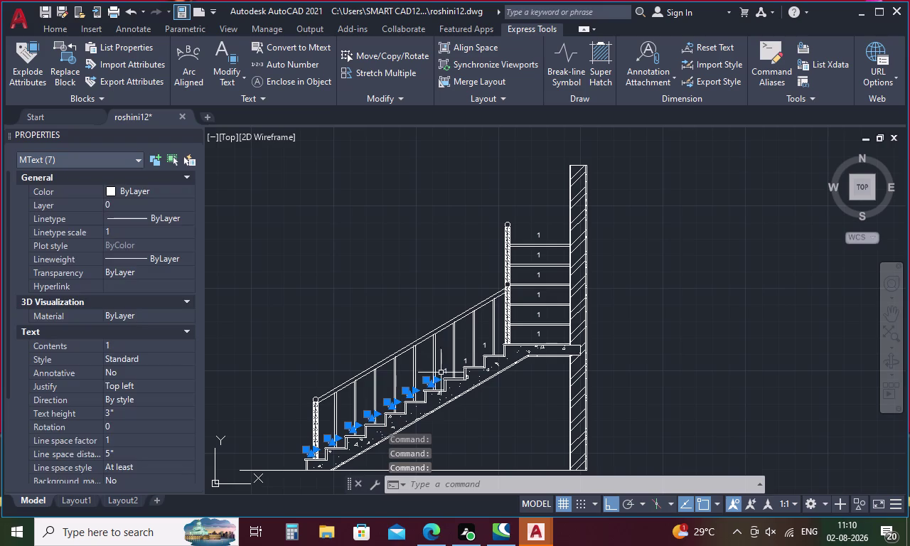
Pick the '1' step and riser labels one by one, bottom to top.
click(443, 370)
click(466, 361)
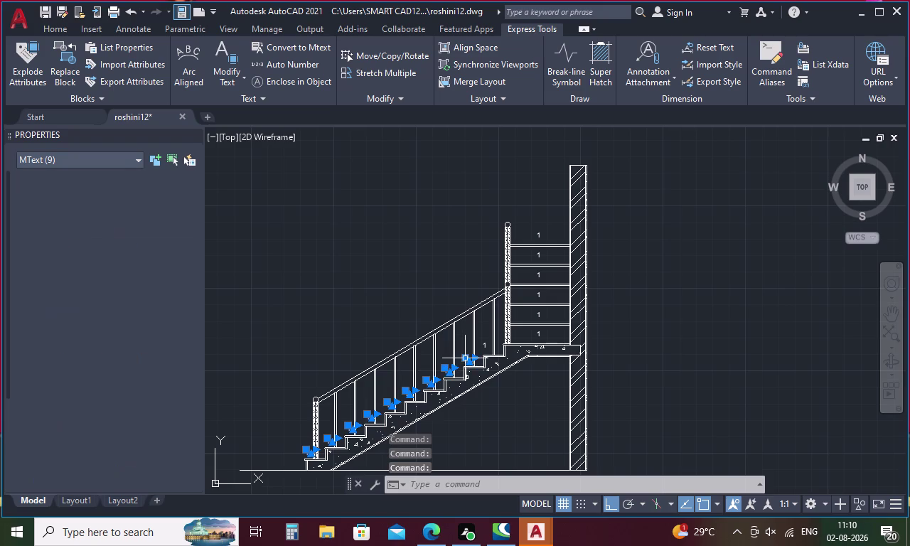
click(483, 346)
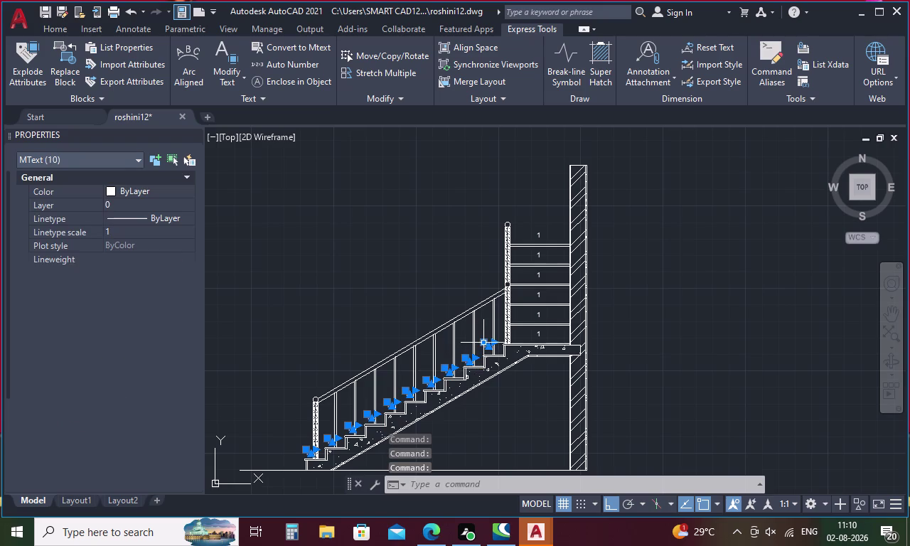
click(541, 336)
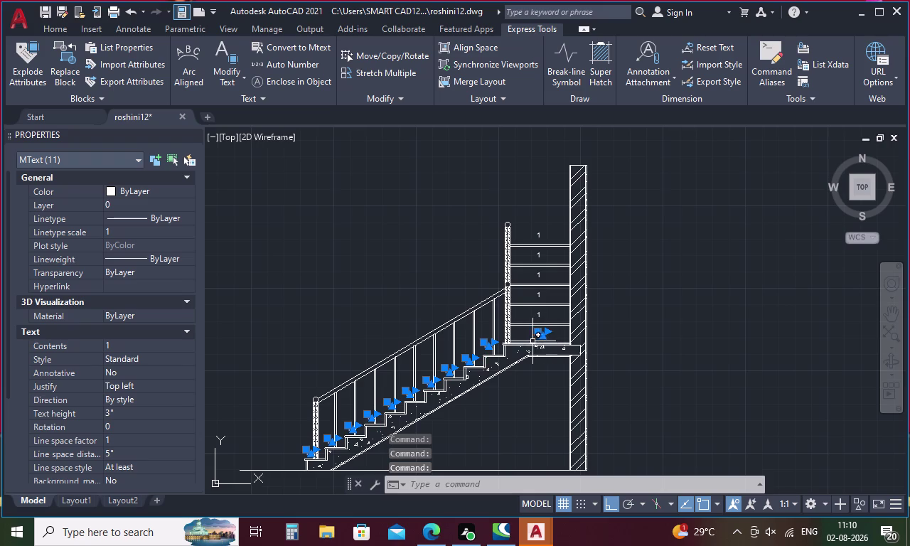
click(540, 314)
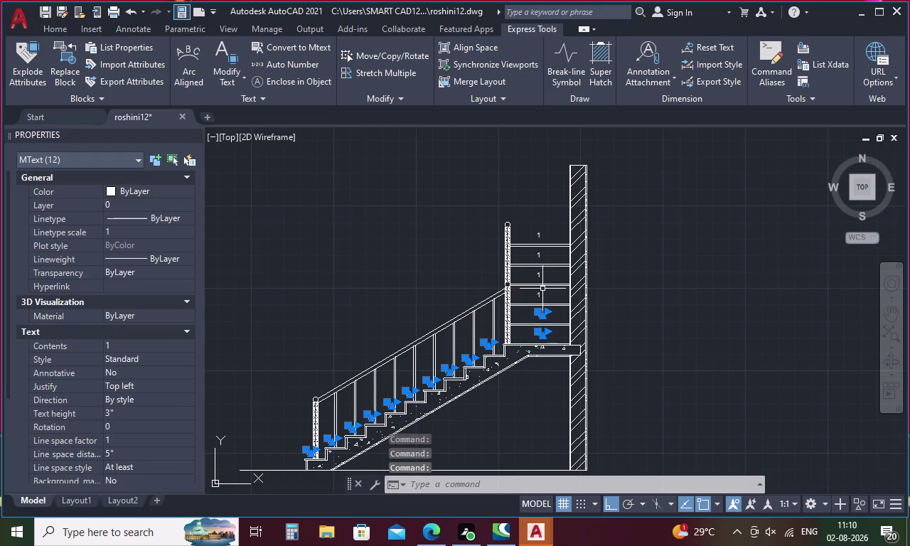
click(540, 295)
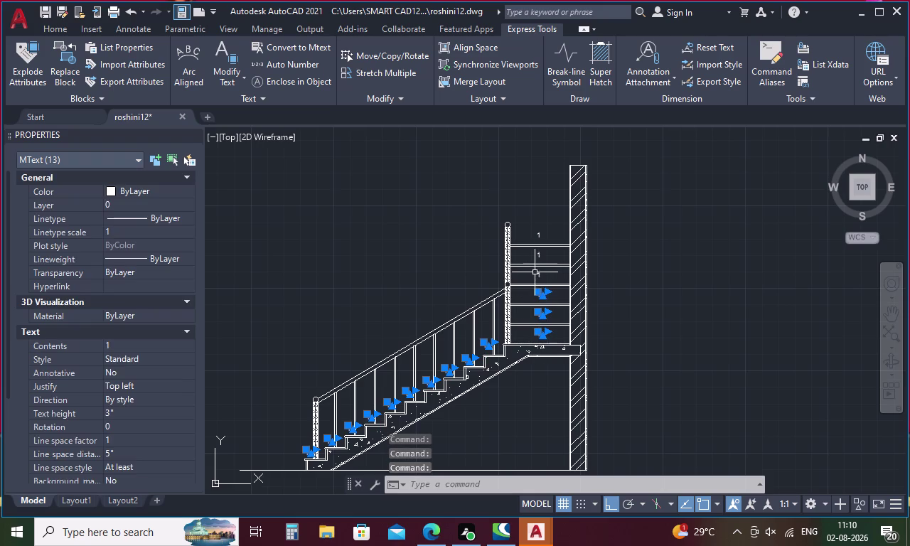
click(537, 273)
click(540, 255)
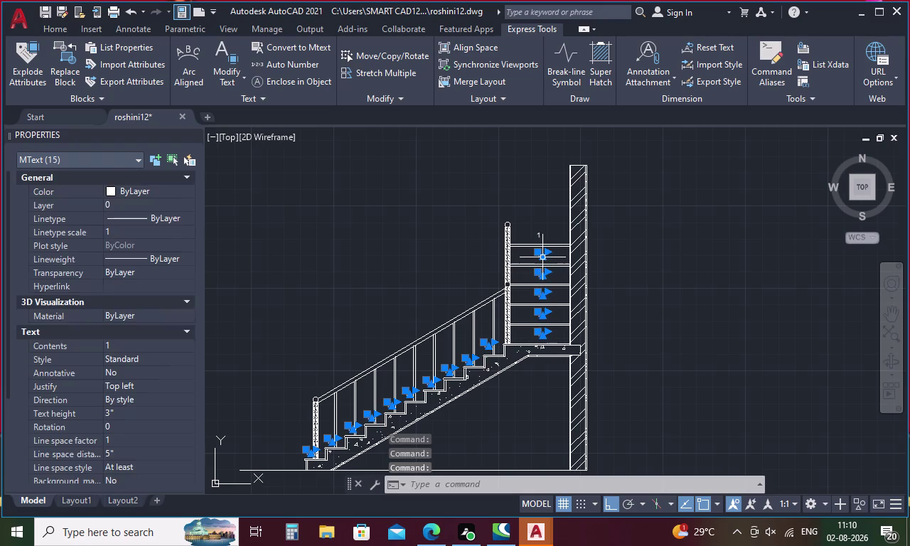
click(538, 234)
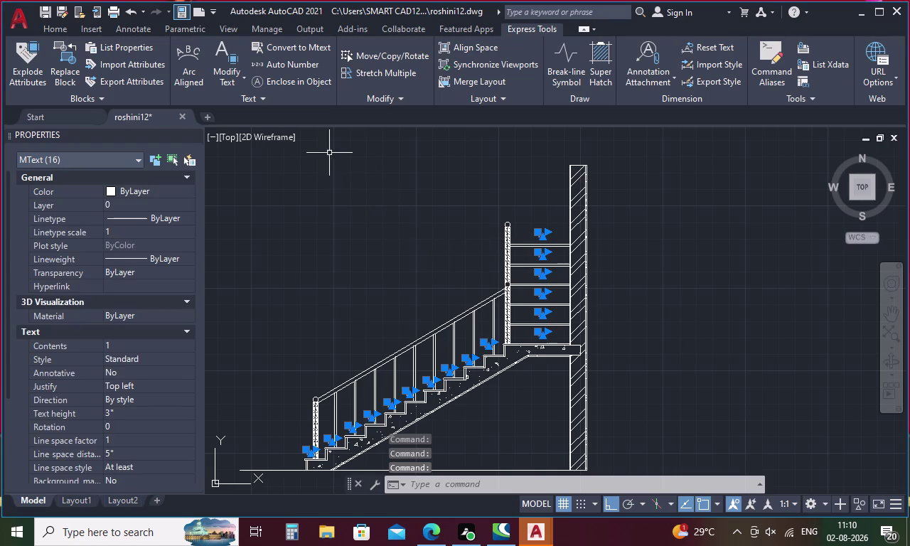
Auto Number the picked labels by select order, start 1 increment 1, replacing '1'.
click(307, 65)
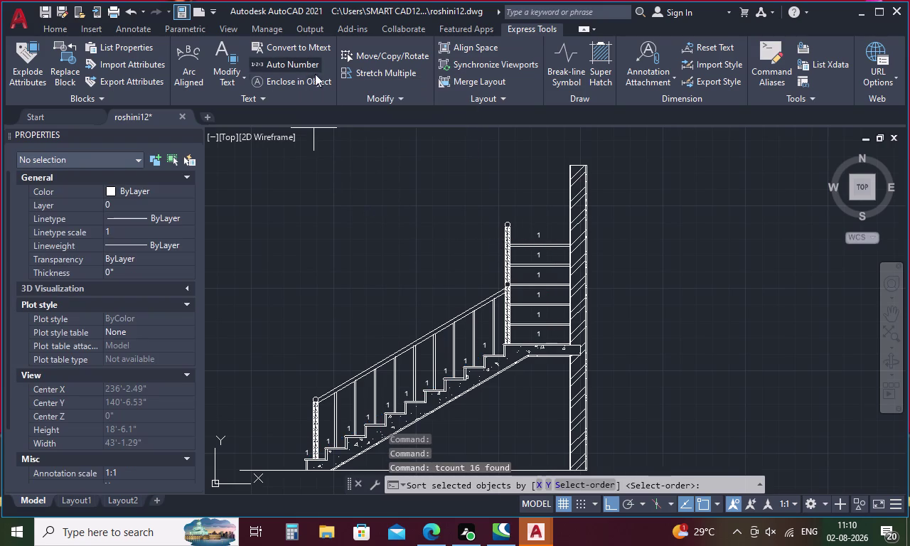
click(578, 486)
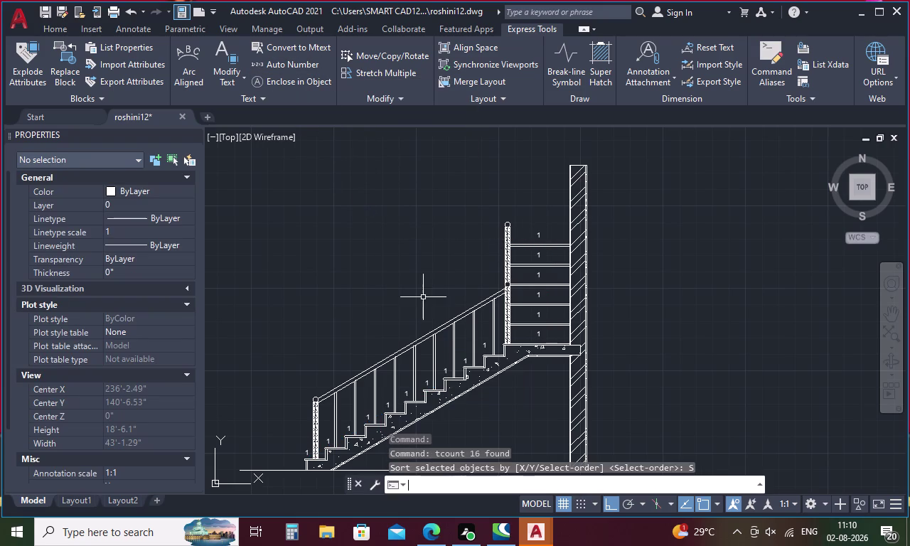
key(space)
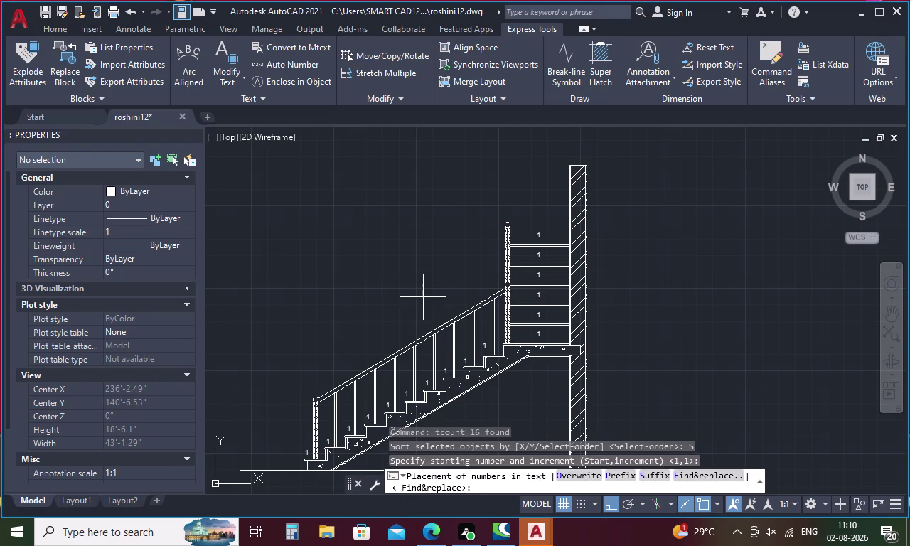
click(678, 472)
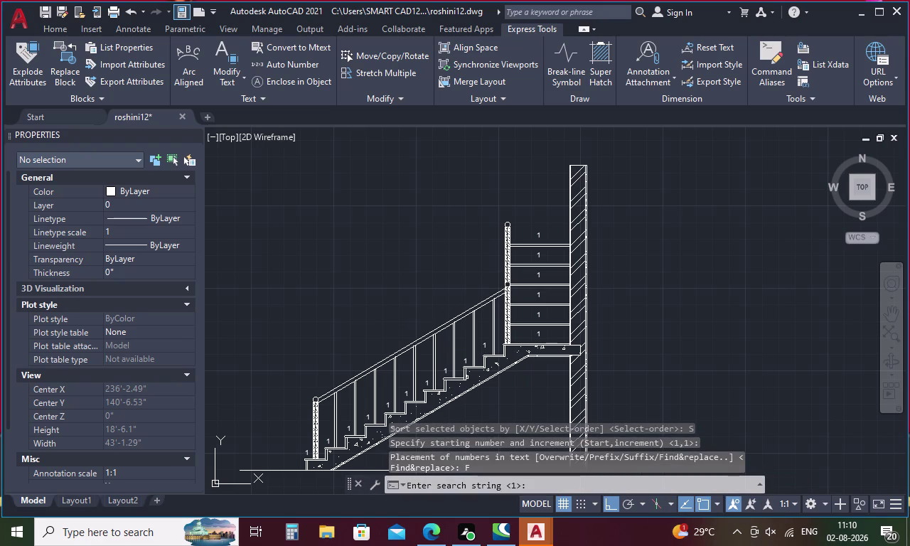
key(1)
key(space)
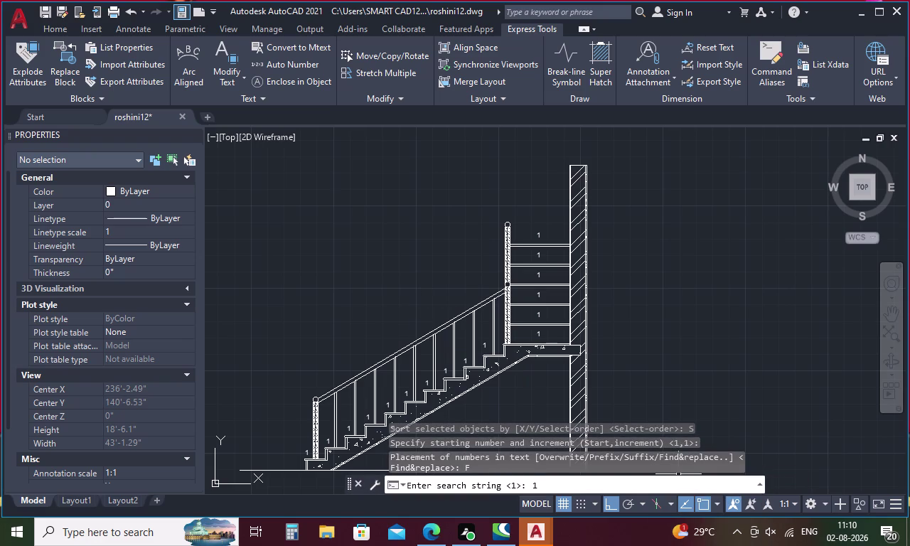
key(BackSpace)
key(Return)
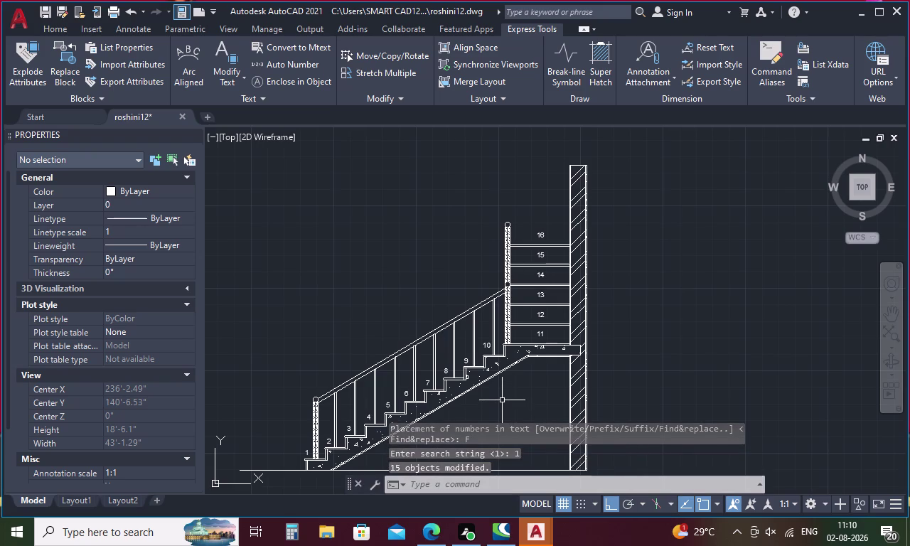
key(Tab)
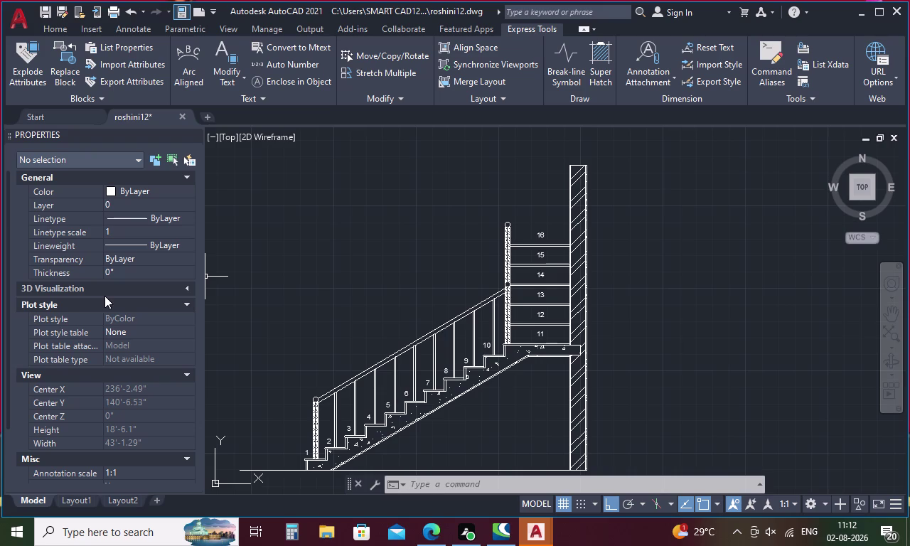
Select the short capping line at the plan's wall top.
scroll(down, 3)
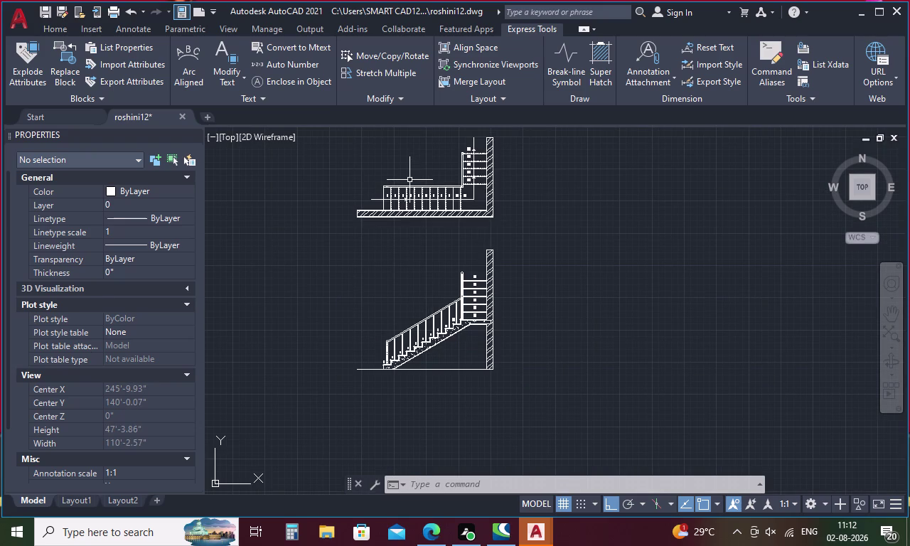
scroll(up, 3)
middle_drag(409, 180, 405, 264)
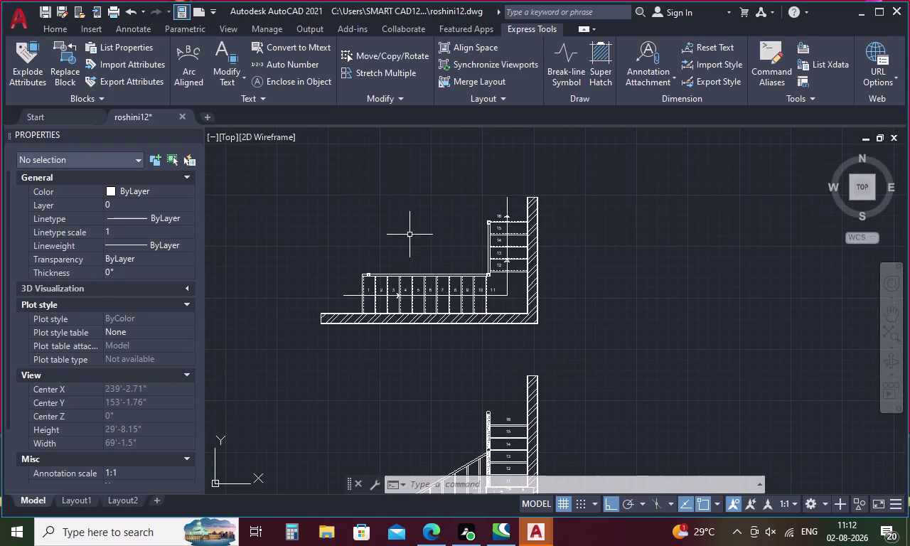
scroll(up, 3)
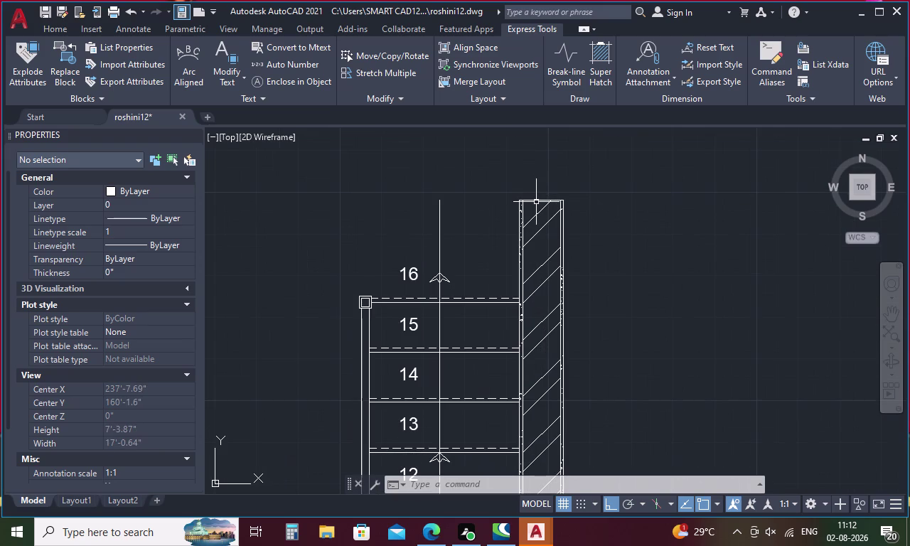
click(536, 202)
scroll(down, 3)
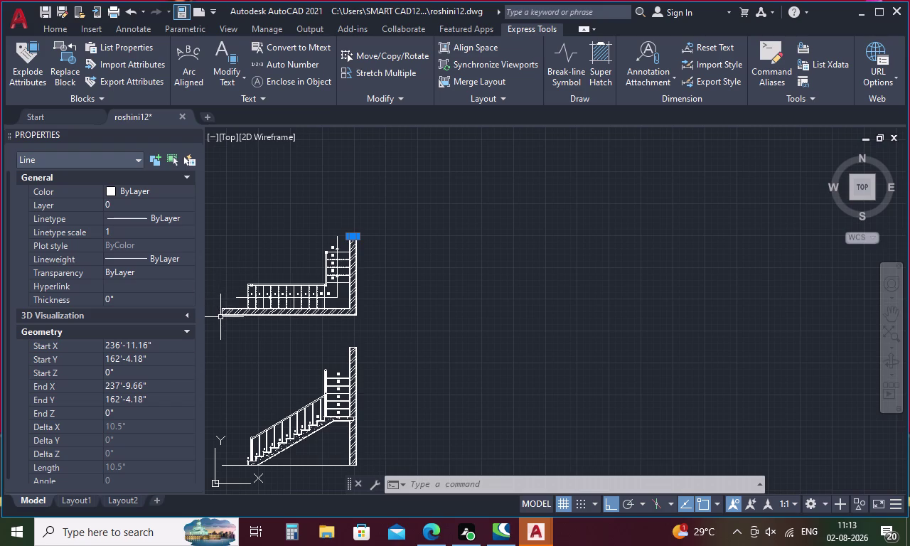
Add the slab's left end and section wall top lines, then delete all three.
scroll(up, 3)
scroll(up, 3)
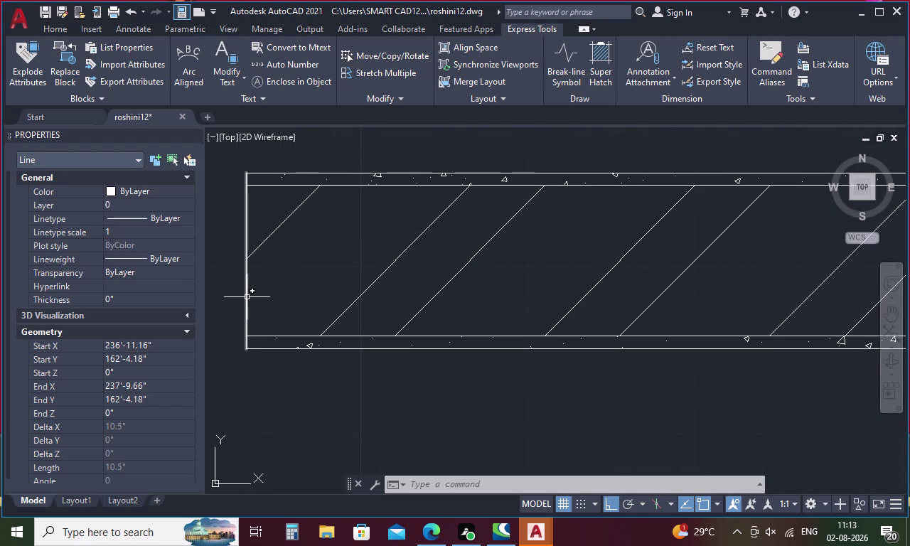
click(247, 297)
scroll(down, 3)
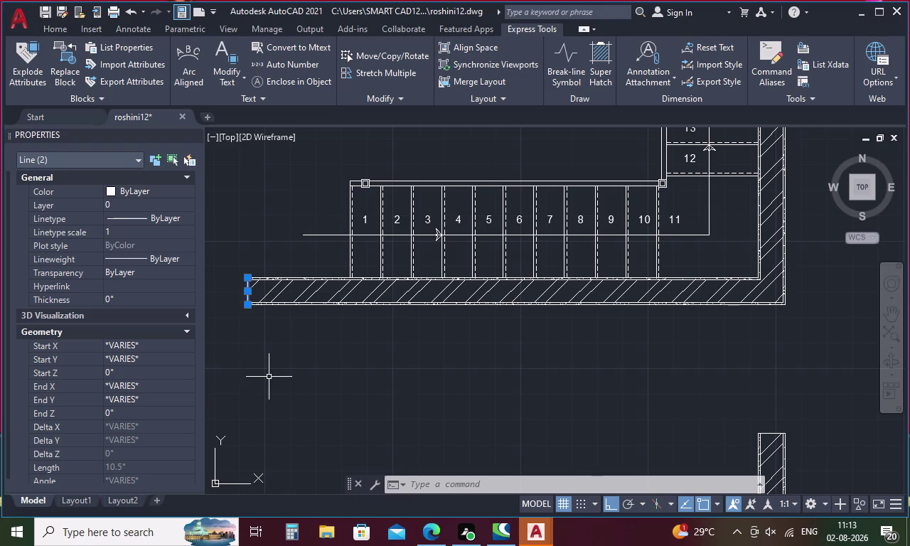
scroll(down, 3)
middle_drag(314, 391, 315, 325)
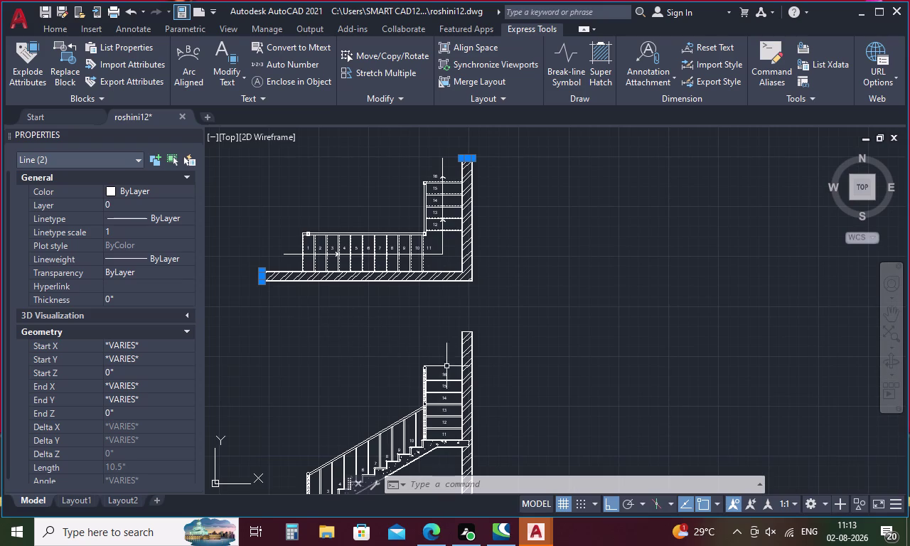
scroll(up, 3)
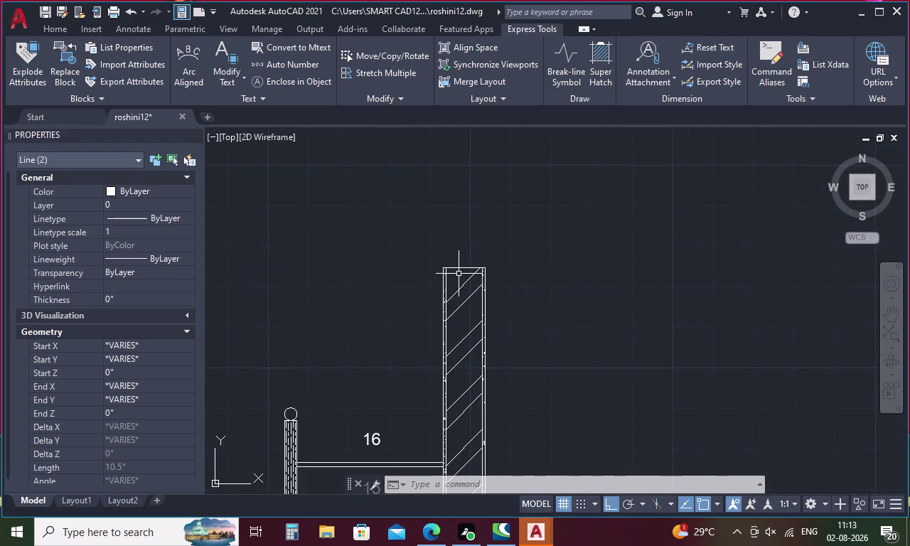
click(457, 269)
key(Delete)
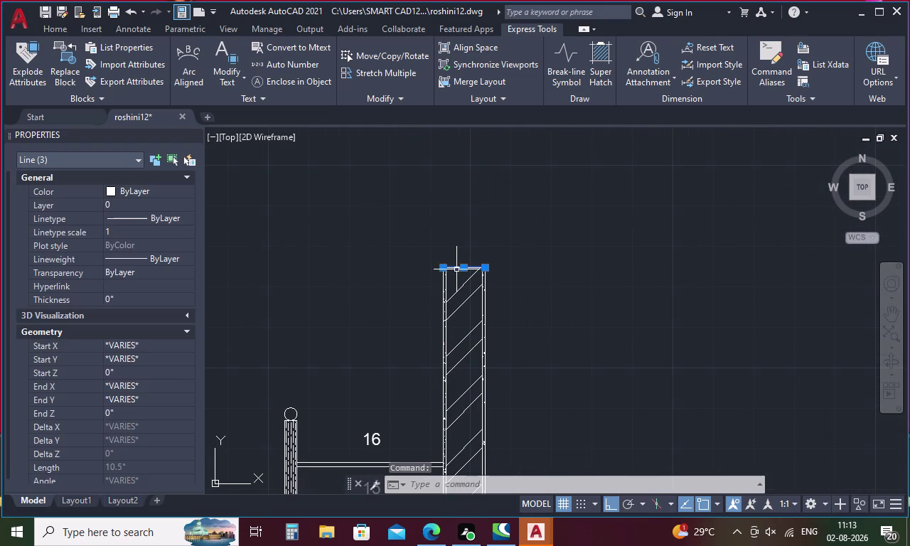
scroll(down, 3)
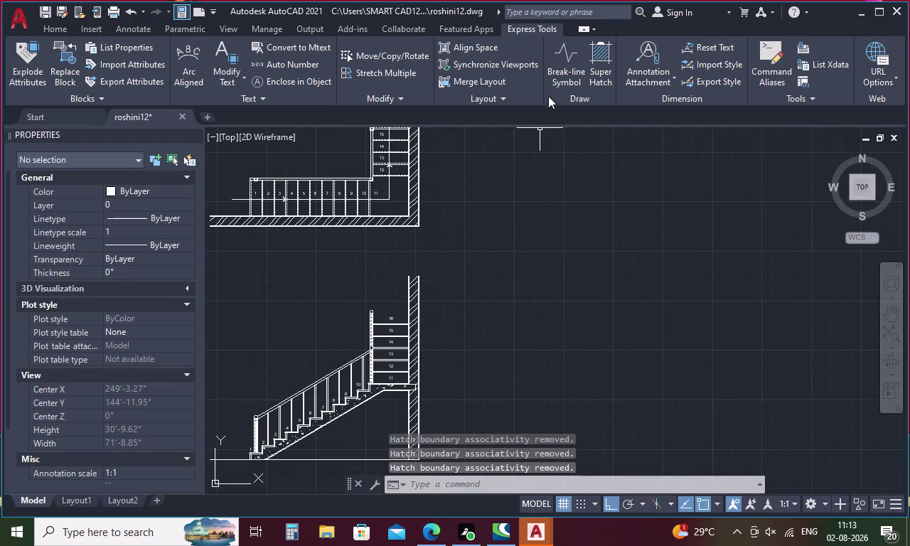
click(565, 70)
Place break-line symbols across the wall top and the slab's end.
scroll(down, 3)
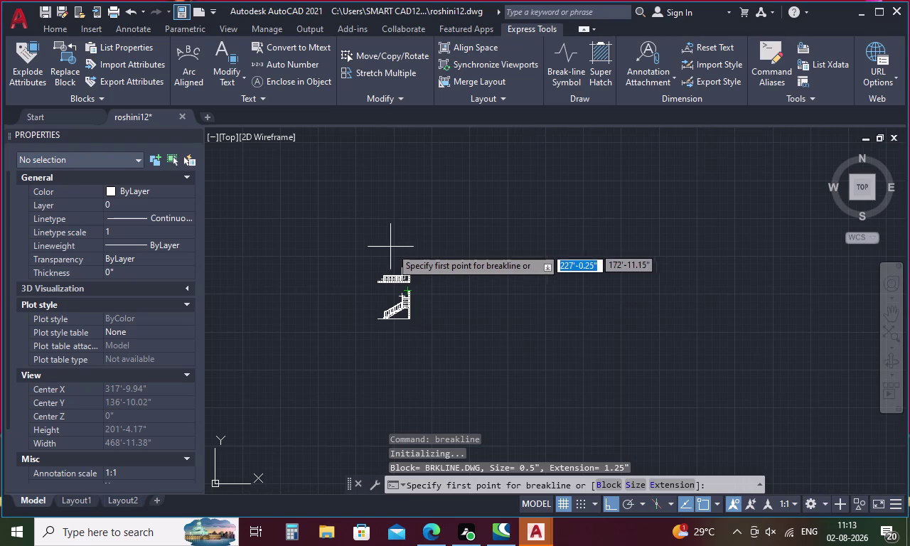
scroll(up, 3)
scroll(up, 3)
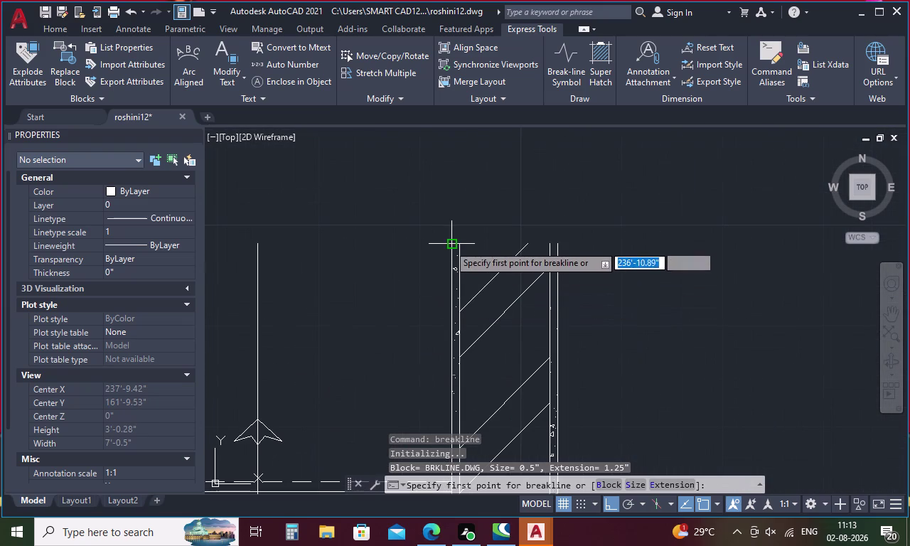
click(448, 244)
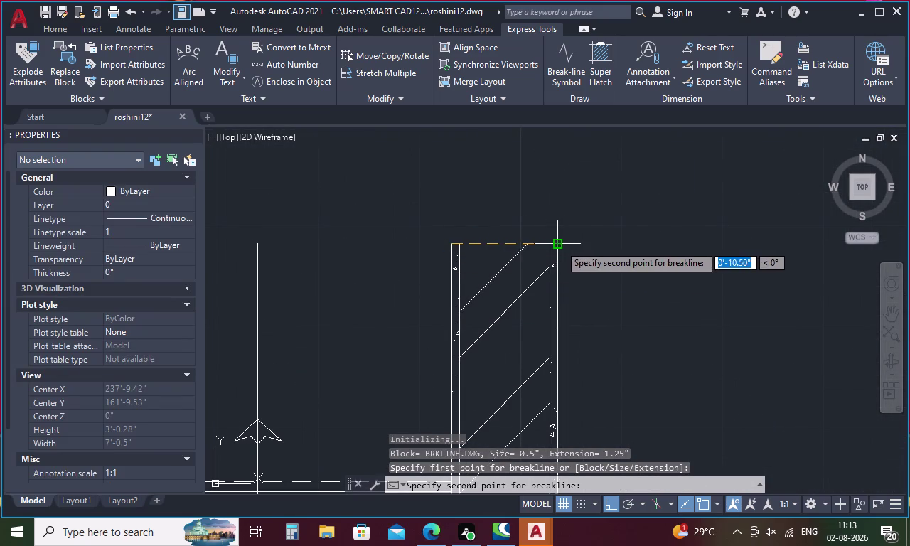
click(559, 244)
click(499, 242)
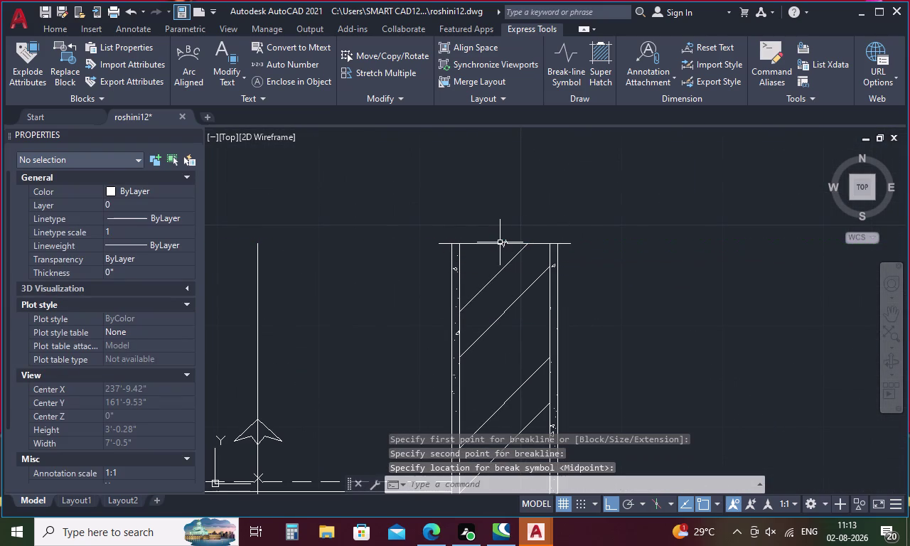
scroll(down, 3)
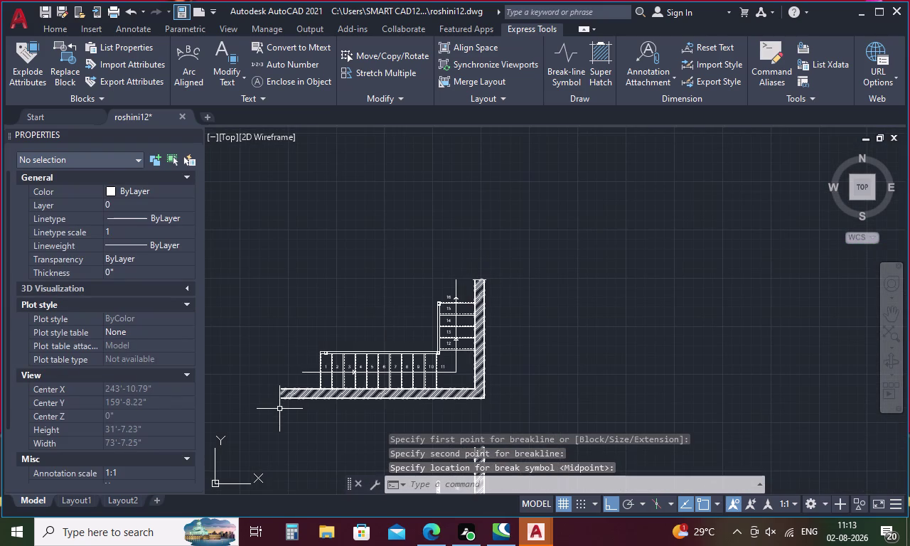
key(space)
scroll(up, 3)
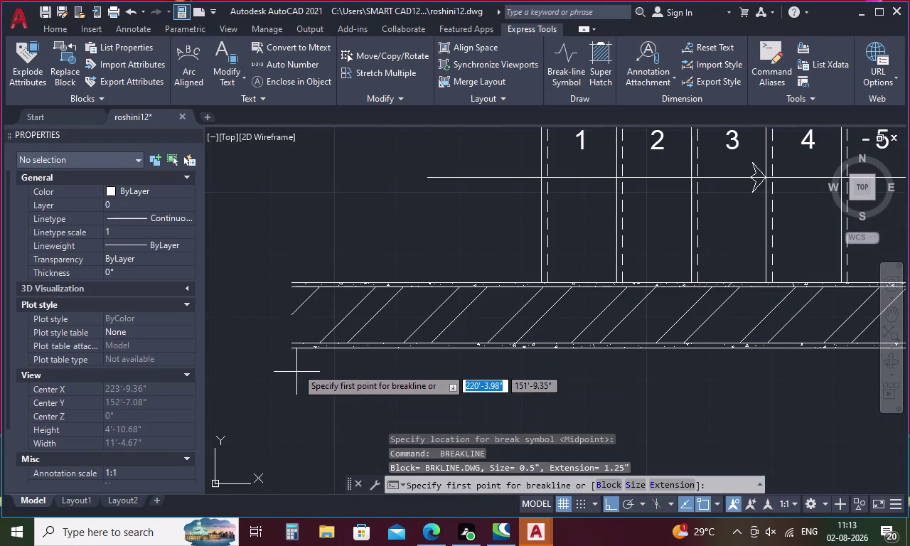
click(290, 347)
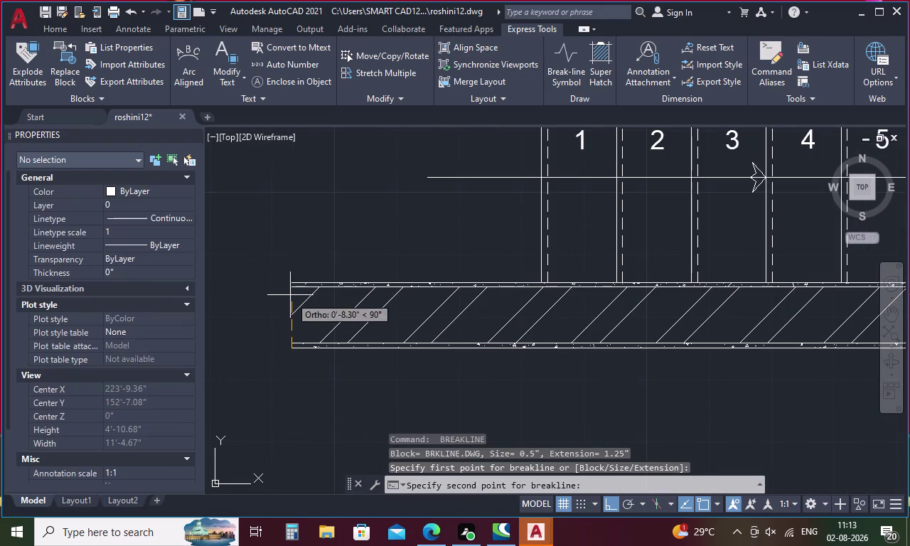
click(288, 282)
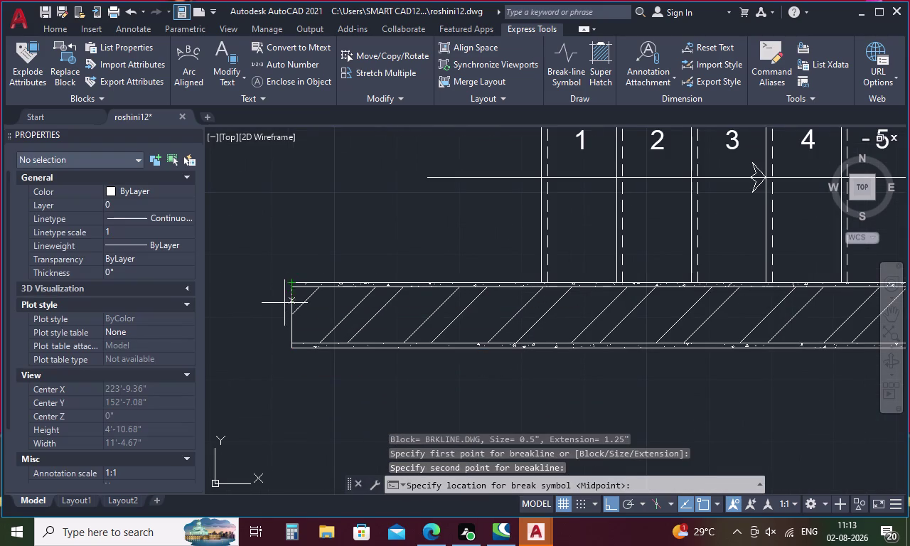
click(293, 316)
scroll(down, 3)
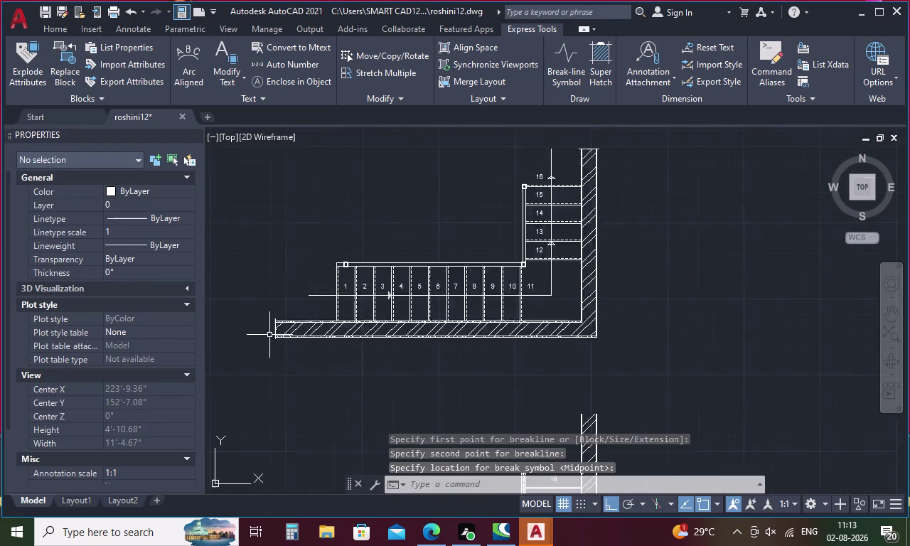
scroll(down, 3)
Place a break-line symbol across the section wall top, then show both views.
key(space)
scroll(up, 3)
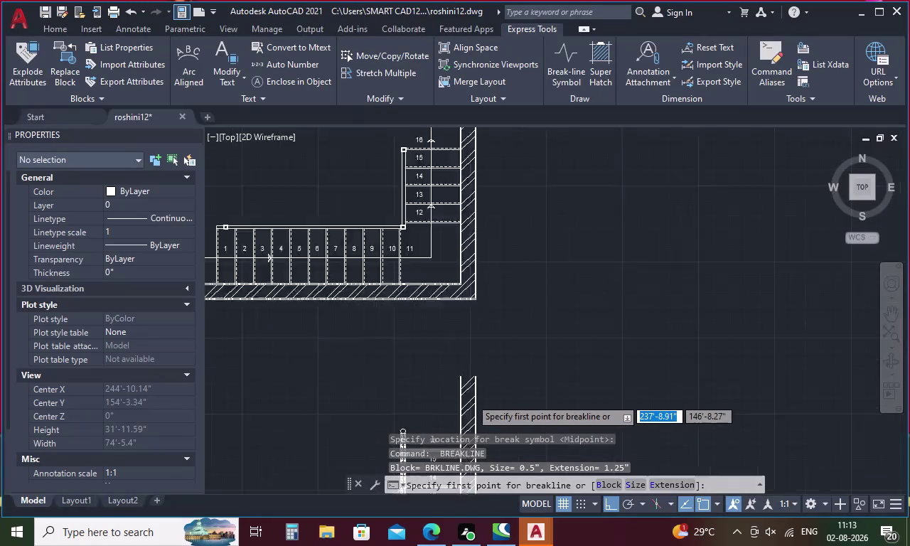
scroll(up, 3)
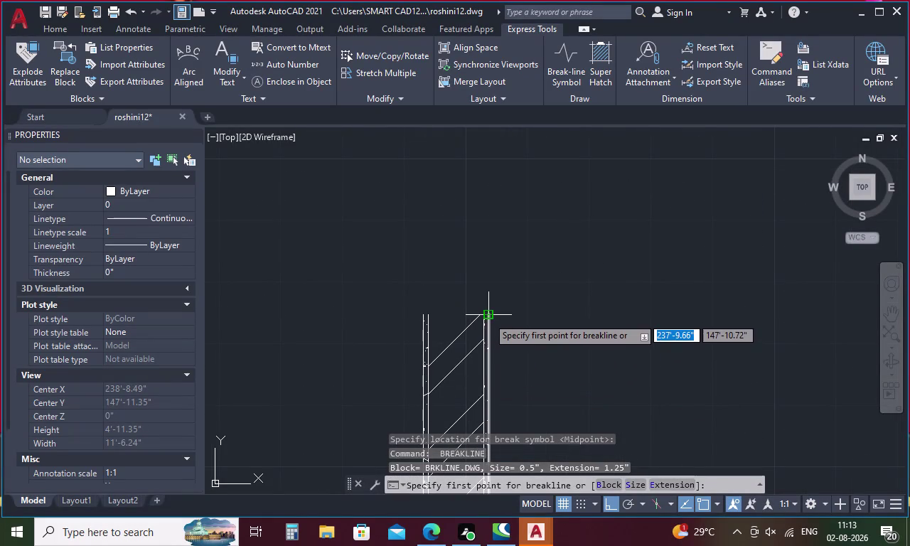
click(487, 317)
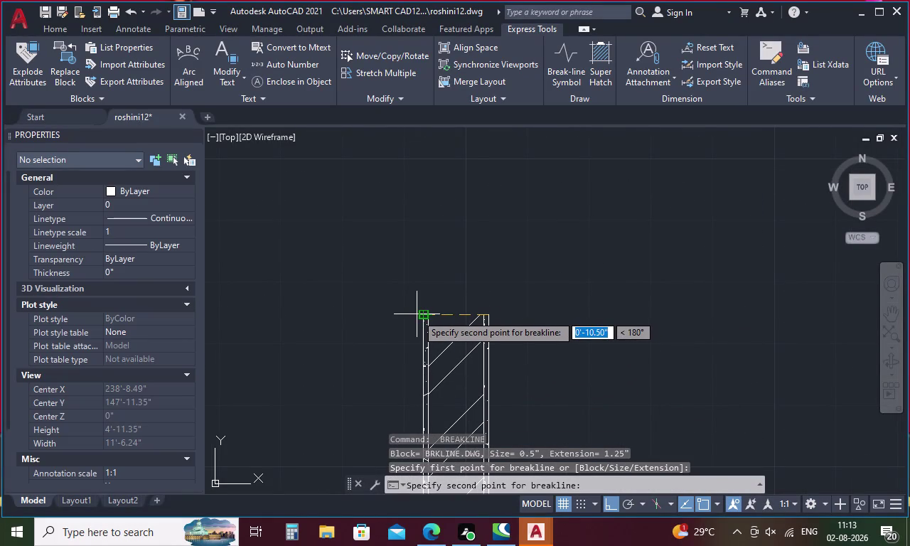
click(419, 314)
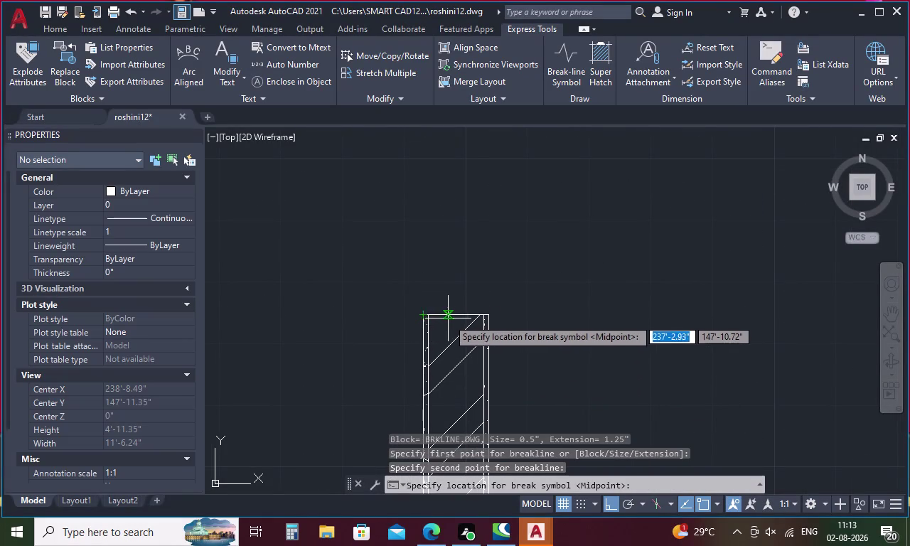
click(453, 314)
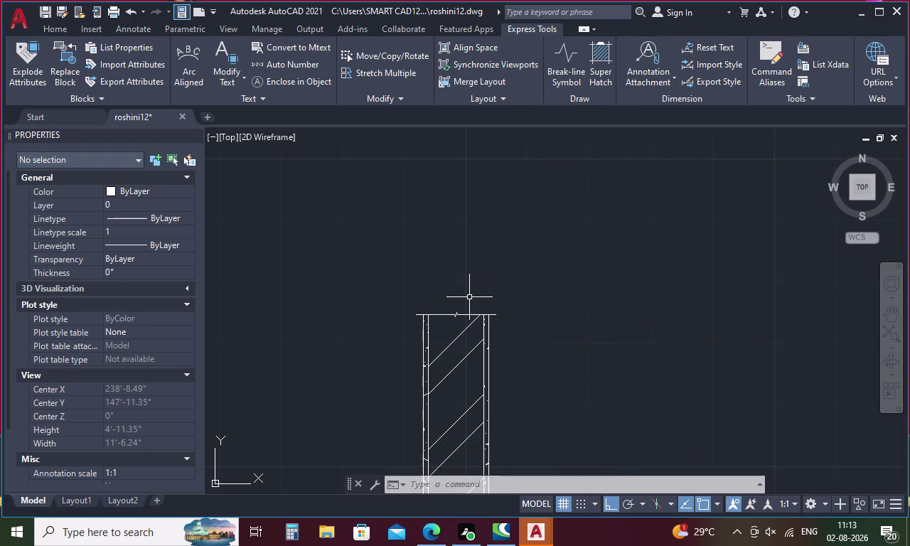
scroll(down, 3)
middle_drag(518, 396, 760, 284)
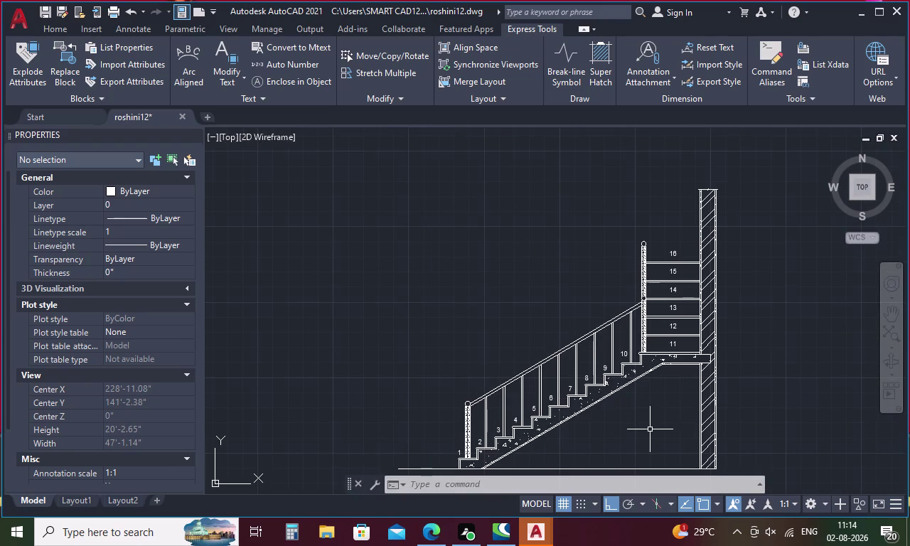
scroll(down, 3)
middle_drag(640, 422, 515, 390)
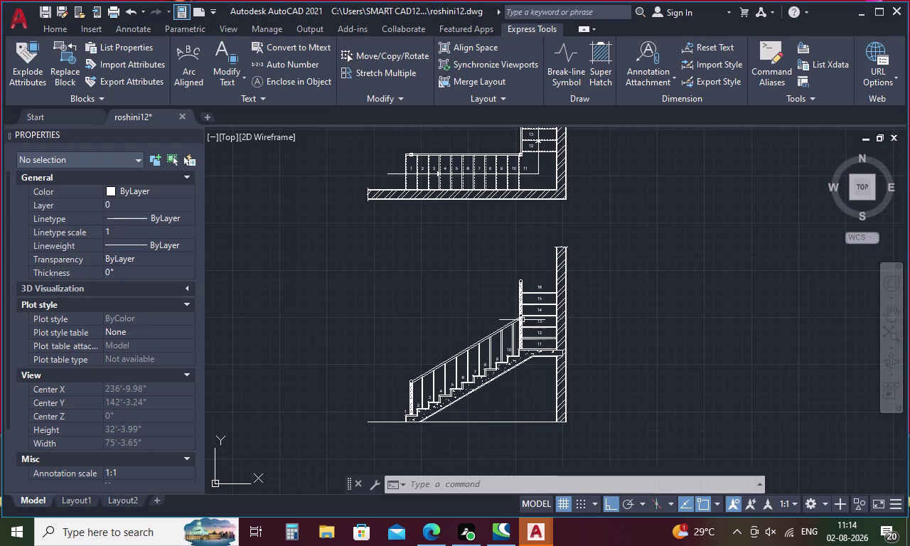
Select all step number texts using Select Similar.
click(526, 165)
right_click(503, 273)
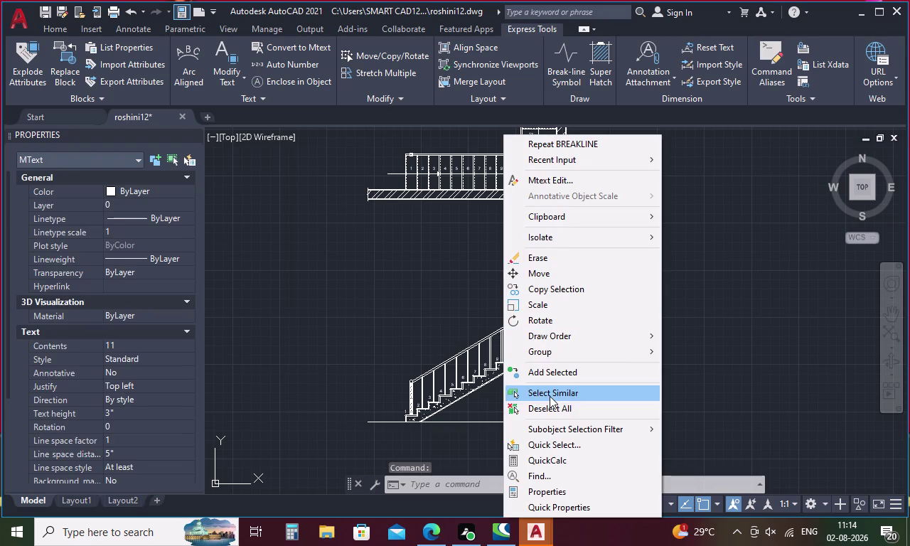
click(550, 396)
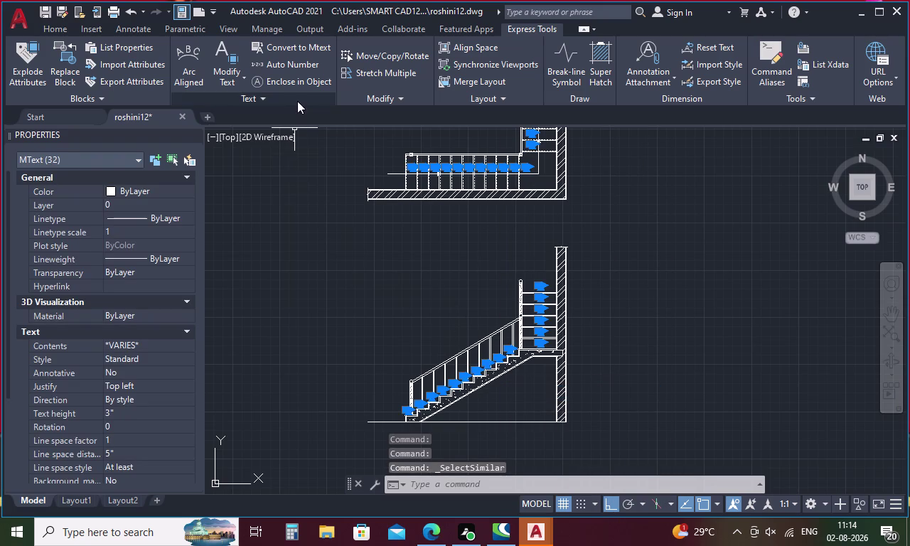
Enclose the selected numbers in variable-size circles with offset factor 0.2.
click(302, 79)
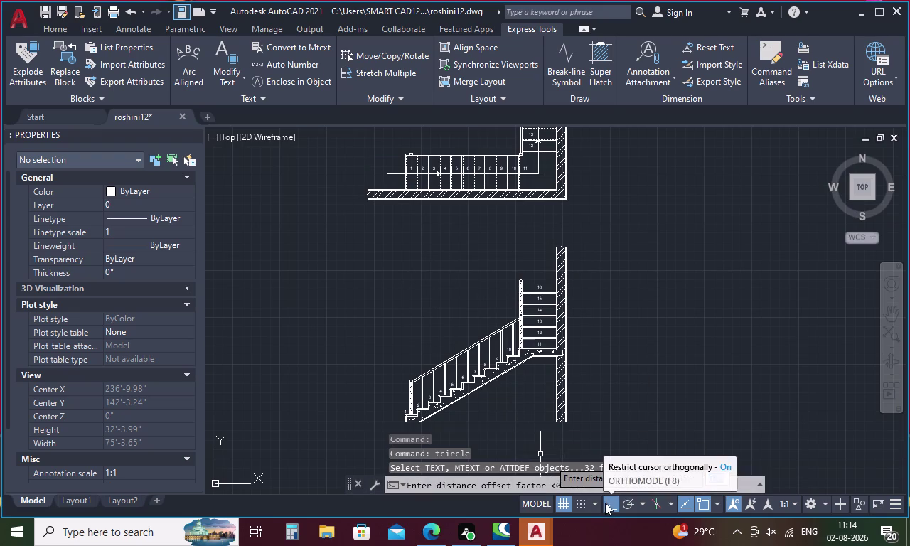
key(period)
key(2)
key(Return)
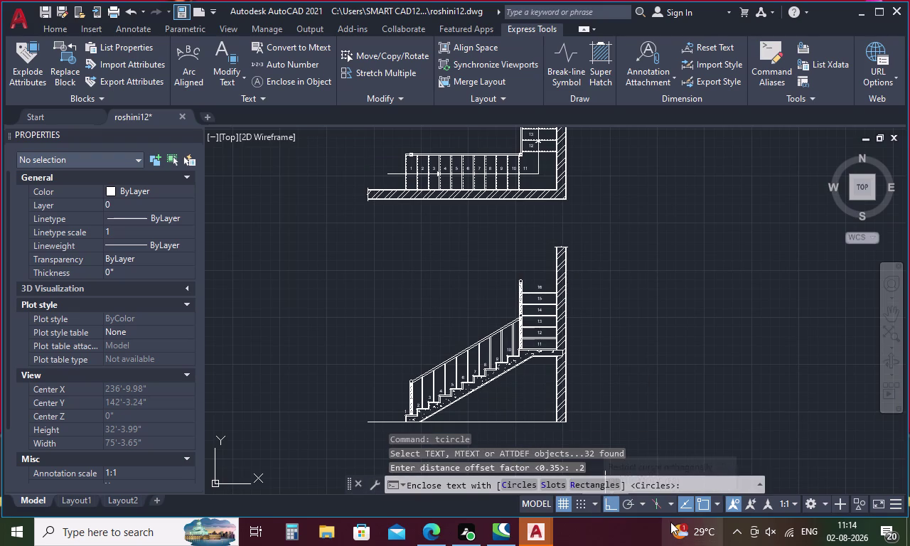
key(space)
key(space)
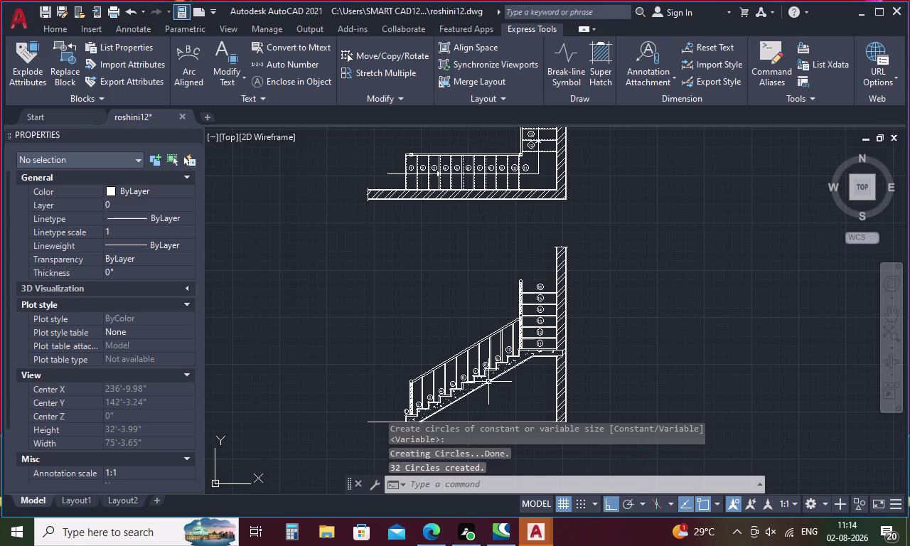
scroll(up, 3)
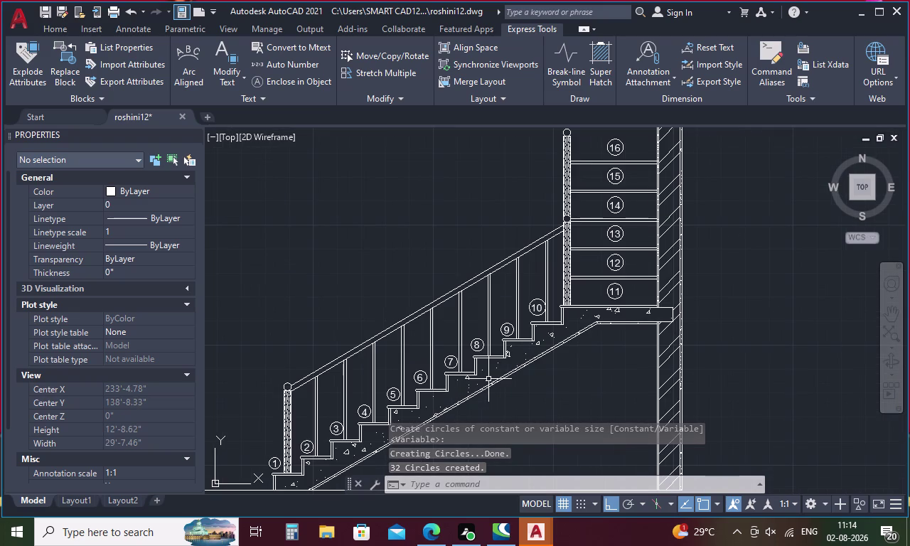
scroll(down, 3)
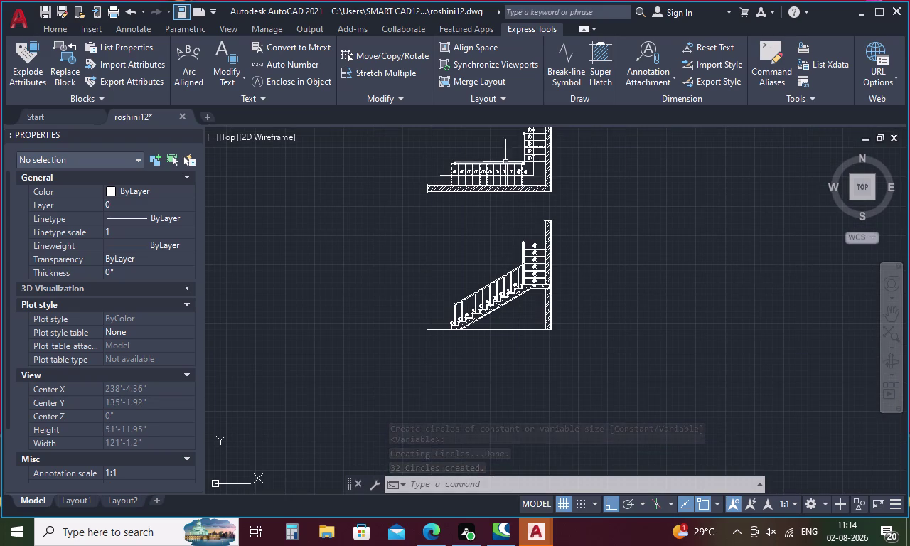
scroll(up, 3)
scroll(down, 3)
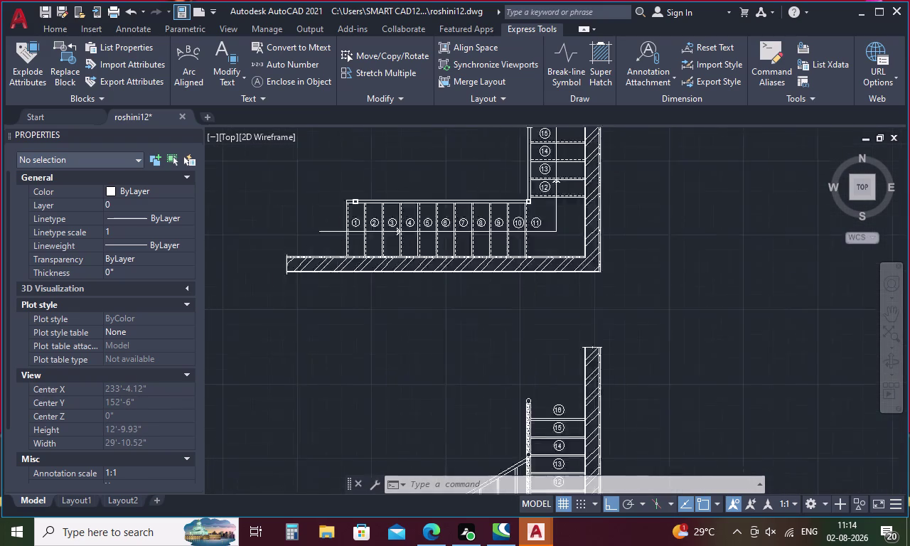
scroll(down, 3)
scroll(up, 3)
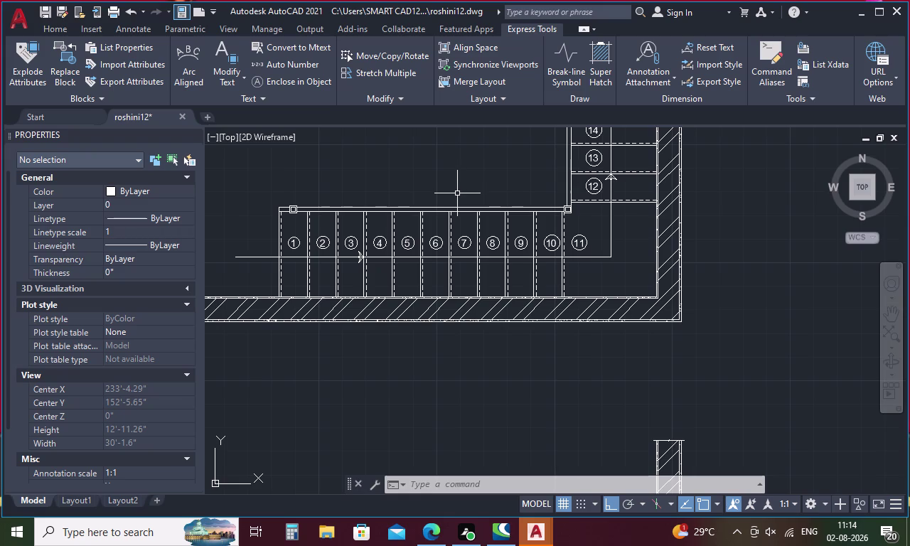
key(Escape)
Start a hatch with the Solid pattern and ByLayer colour.
key(h)
key(Return)
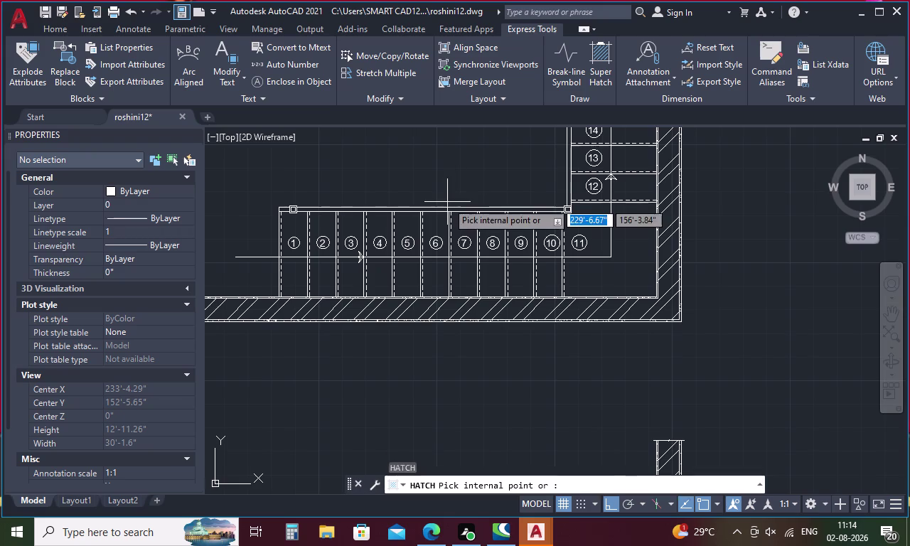
click(472, 41)
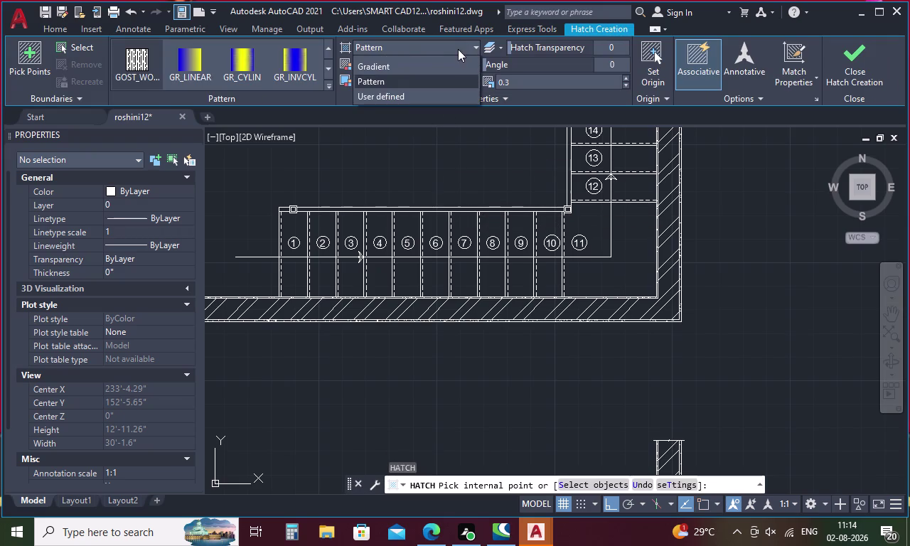
click(446, 59)
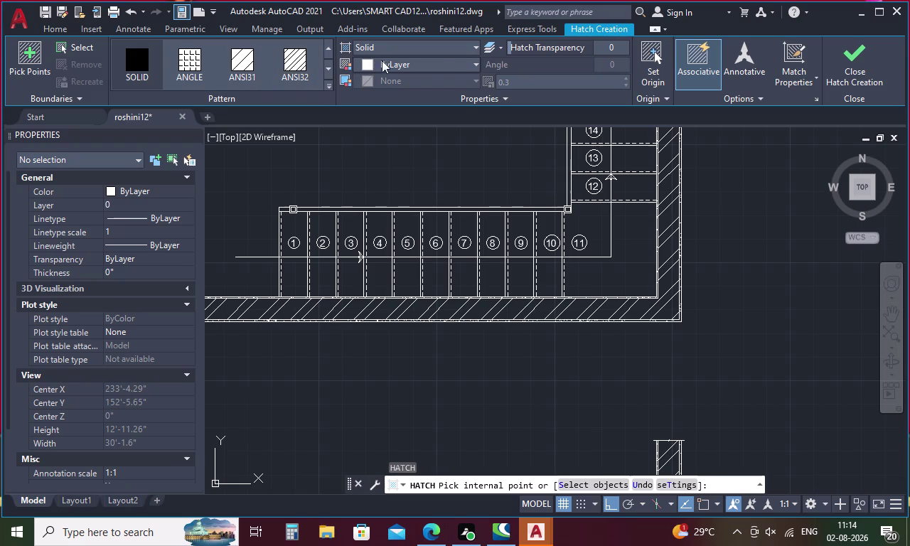
click(478, 64)
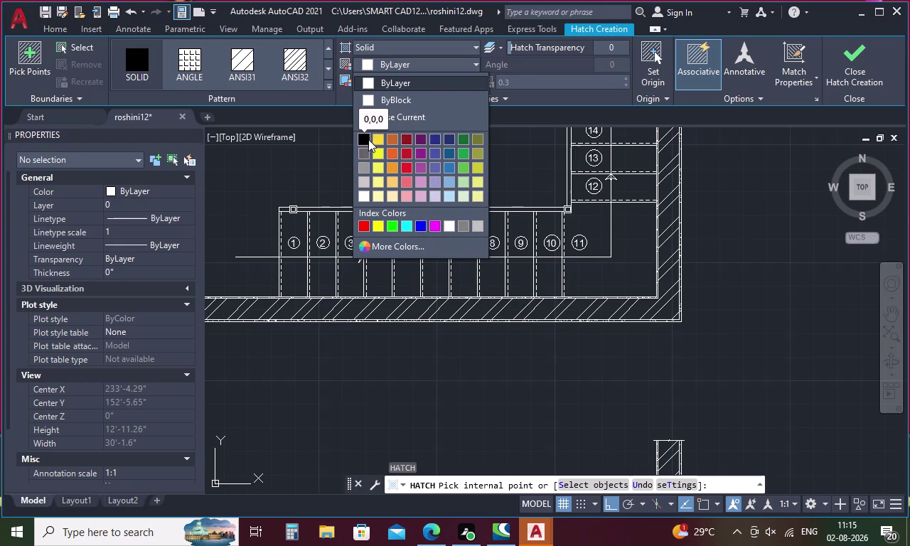
click(325, 152)
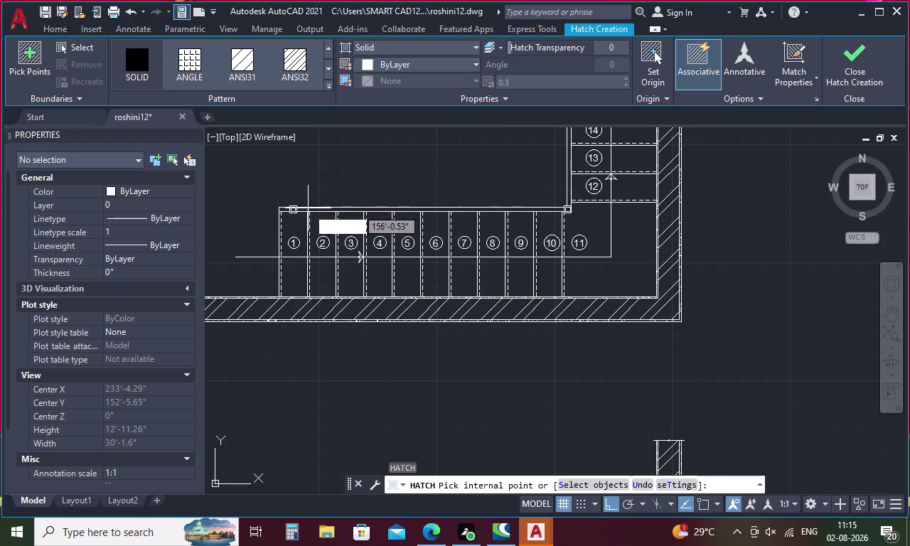
Solid-fill the first post outline and the landing-corner post.
scroll(up, 3)
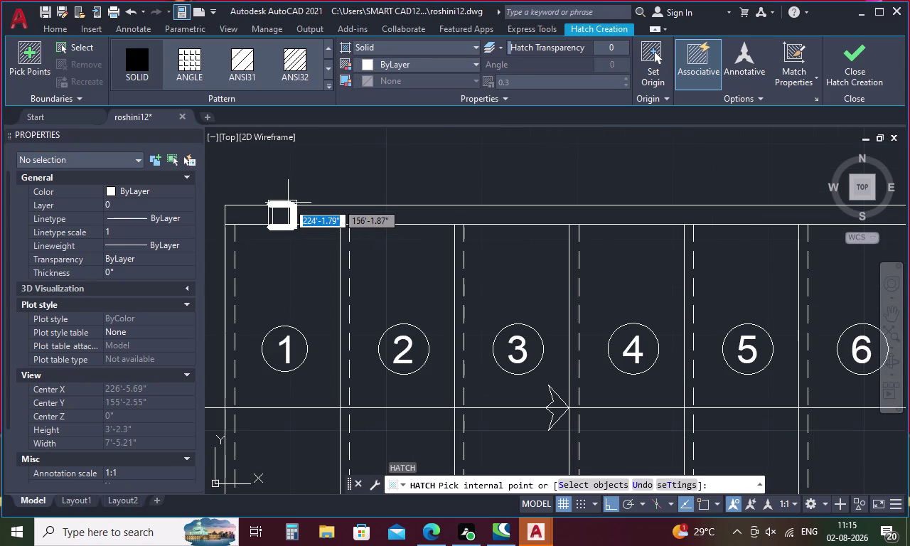
scroll(up, 3)
click(295, 202)
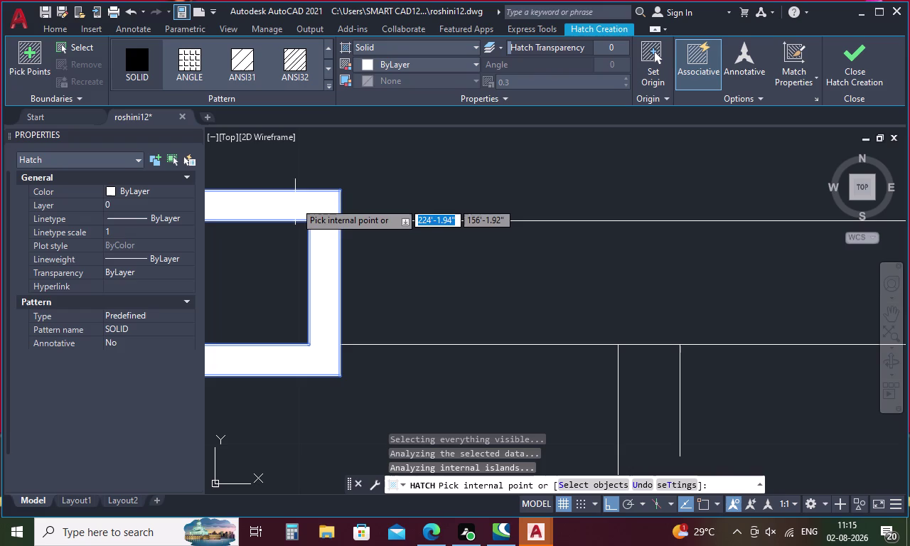
scroll(down, 3)
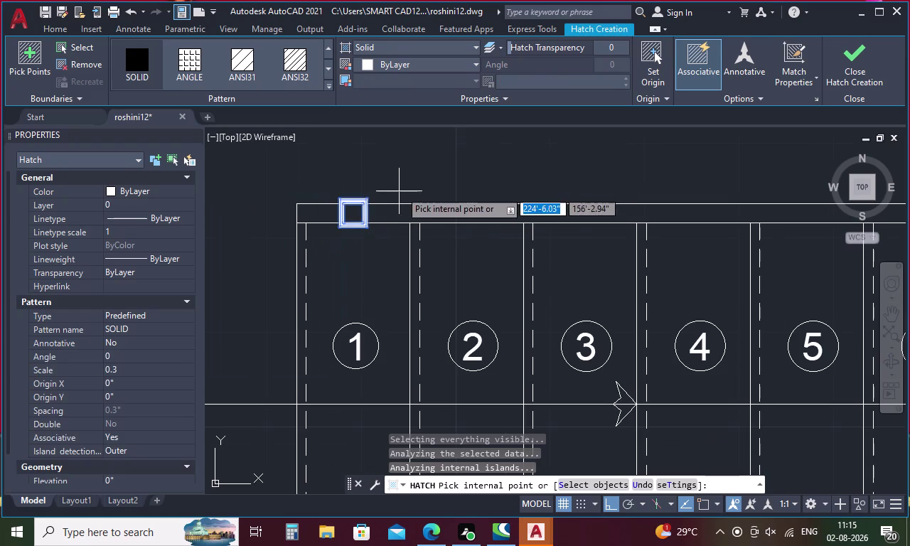
middle_drag(410, 185, 105, 324)
middle_drag(488, 297, 7, 292)
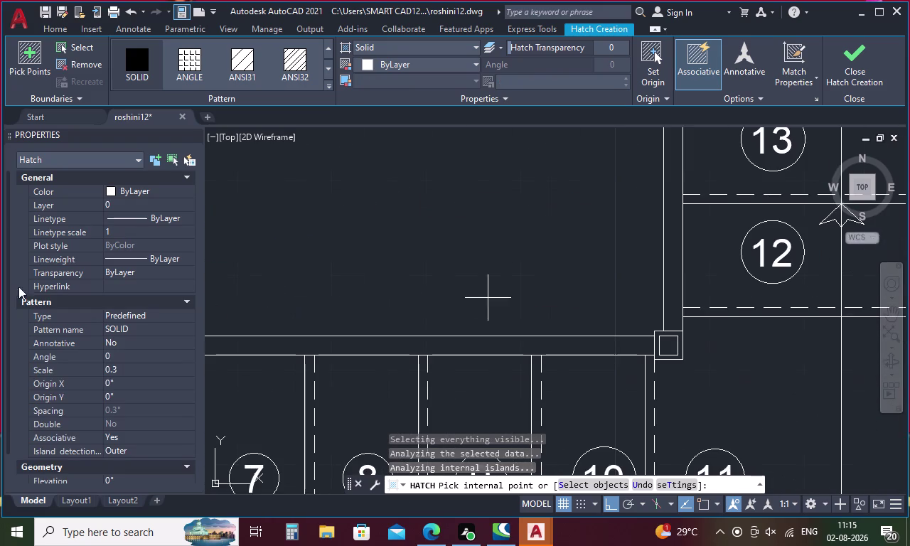
middle_drag(459, 282, 128, 263)
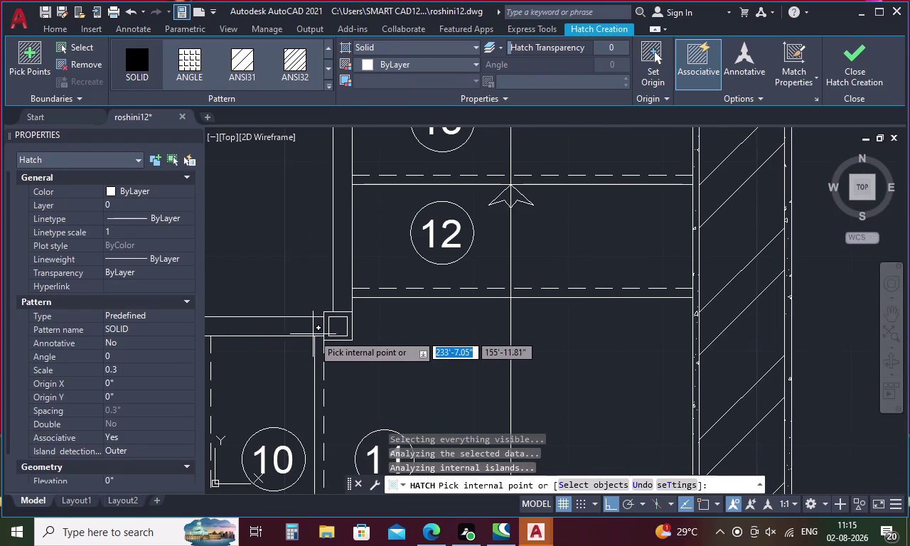
scroll(up, 3)
click(359, 311)
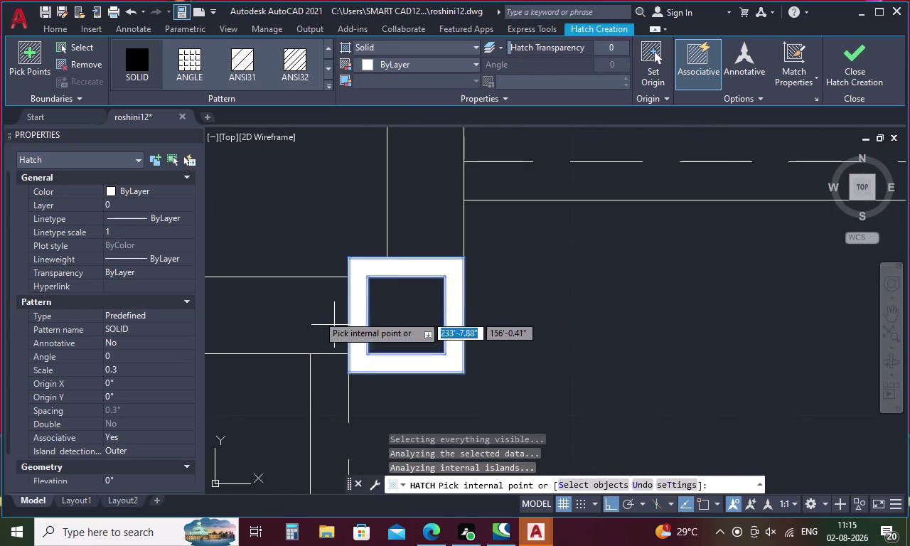
Solid-fill the post beside step 16, save the drawing, and exit hatching.
scroll(down, 3)
middle_drag(311, 234, 492, 486)
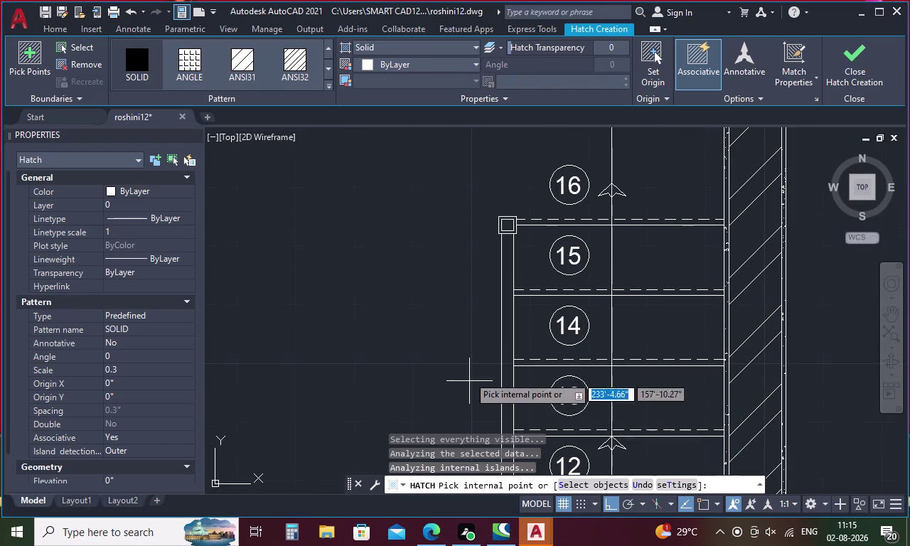
scroll(up, 3)
click(484, 235)
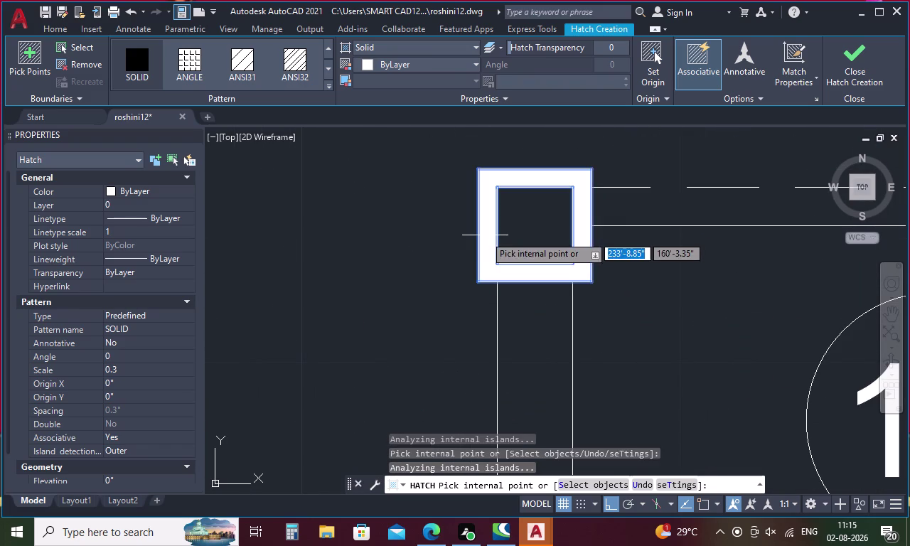
scroll(down, 3)
scroll(down, 3)
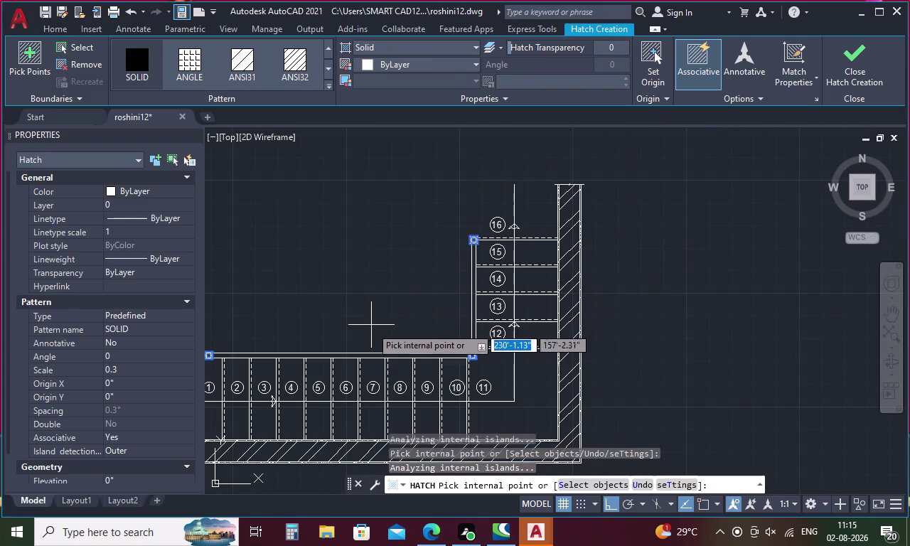
middle_drag(375, 320, 372, 242)
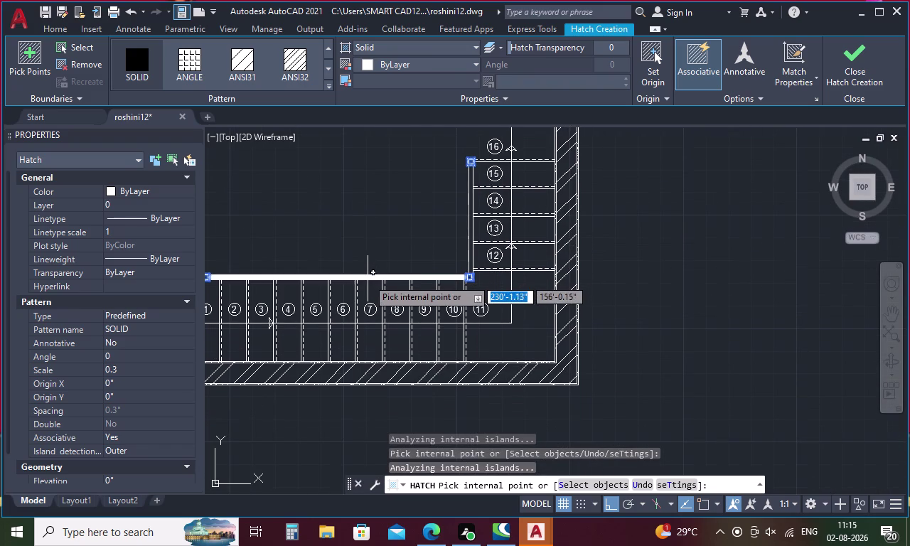
key(ctrl+s)
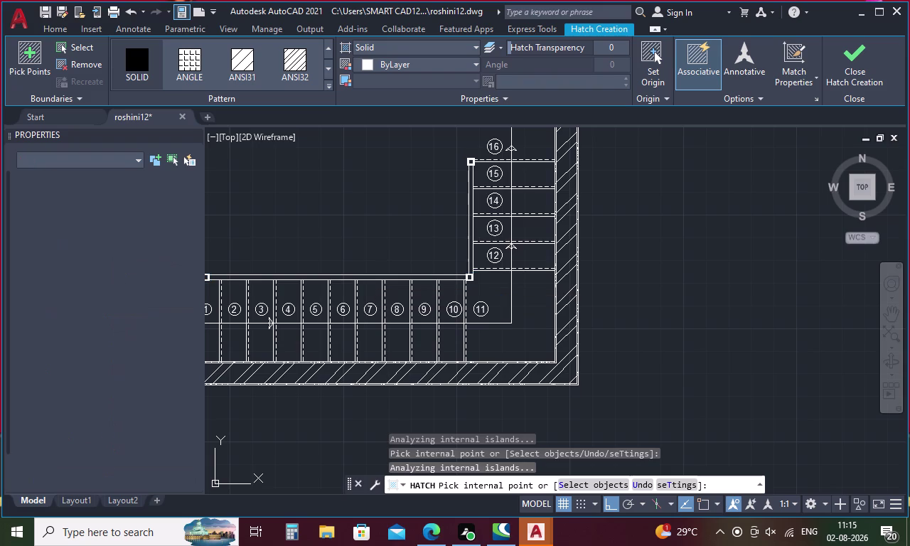
middle_drag(336, 243, 491, 218)
key(Escape)
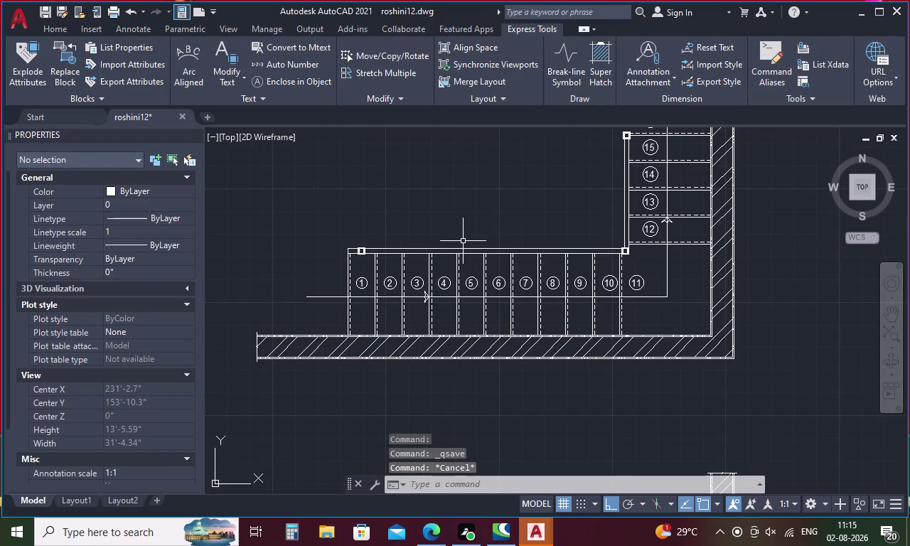
Modify ISO-25 so dimension lines are yellow and extension lines blue.
key(d)
key(Return)
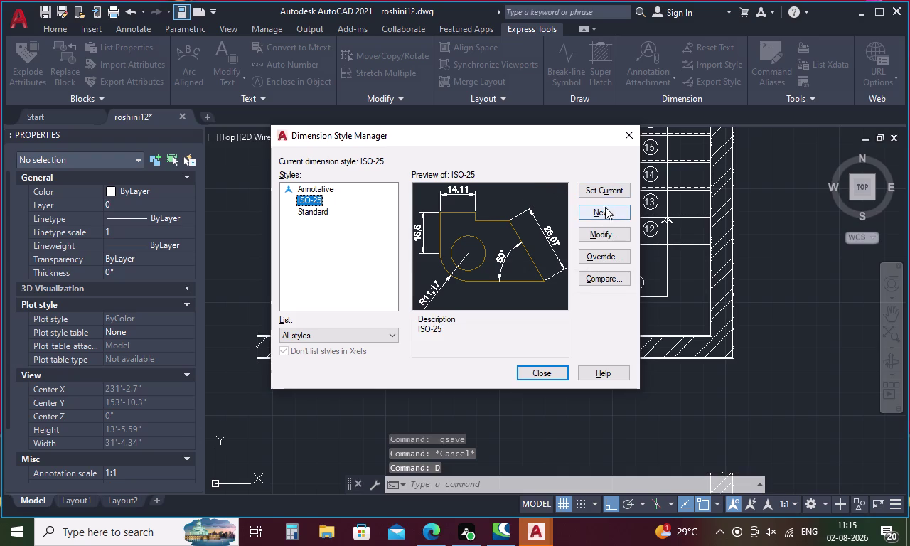
click(603, 233)
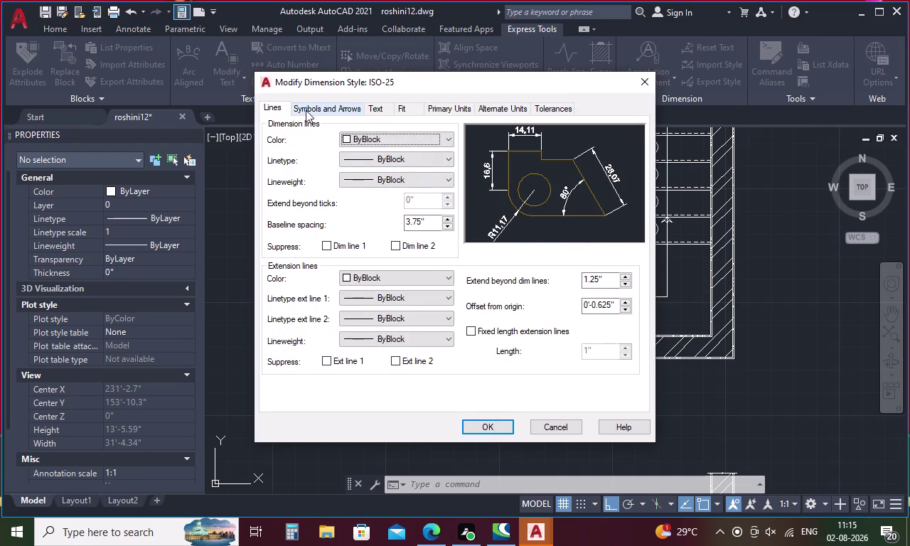
click(392, 140)
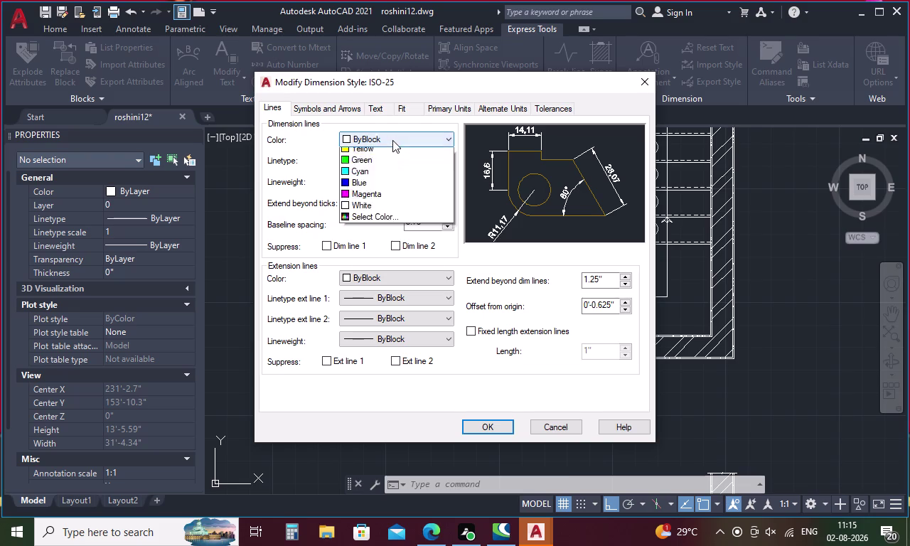
click(372, 217)
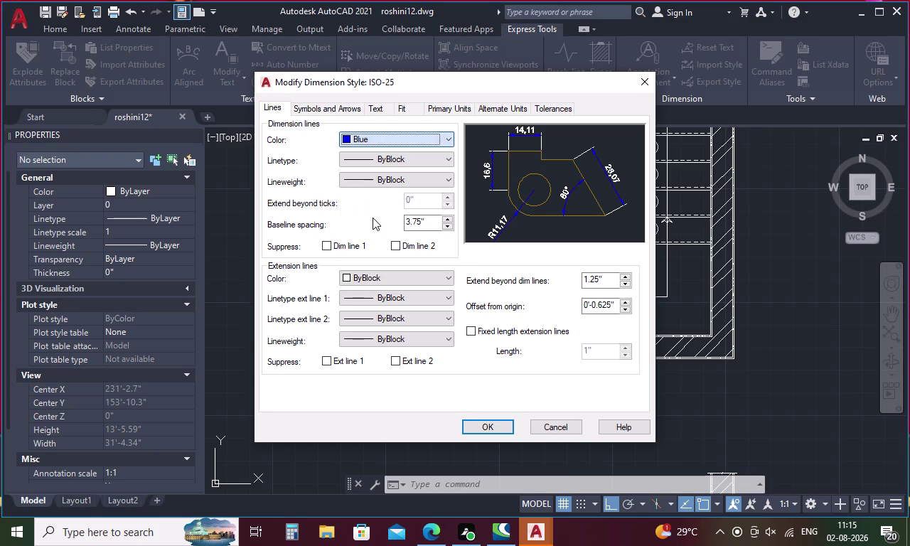
click(449, 137)
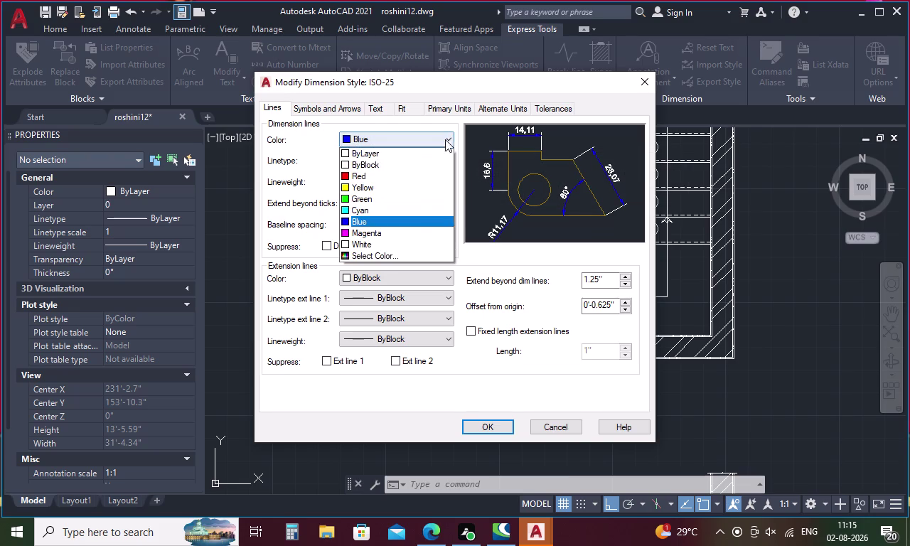
click(399, 191)
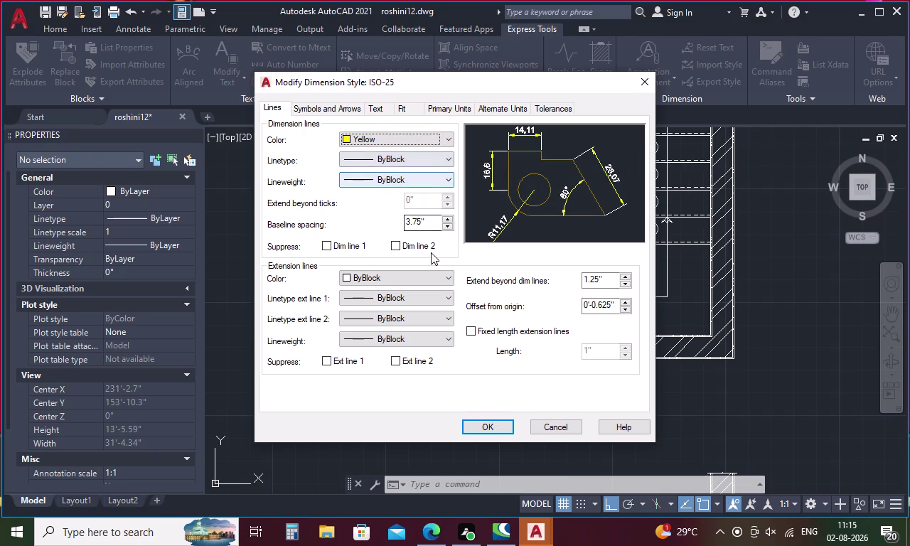
click(411, 275)
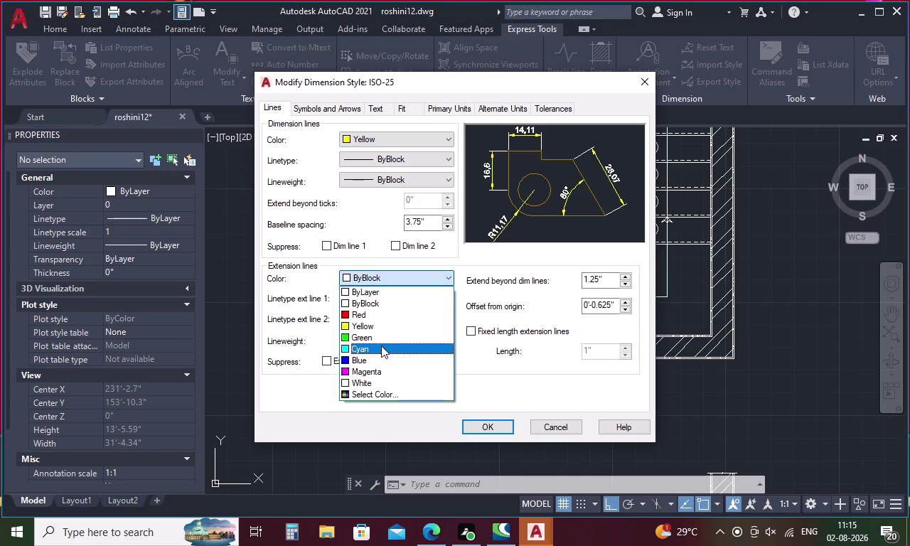
click(376, 356)
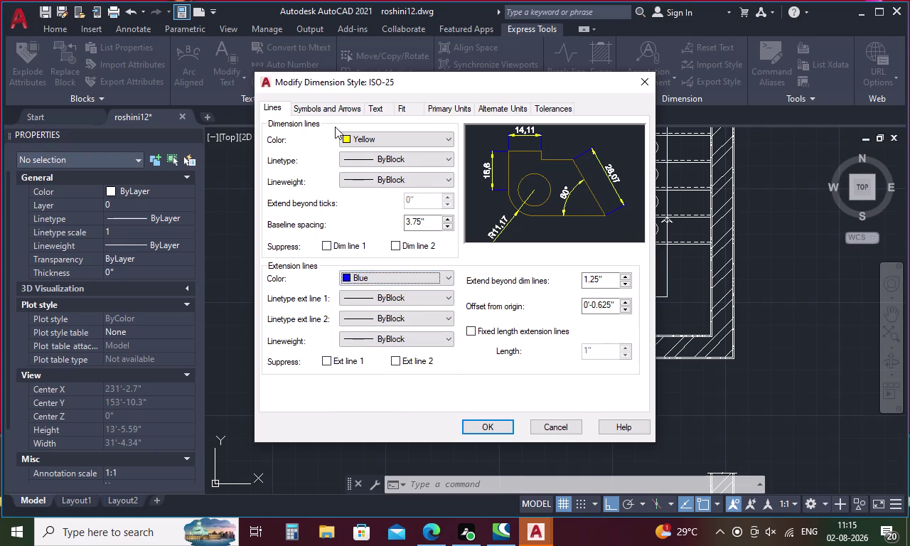
click(338, 105)
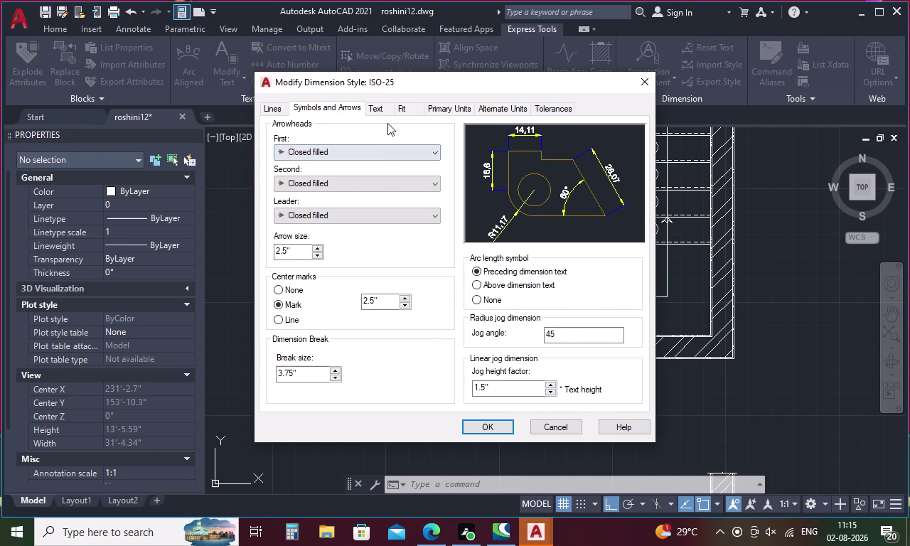
Set ISO-25's first, second and leader arrowheads to Architectural tick.
click(422, 153)
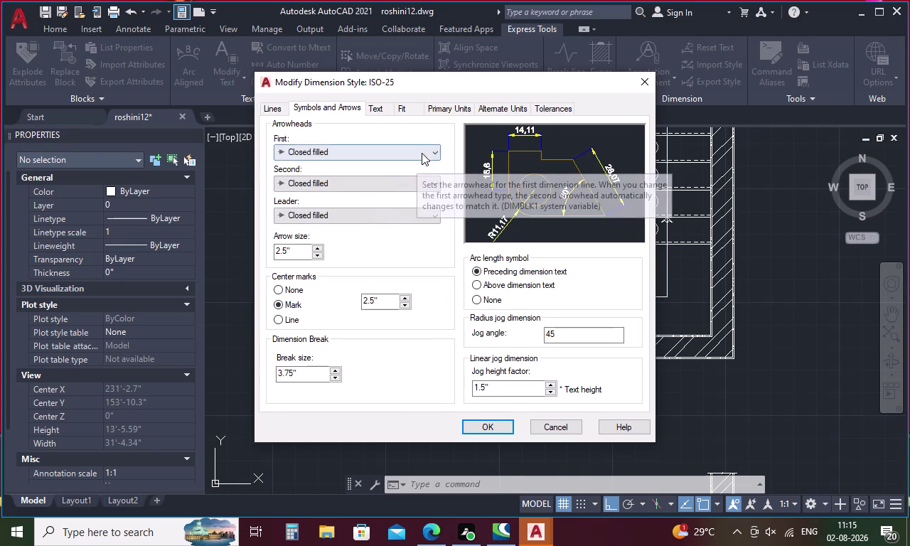
click(319, 216)
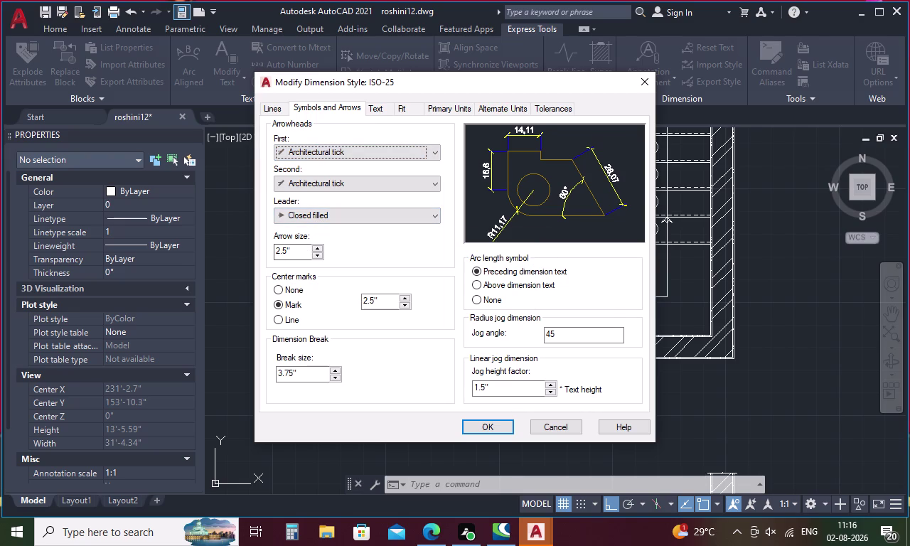
click(361, 213)
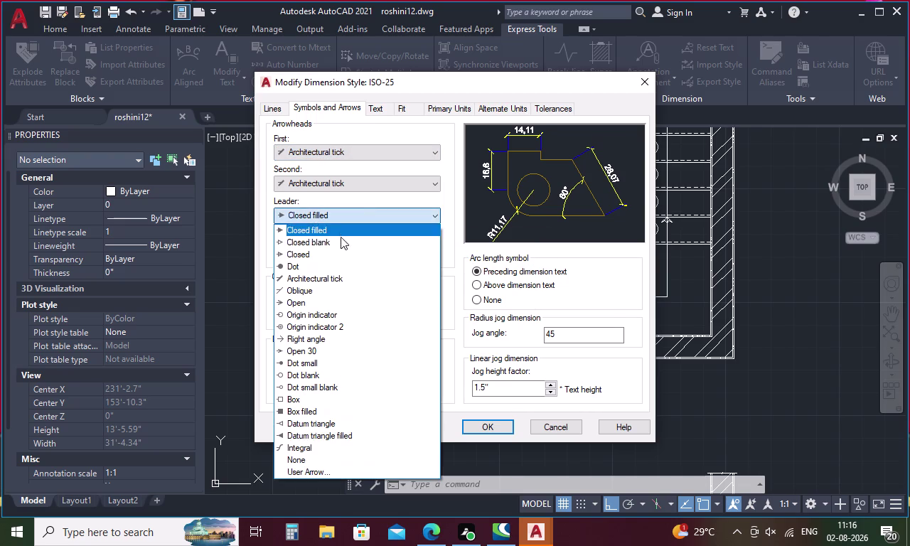
click(330, 274)
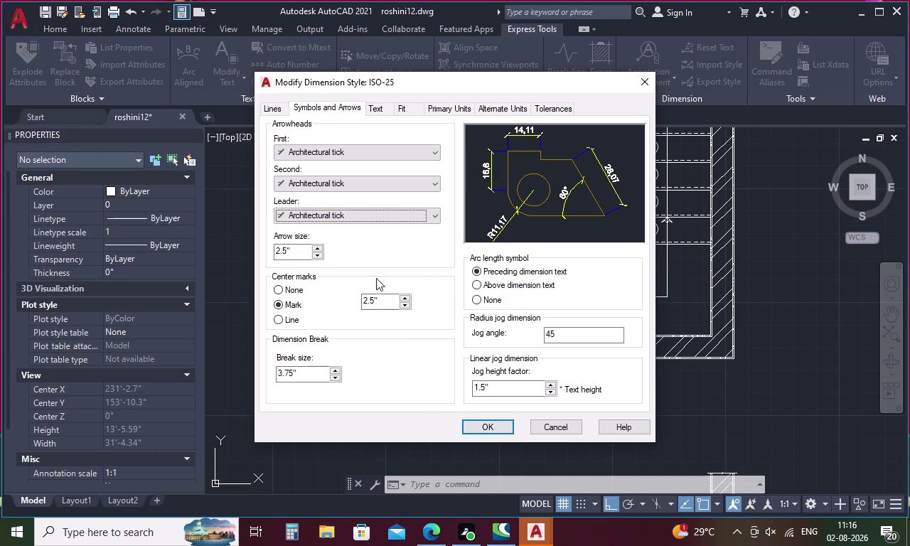
click(374, 105)
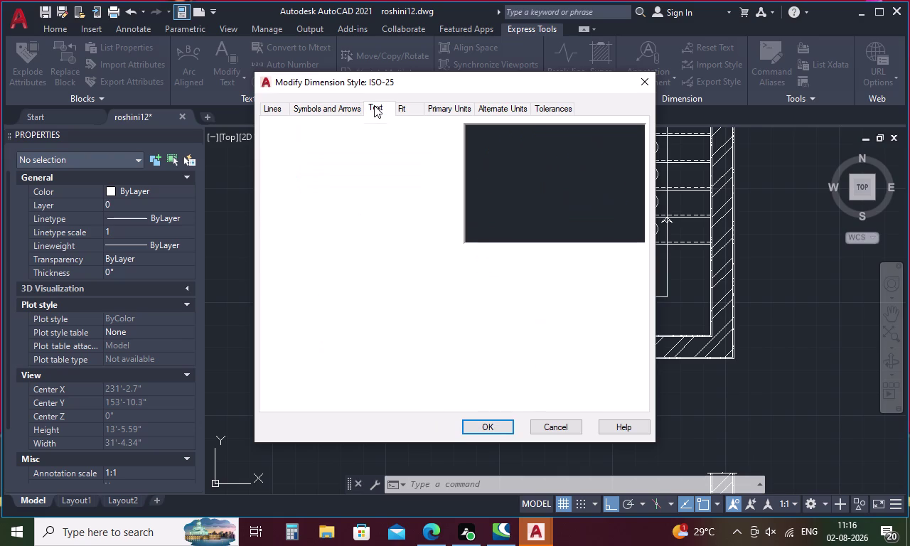
Give ISO-25 magenta text and Engineering units with 0'-0.0" precision.
click(446, 163)
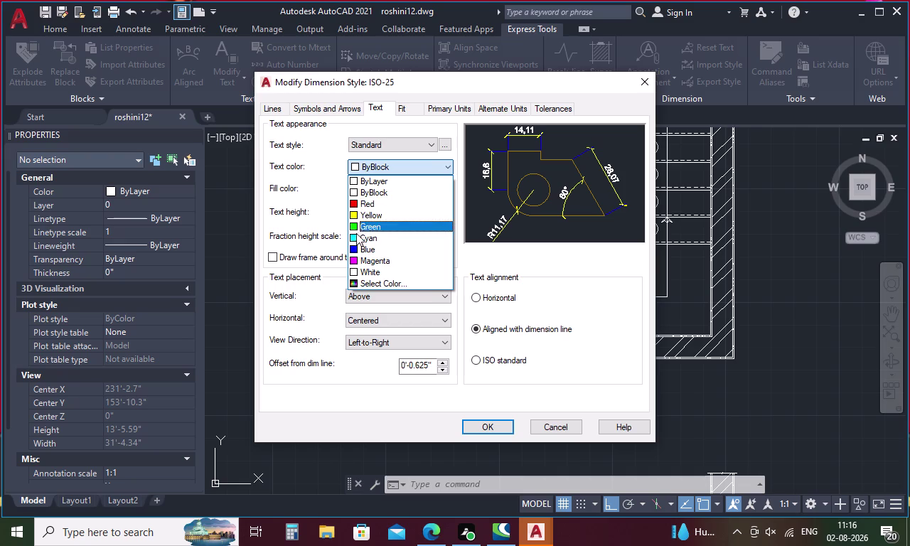
click(351, 260)
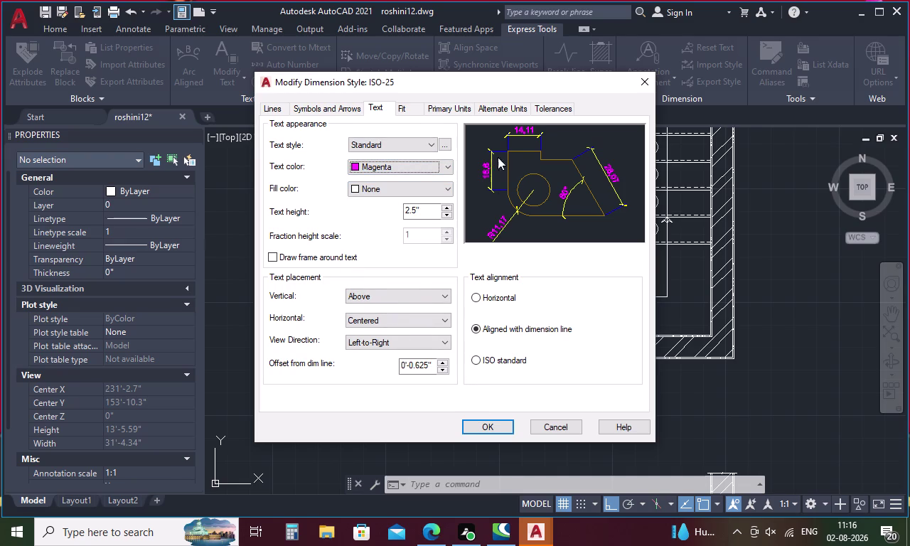
click(445, 109)
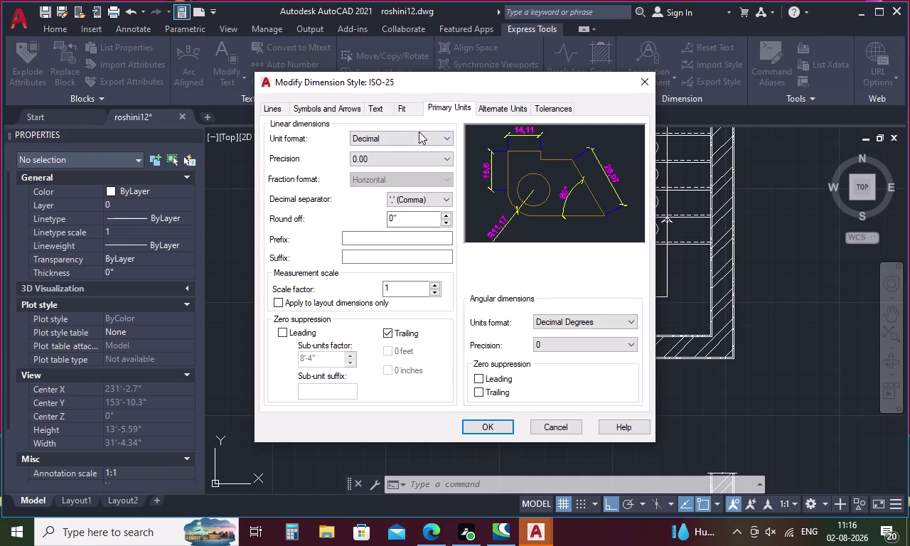
click(418, 133)
click(398, 168)
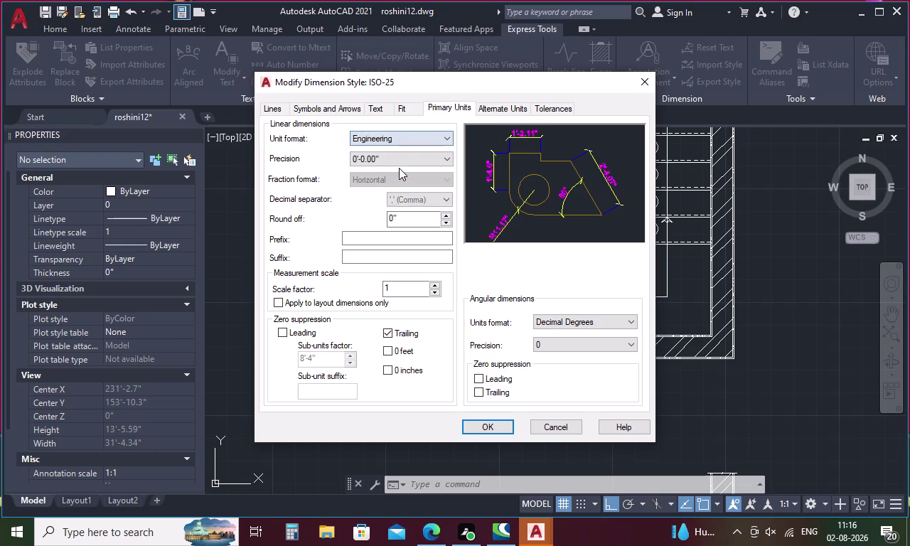
click(409, 157)
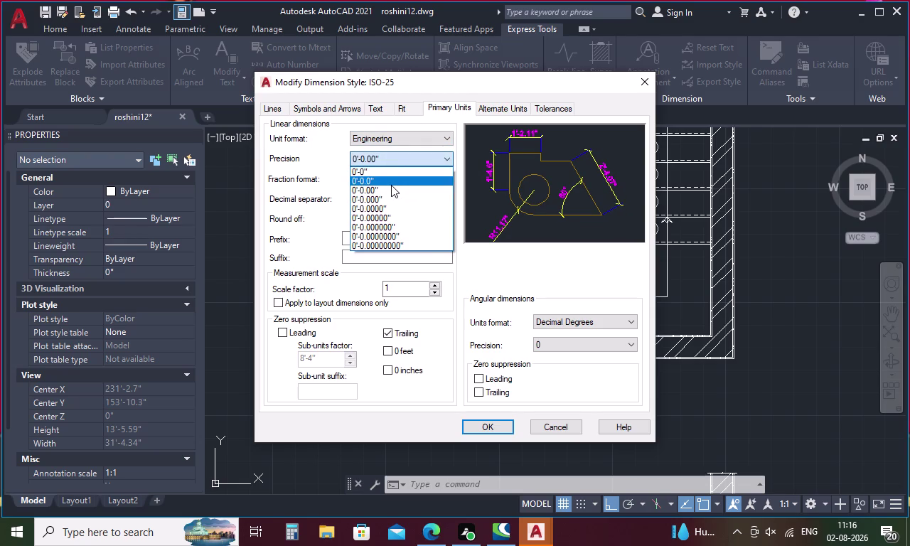
click(392, 180)
Confirm the ISO-25 changes and close the Dimension Style Manager.
click(468, 421)
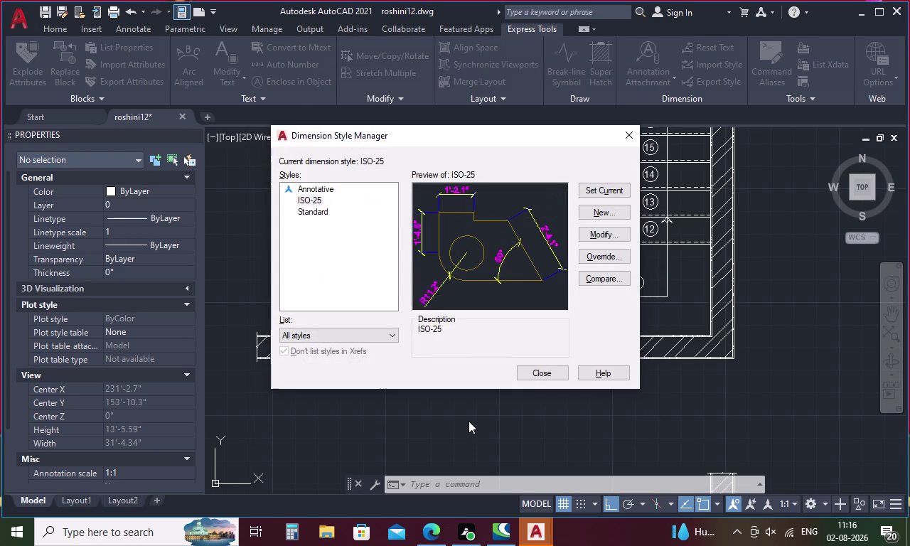
click(593, 189)
click(552, 369)
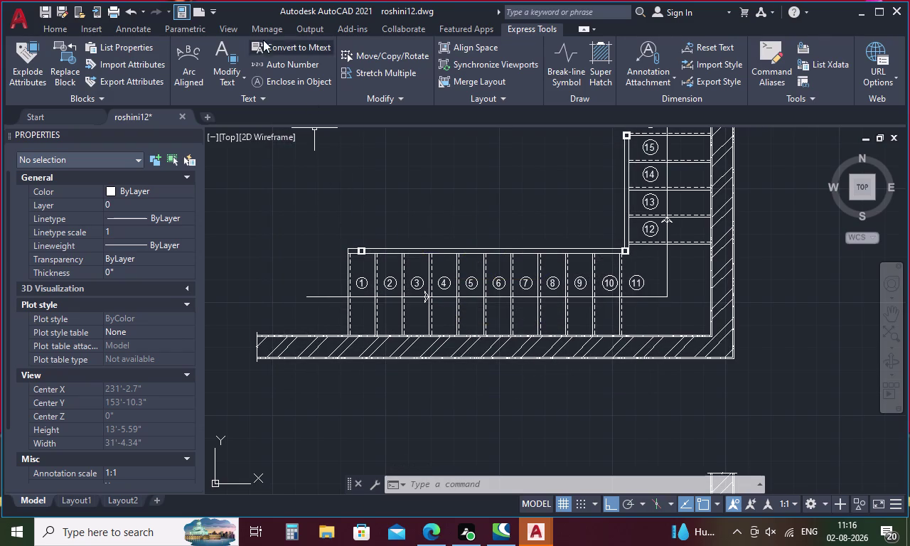
click(139, 24)
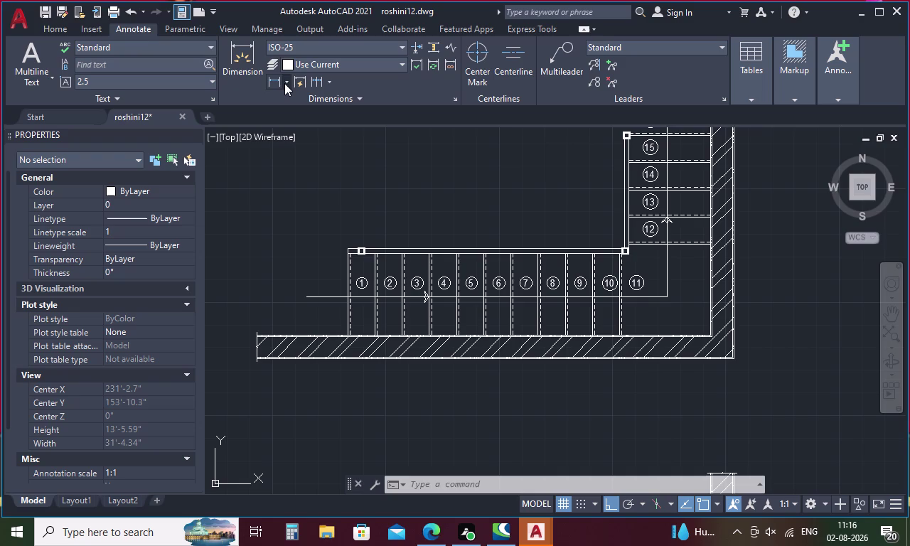
click(277, 84)
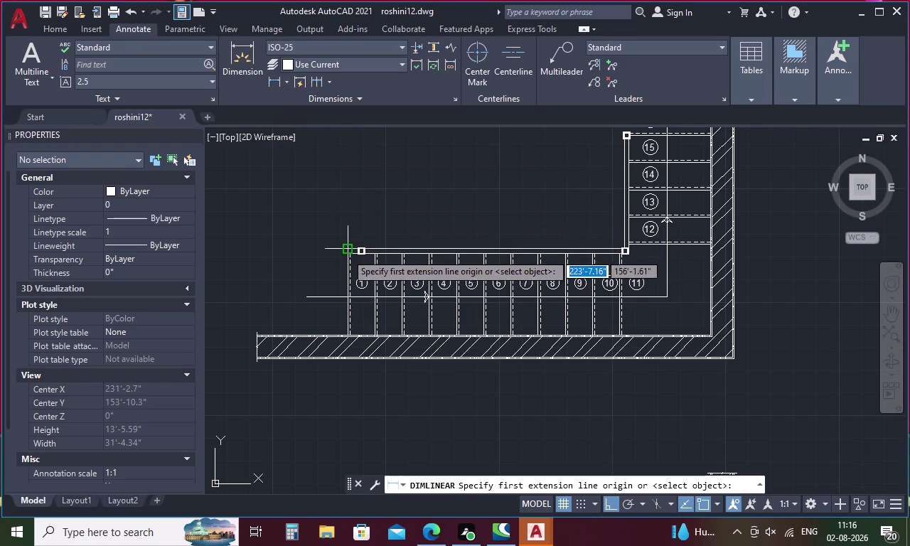
scroll(up, 3)
click(353, 248)
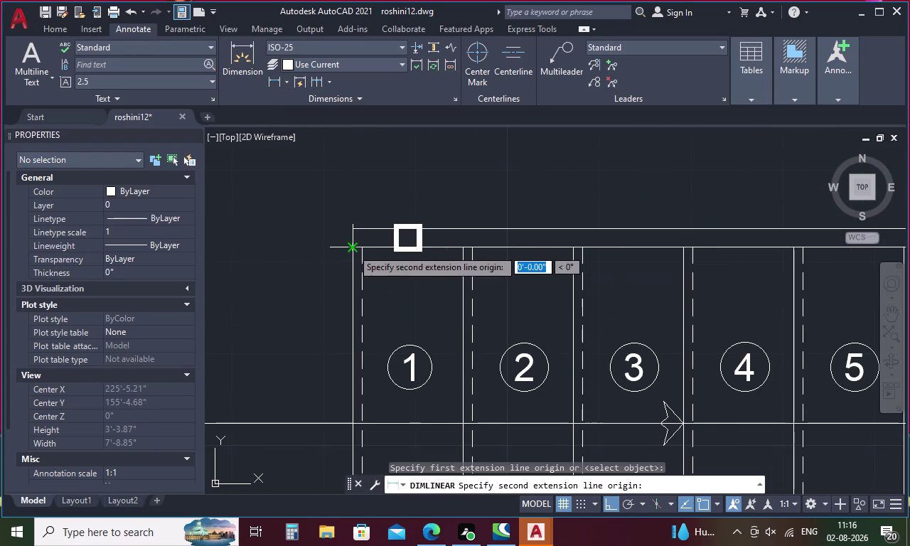
scroll(down, 3)
scroll(up, 3)
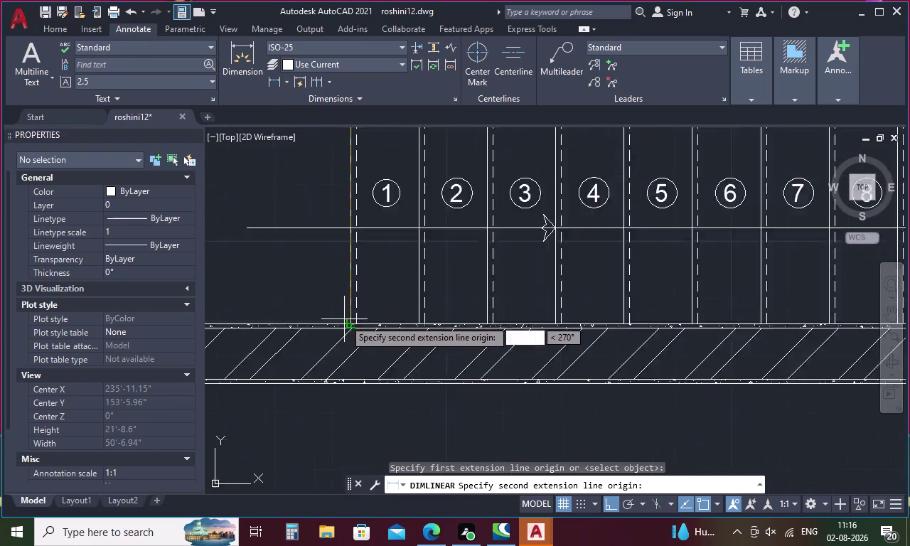
scroll(up, 3)
click(358, 330)
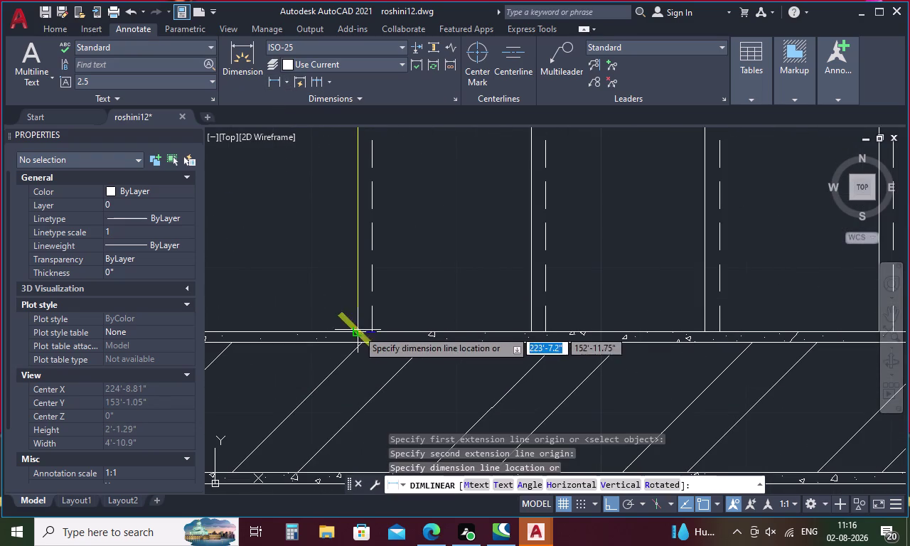
click(308, 317)
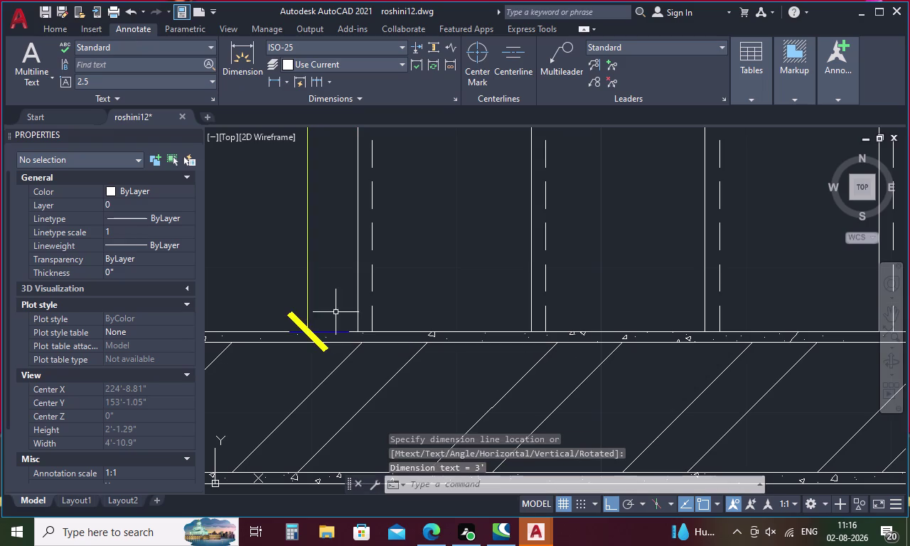
scroll(down, 3)
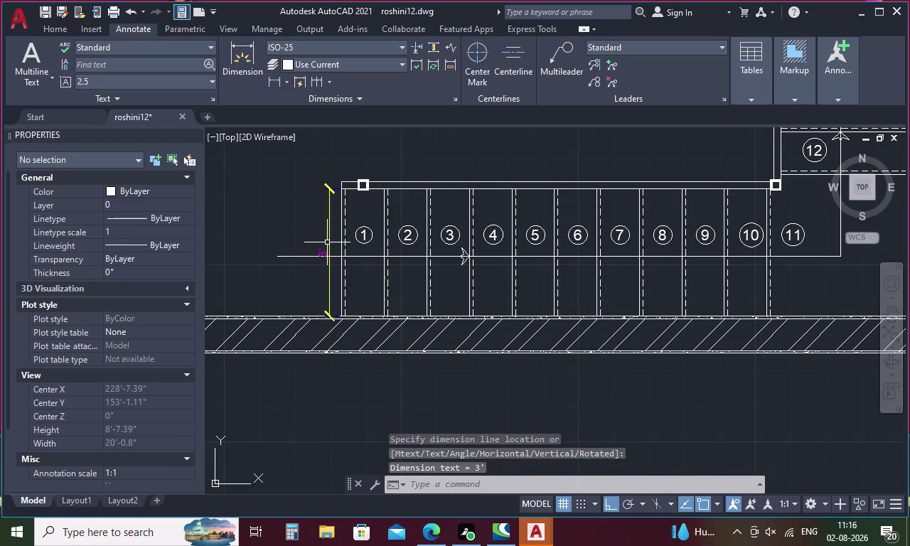
scroll(up, 3)
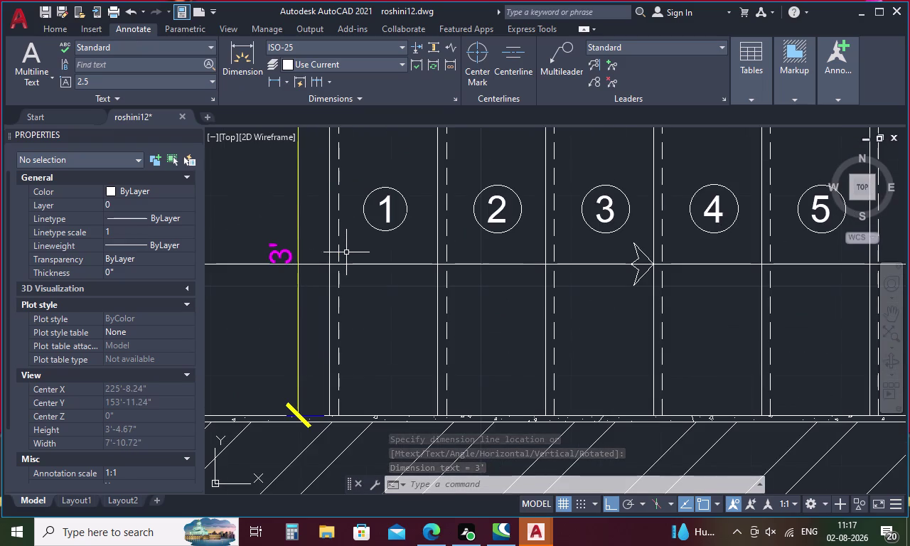
scroll(down, 3)
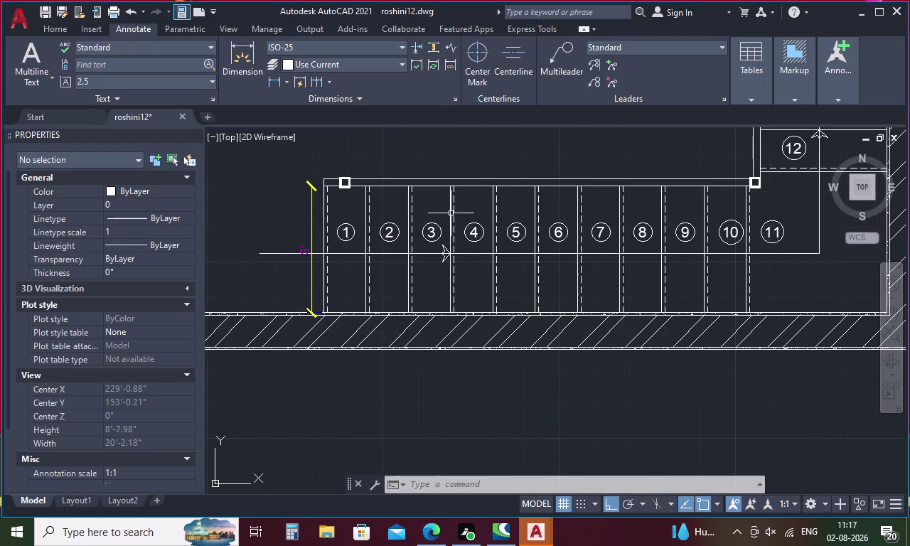
middle_drag(501, 164, 281, 198)
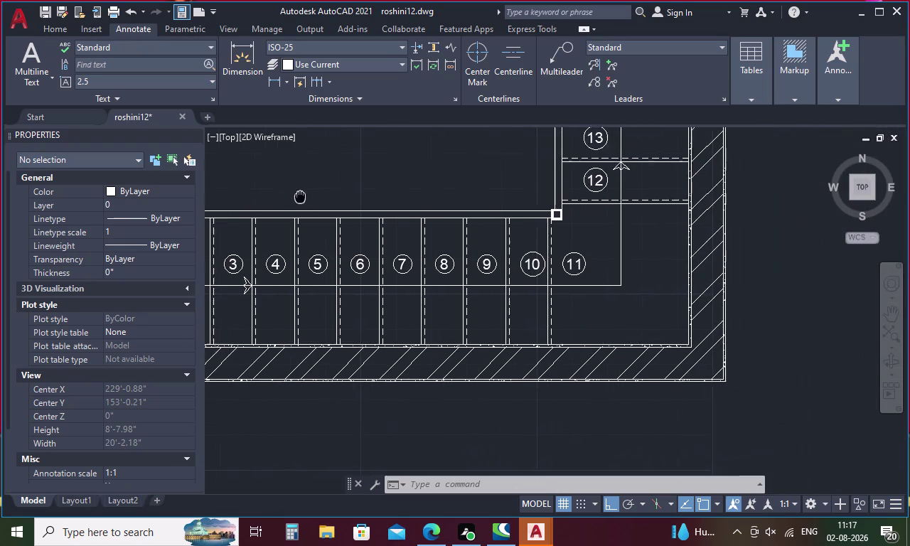
middle_drag(281, 198, 275, 198)
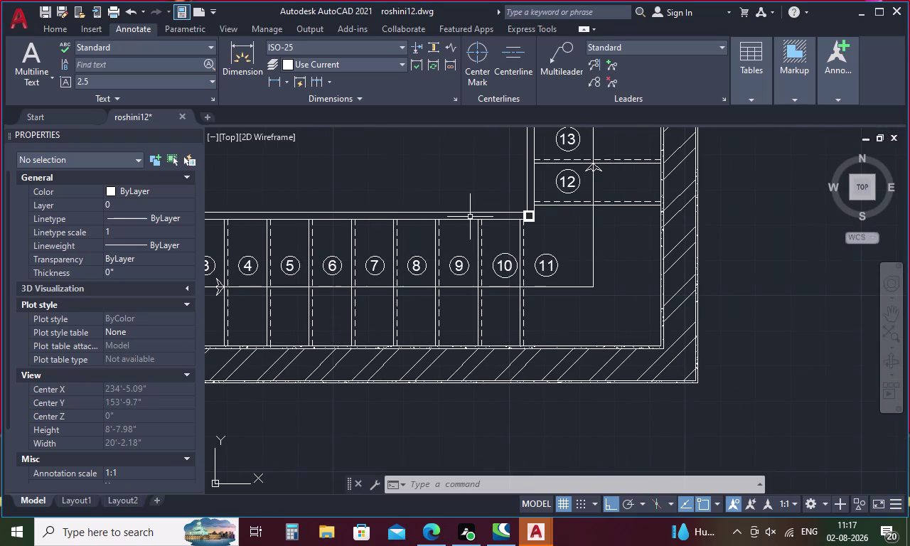
key(space)
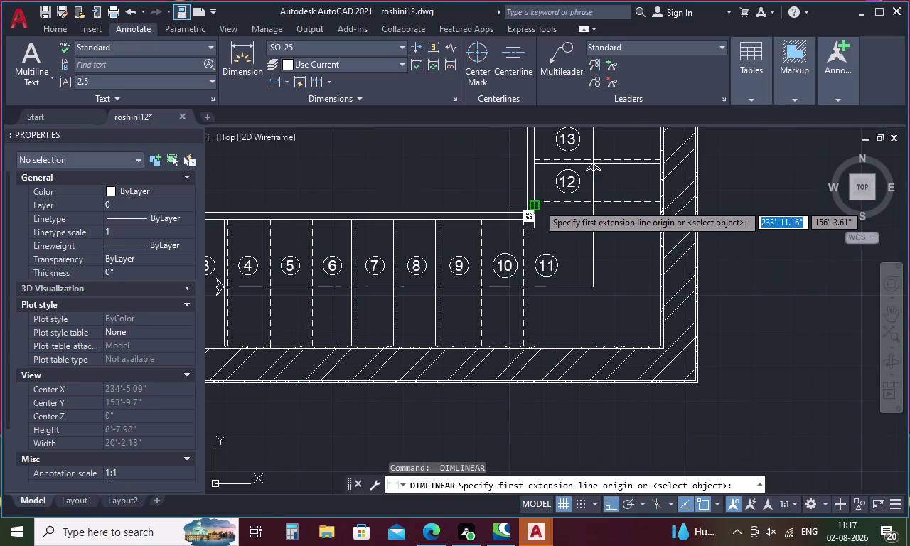
click(538, 204)
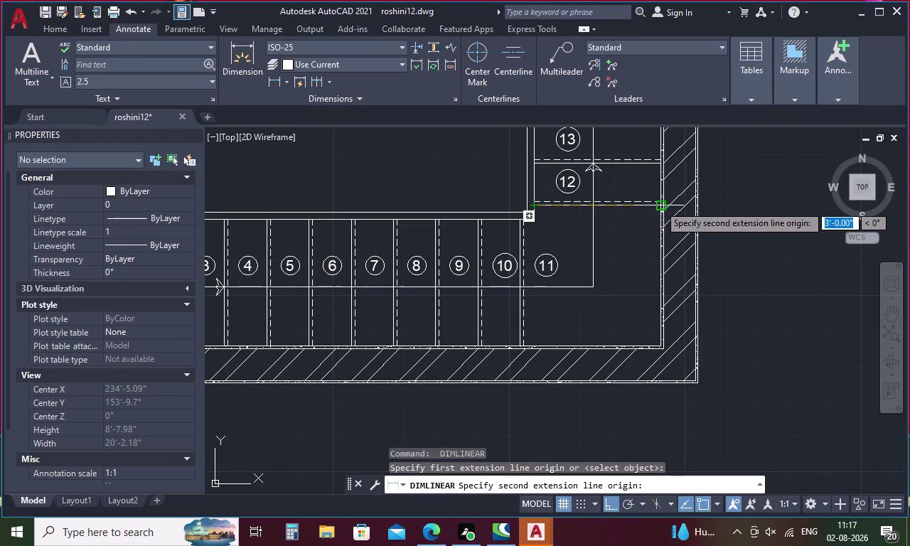
scroll(up, 3)
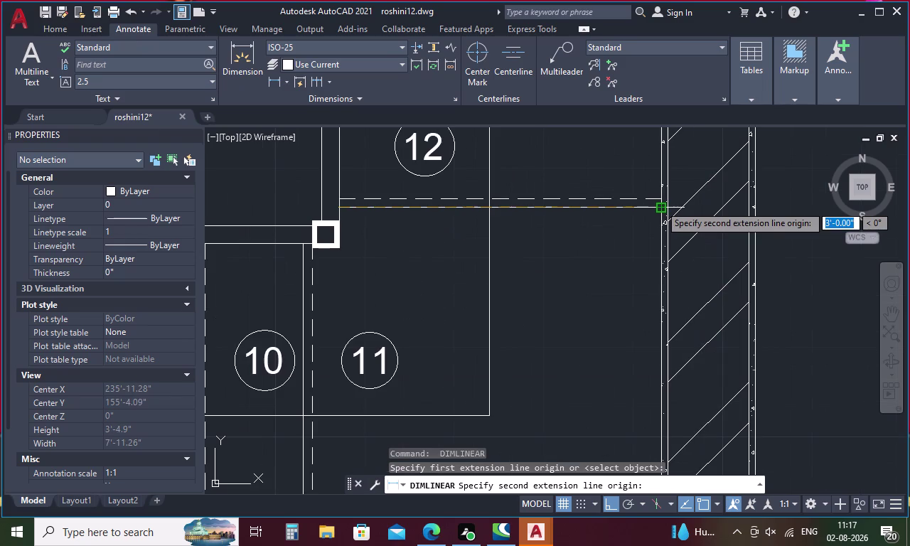
click(660, 205)
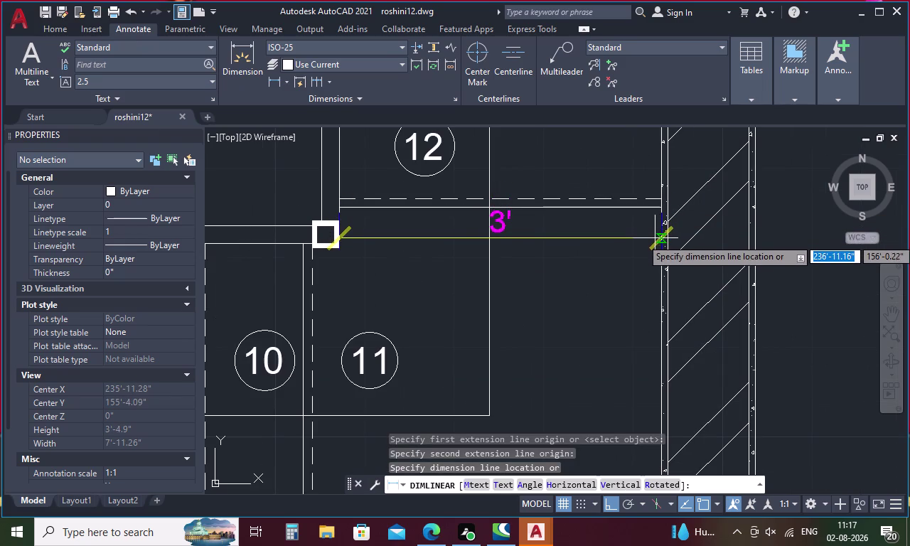
click(655, 238)
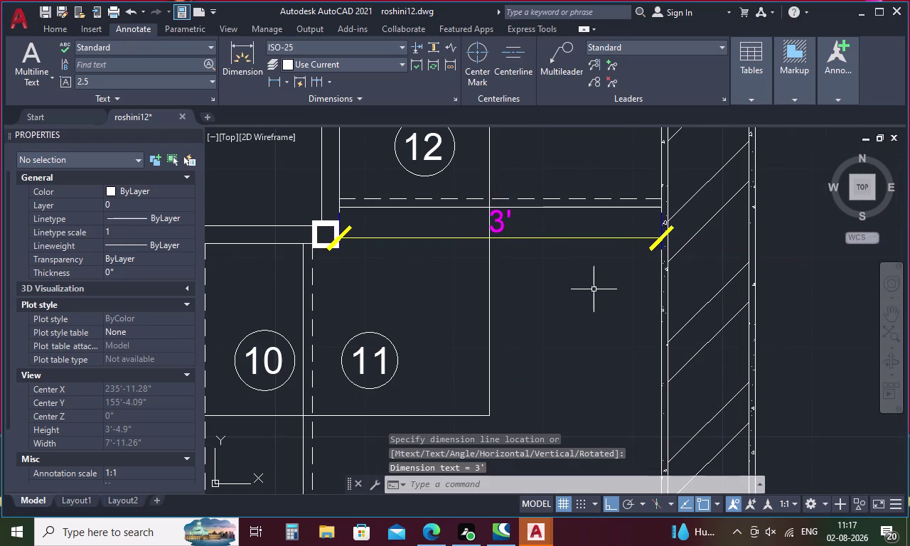
key(space)
scroll(down, 3)
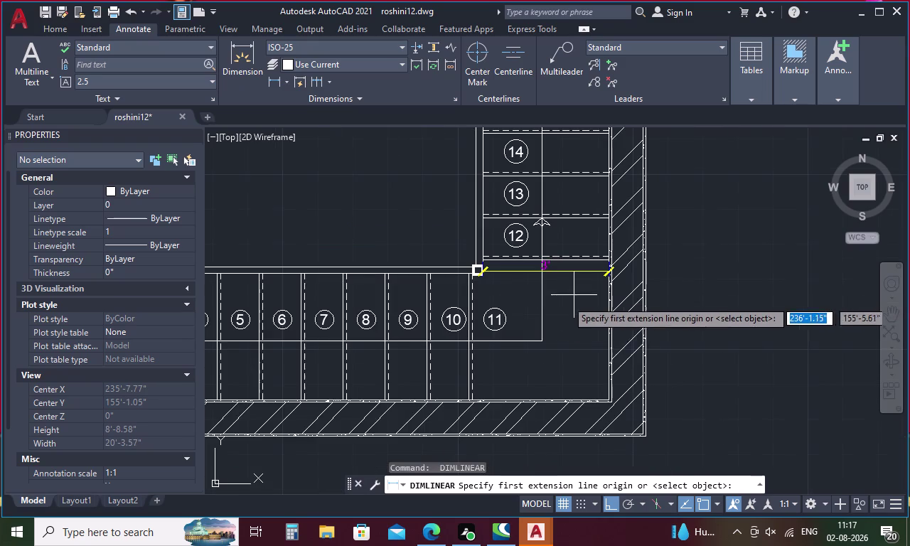
scroll(up, 3)
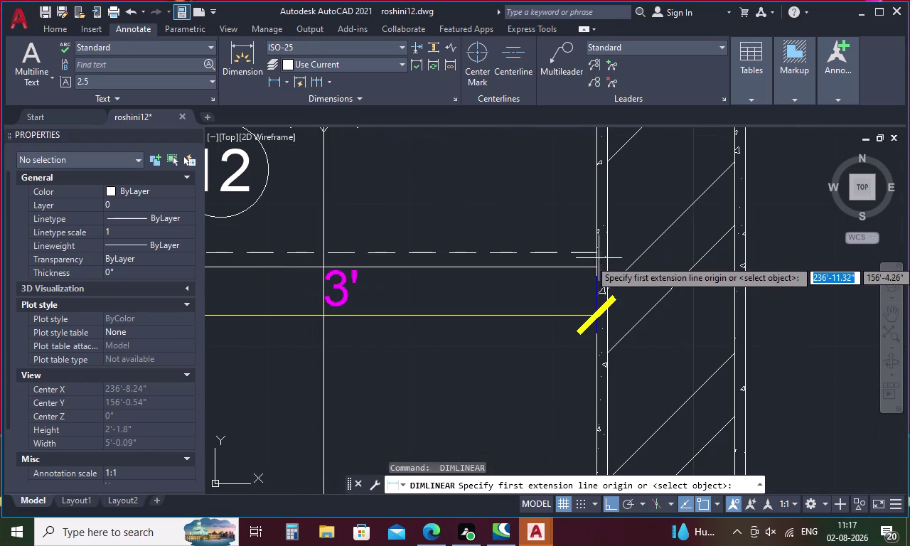
click(592, 265)
scroll(down, 3)
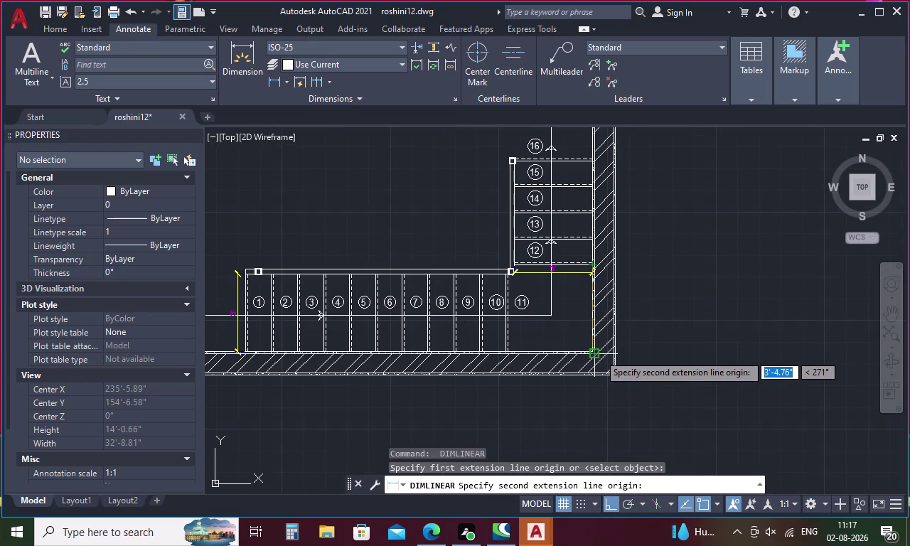
key(Escape)
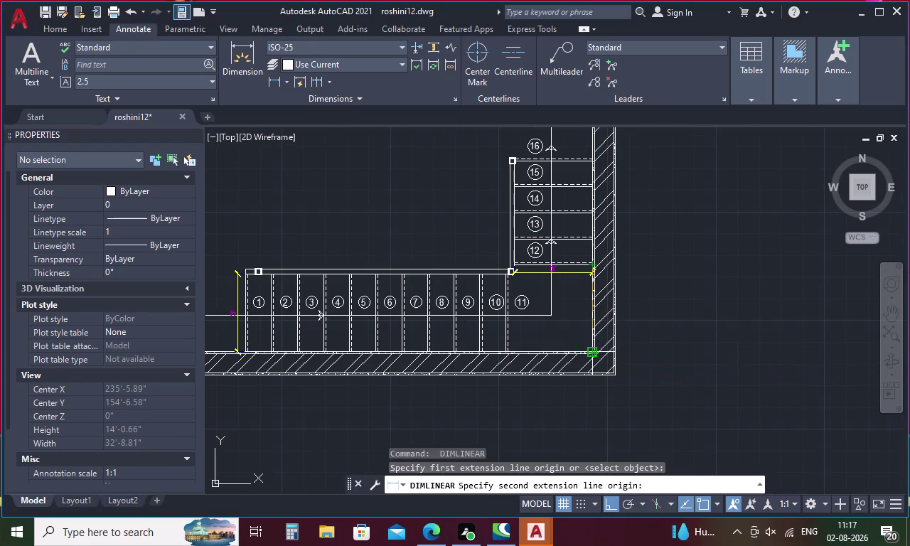
click(569, 274)
key(Delete)
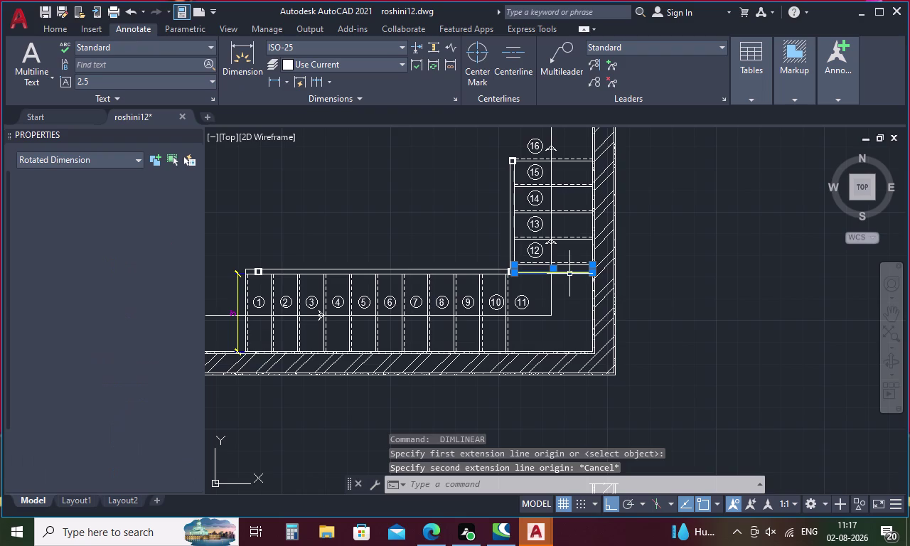
key(Delete)
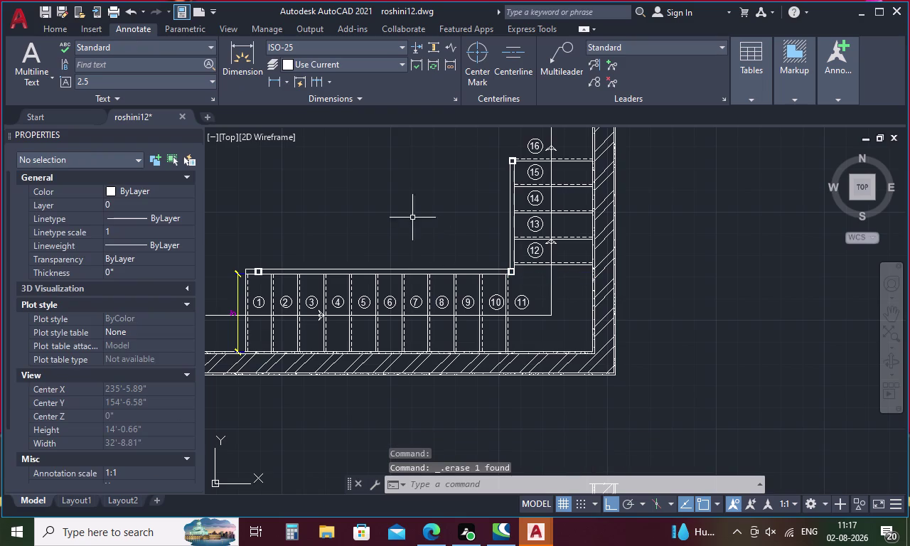
click(278, 80)
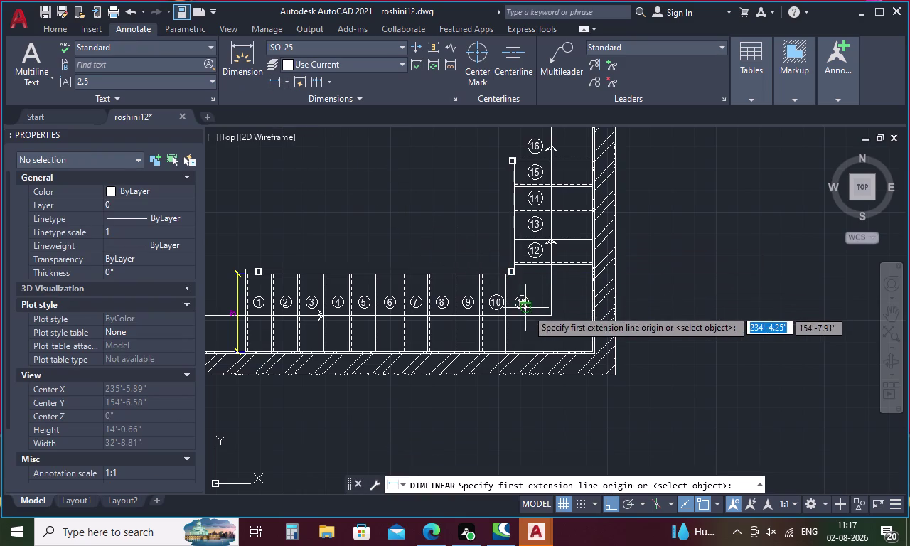
scroll(up, 3)
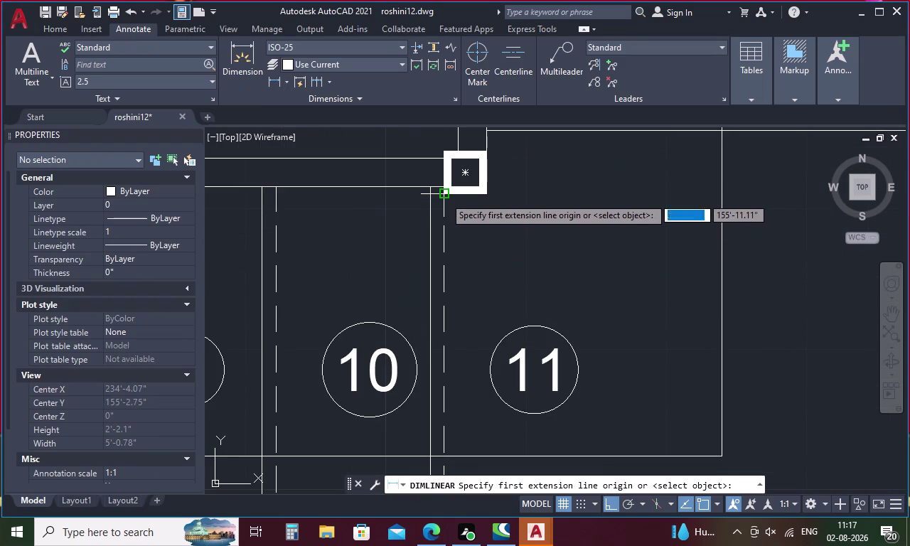
click(444, 195)
scroll(down, 3)
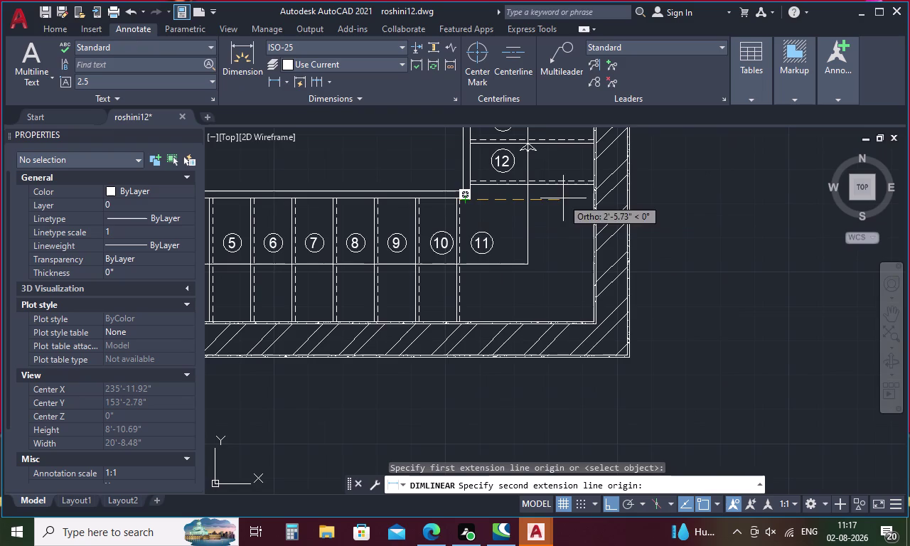
scroll(up, 3)
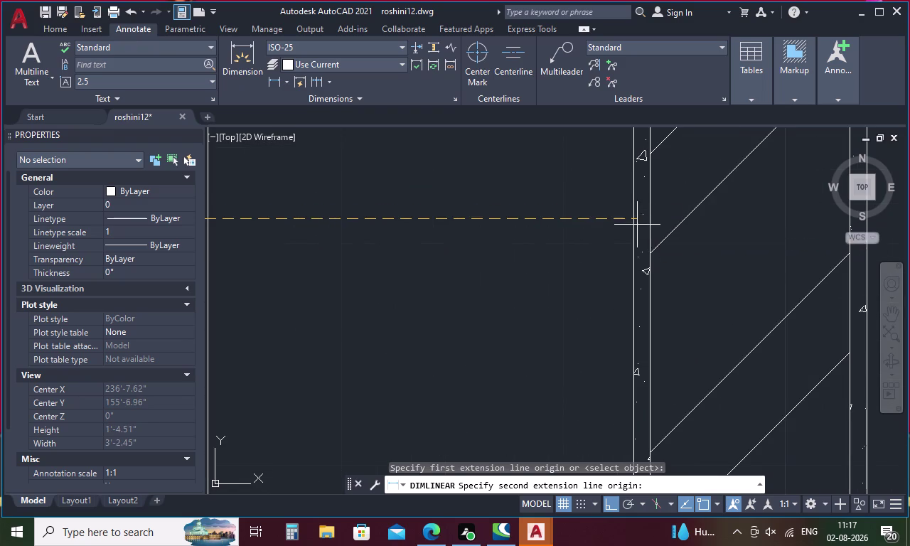
click(634, 218)
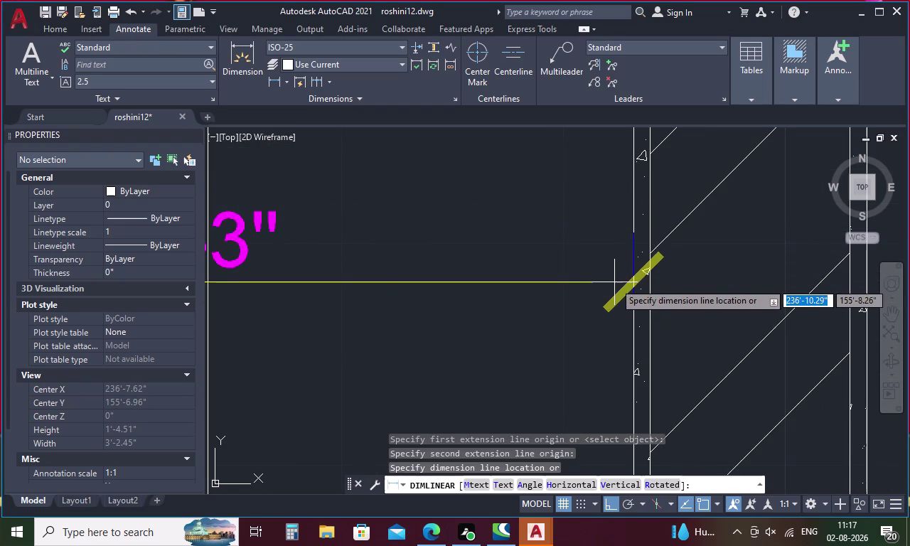
click(614, 282)
key(Escape)
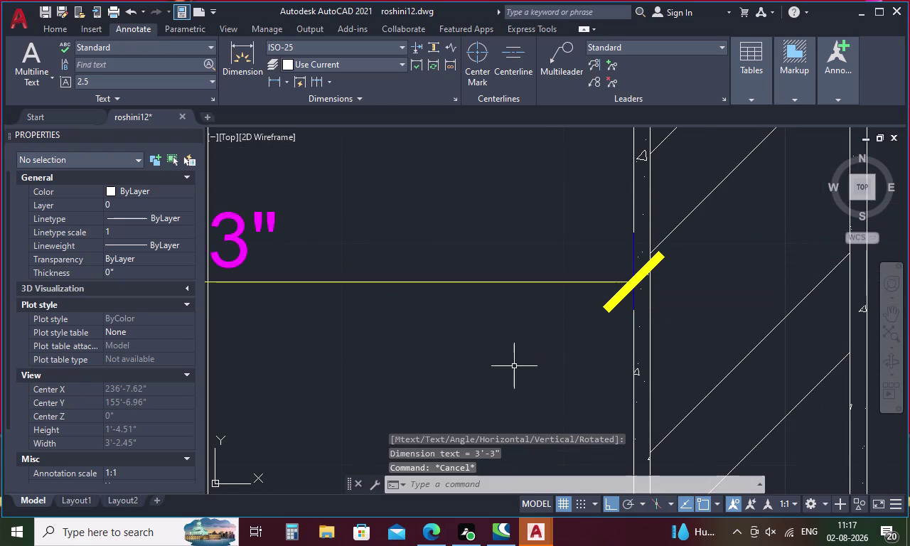
middle_drag(513, 366, 657, 347)
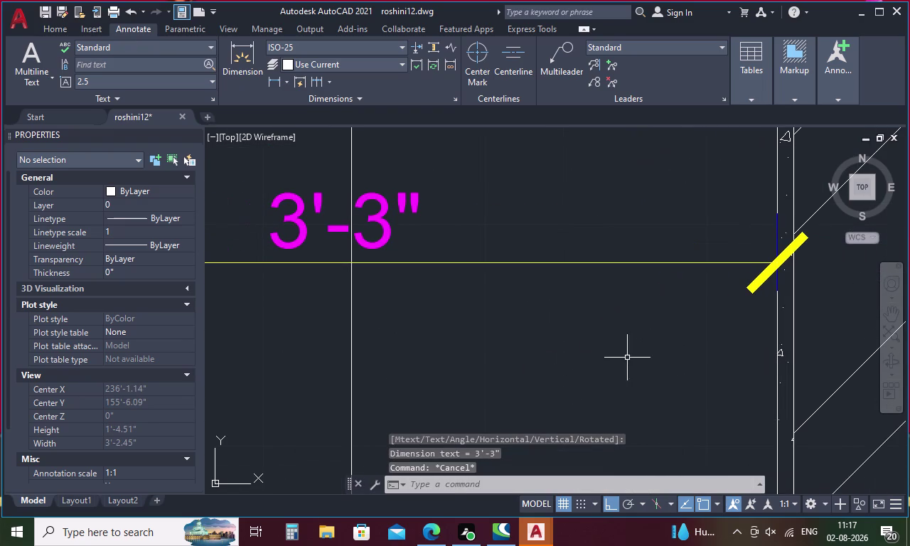
scroll(down, 3)
key(Escape)
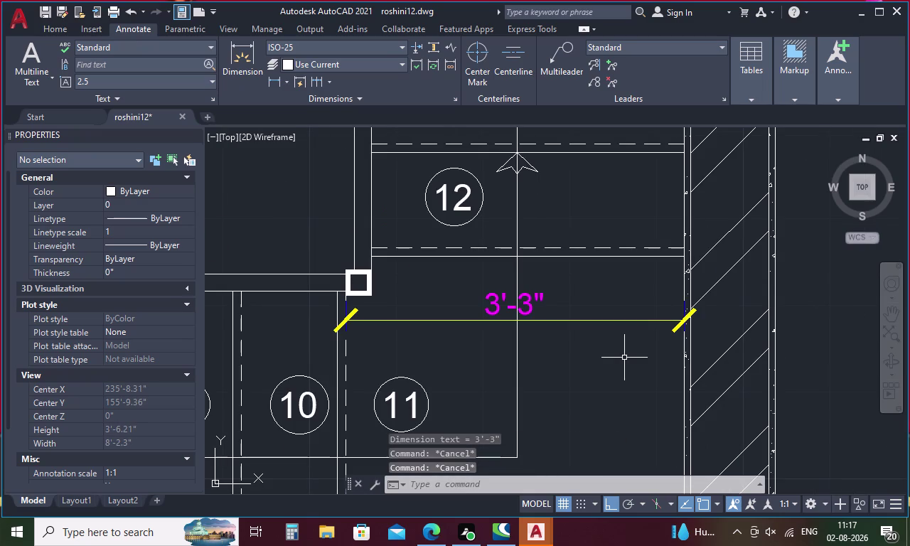
click(608, 318)
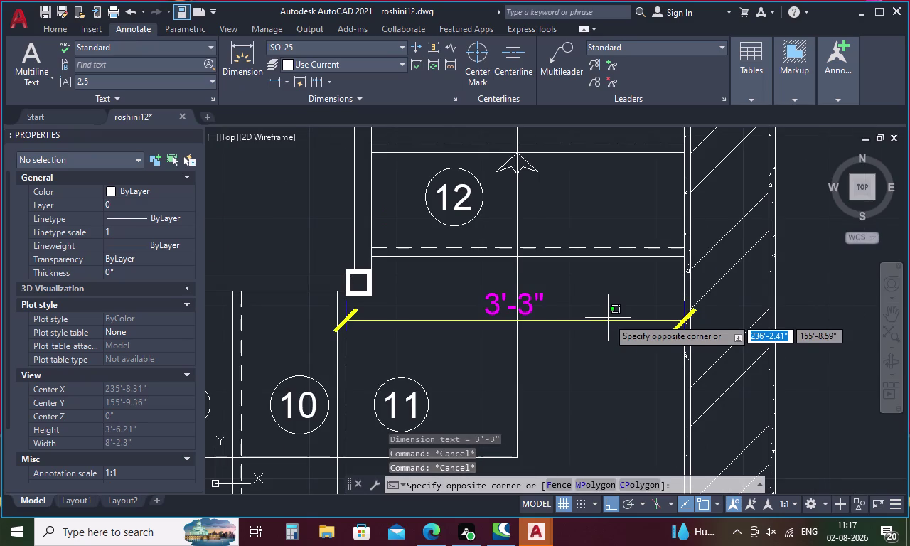
click(603, 322)
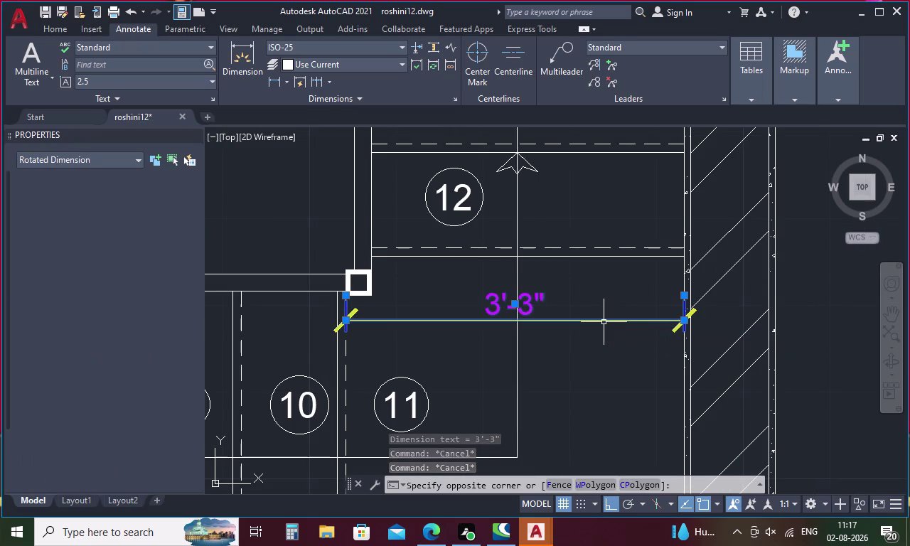
key(Delete)
key(Delete)
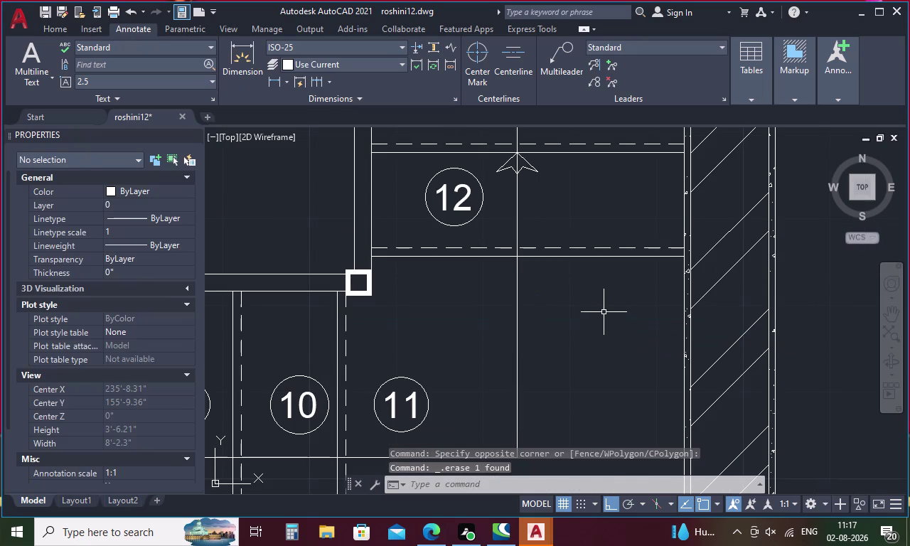
click(271, 79)
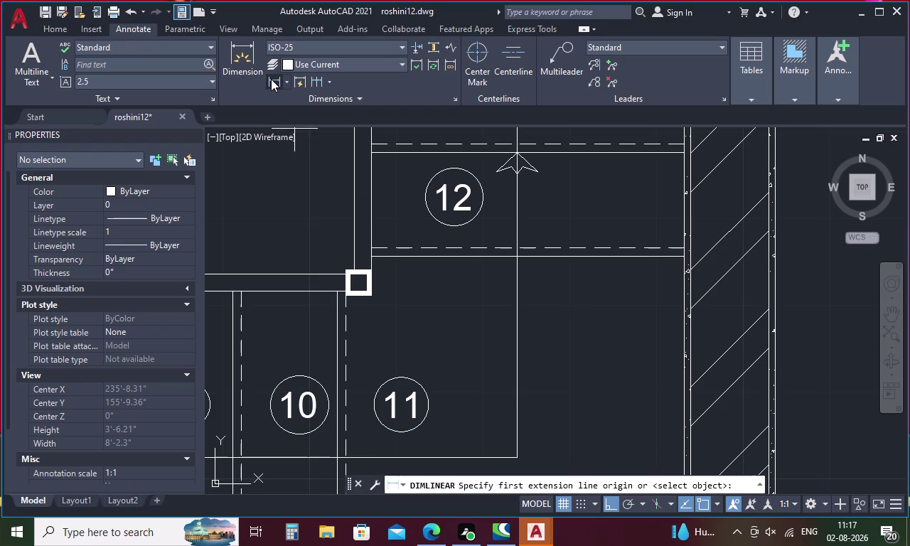
Dimension the landing 3'-4" from its inner corner to the right wall face.
click(336, 291)
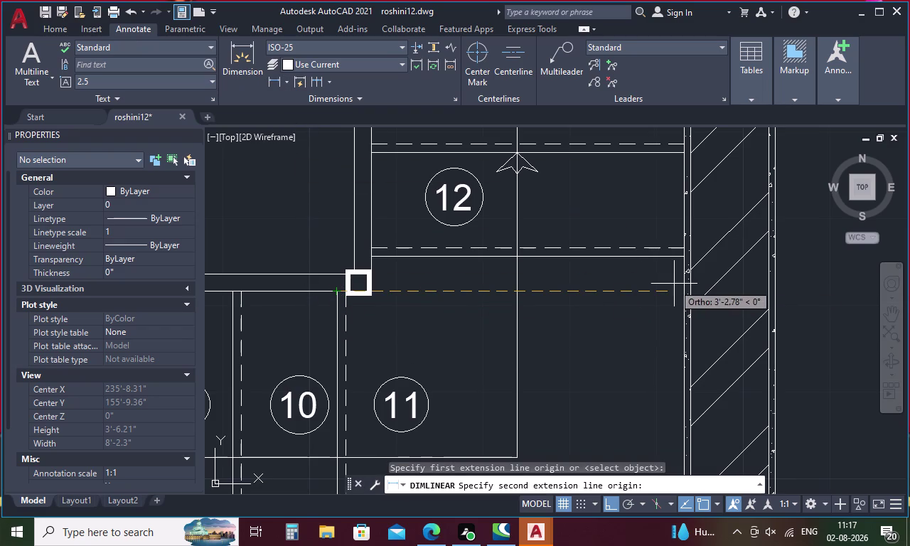
click(683, 288)
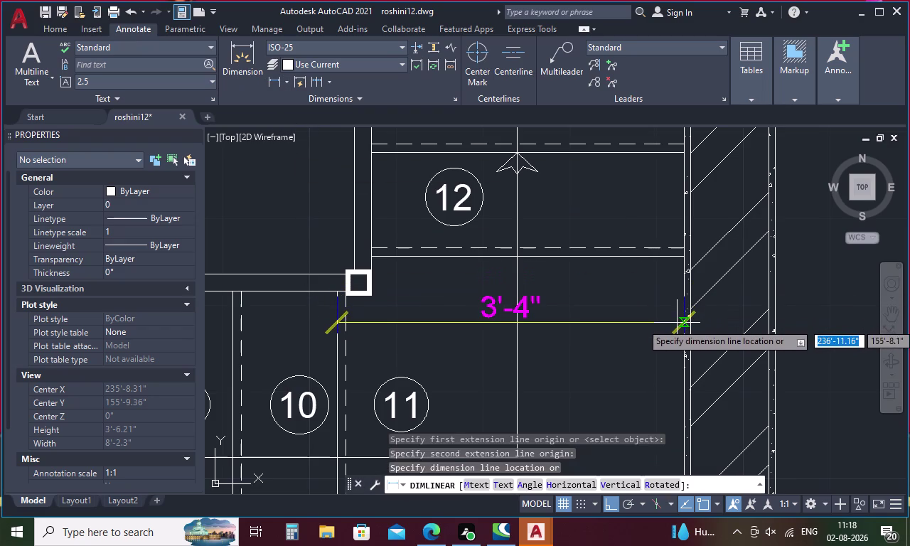
click(677, 323)
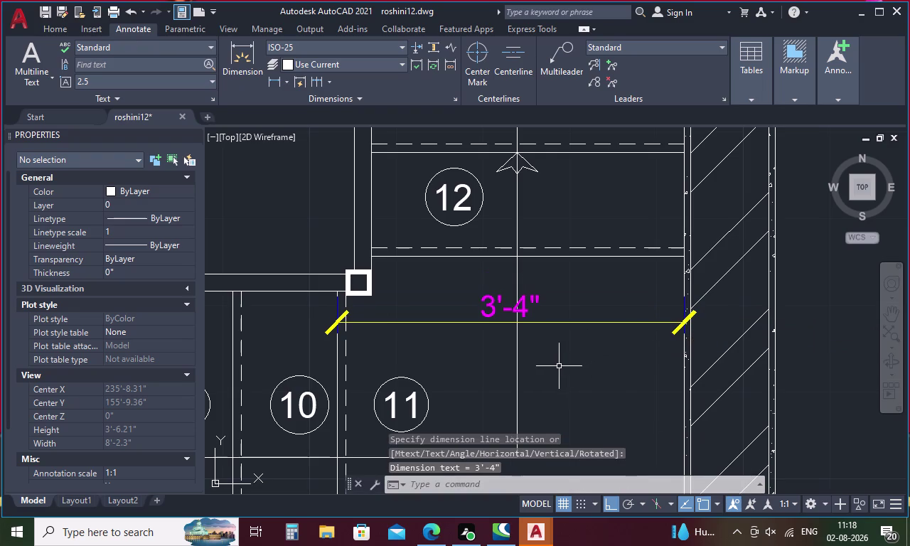
scroll(down, 3)
middle_drag(559, 388, 557, 362)
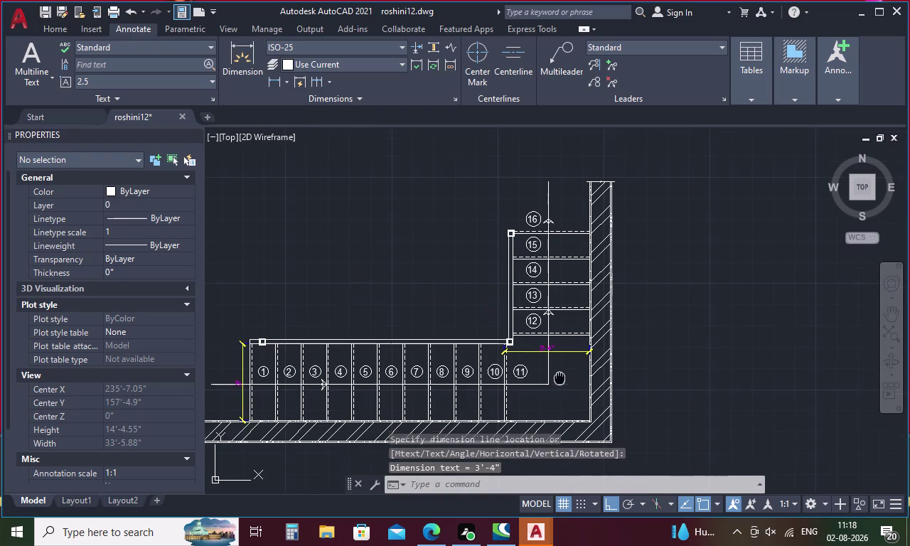
middle_drag(557, 362, 552, 328)
Dimension the landing's right side vertically as 3'-4", from the landing corner to the wall's lower end.
key(space)
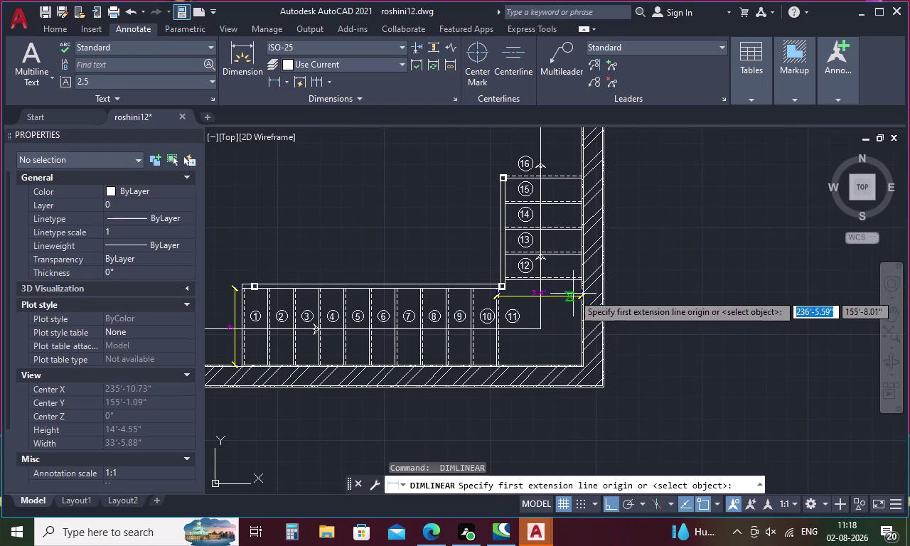
scroll(up, 3)
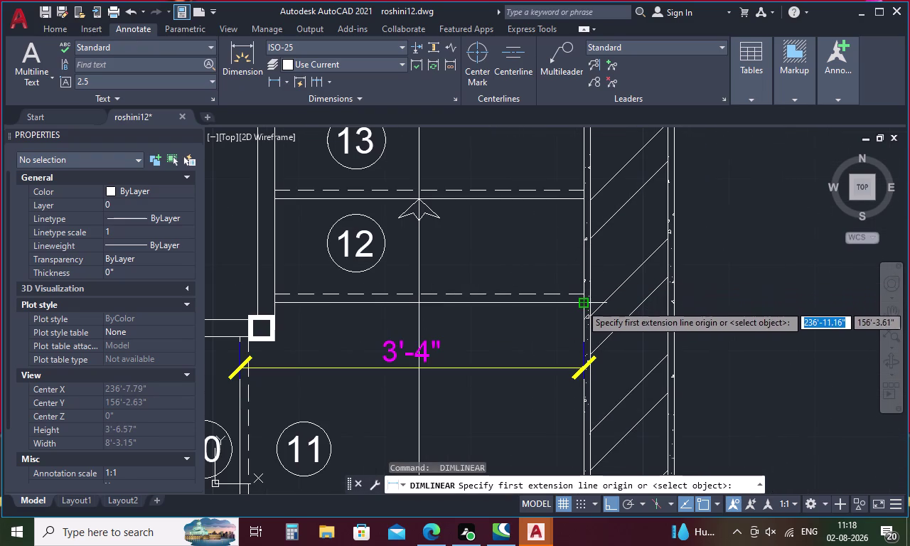
click(581, 304)
scroll(down, 3)
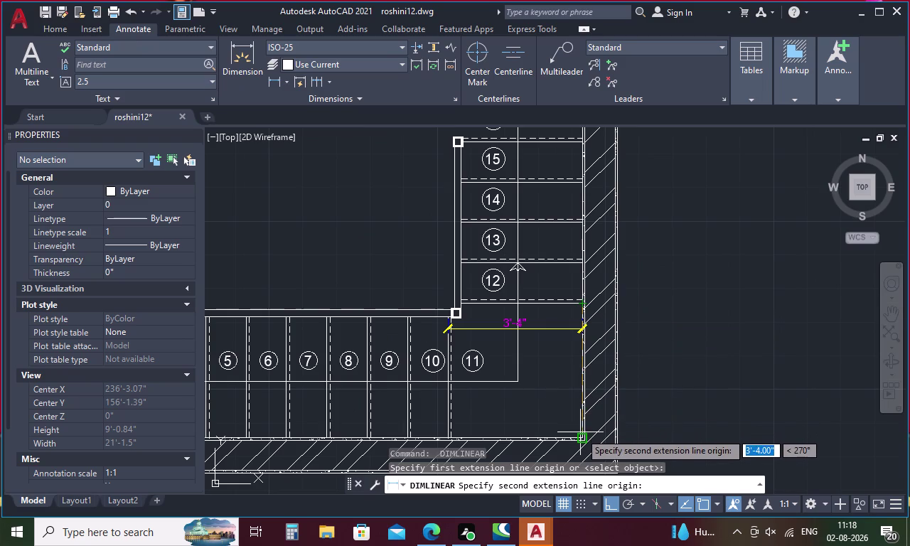
scroll(up, 3)
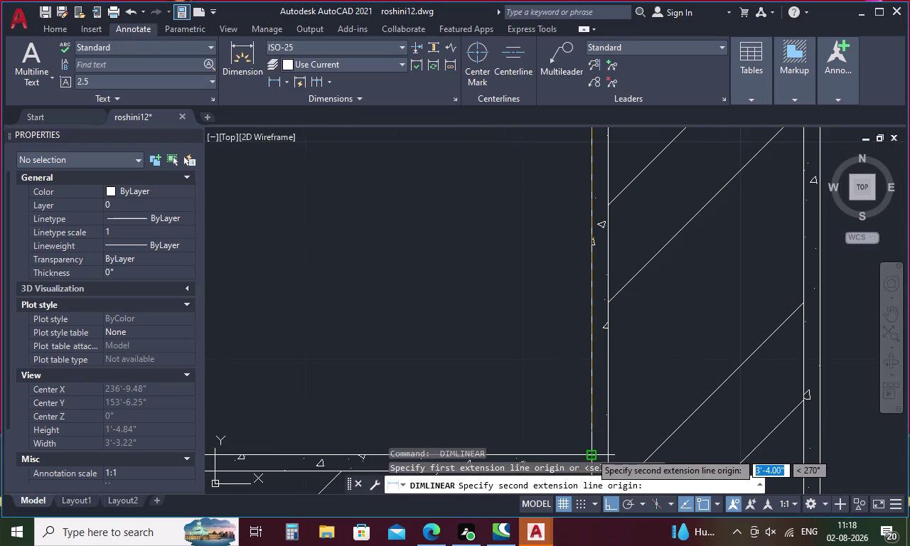
click(590, 452)
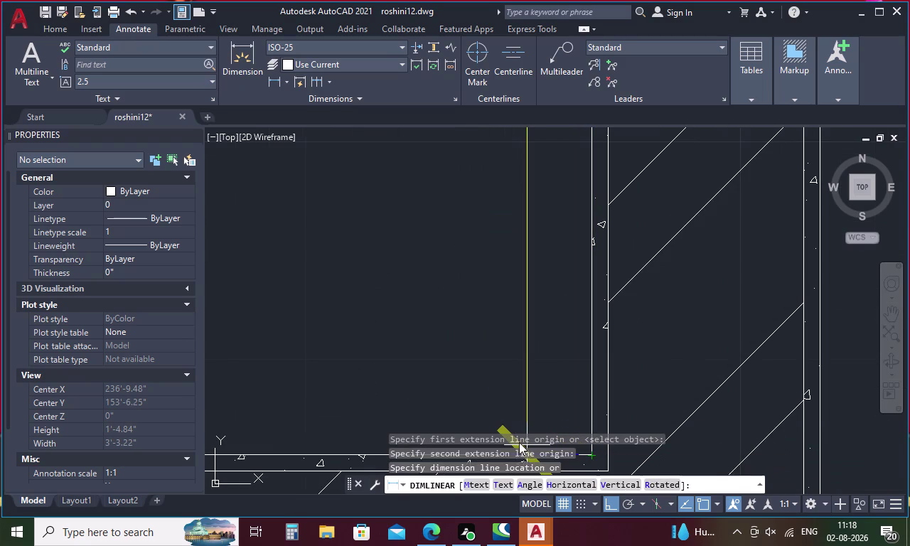
click(519, 442)
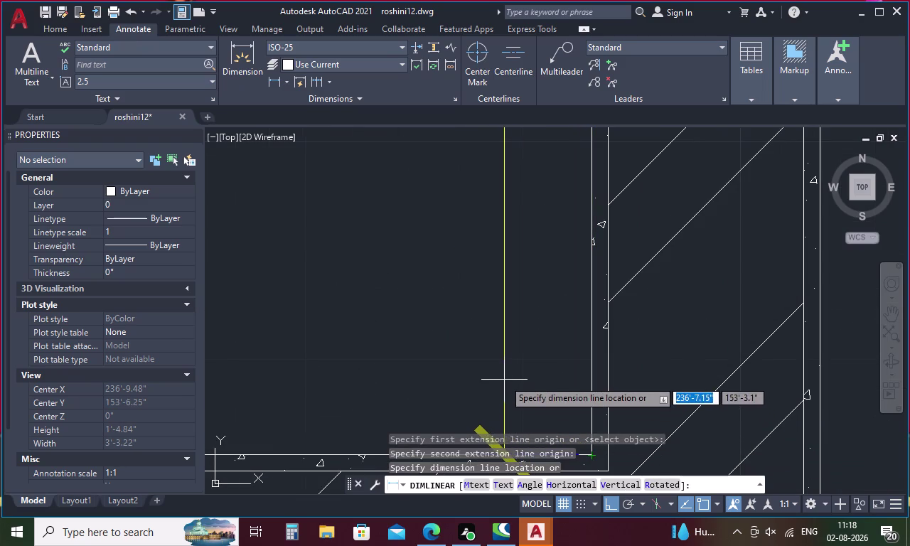
click(517, 372)
scroll(down, 3)
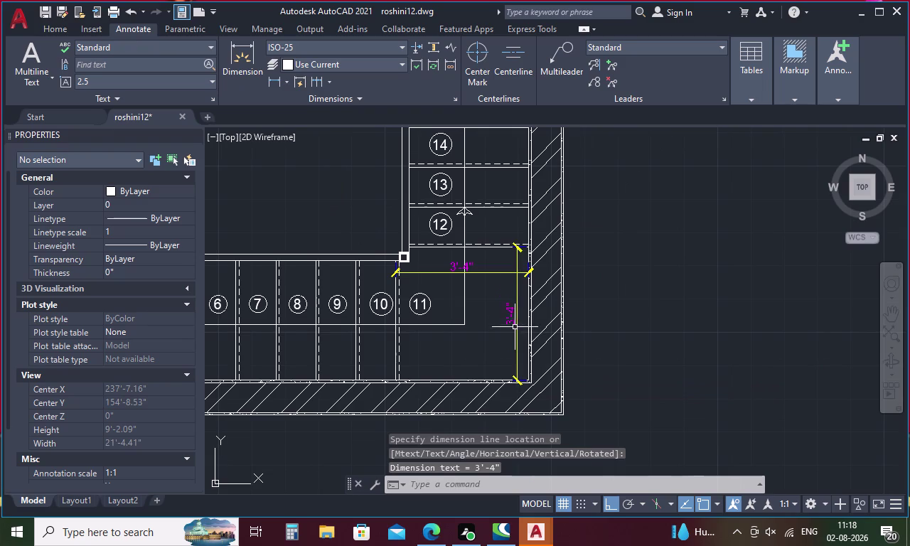
scroll(down, 3)
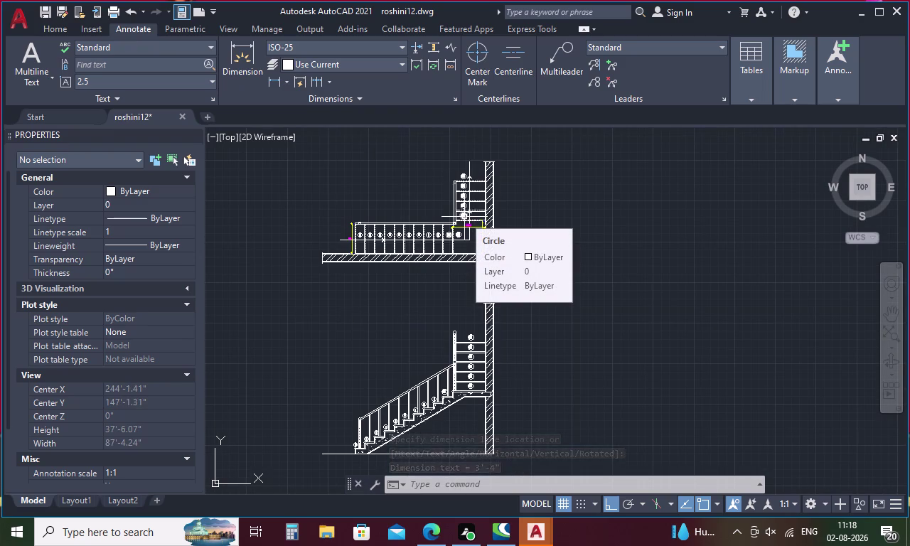
Place a 1' linear dimension across the top edge of tread 2.
scroll(up, 3)
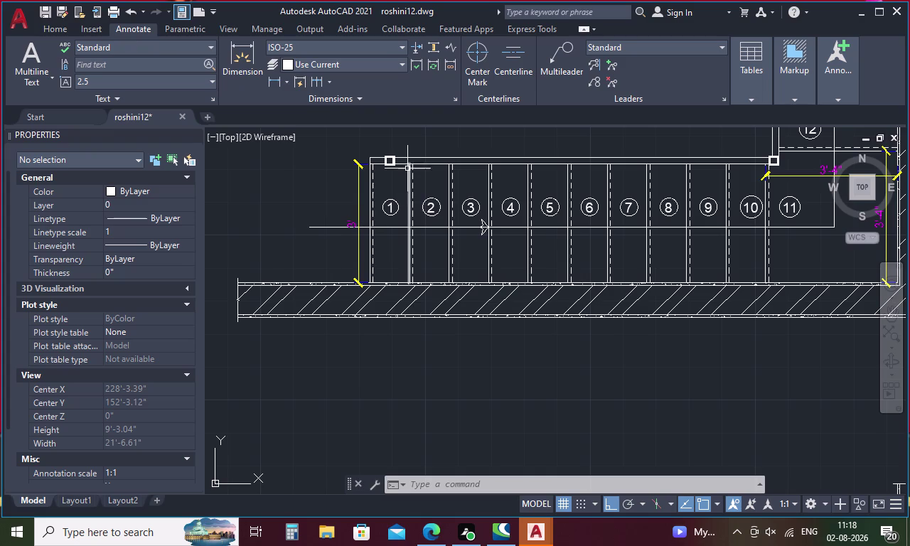
scroll(up, 3)
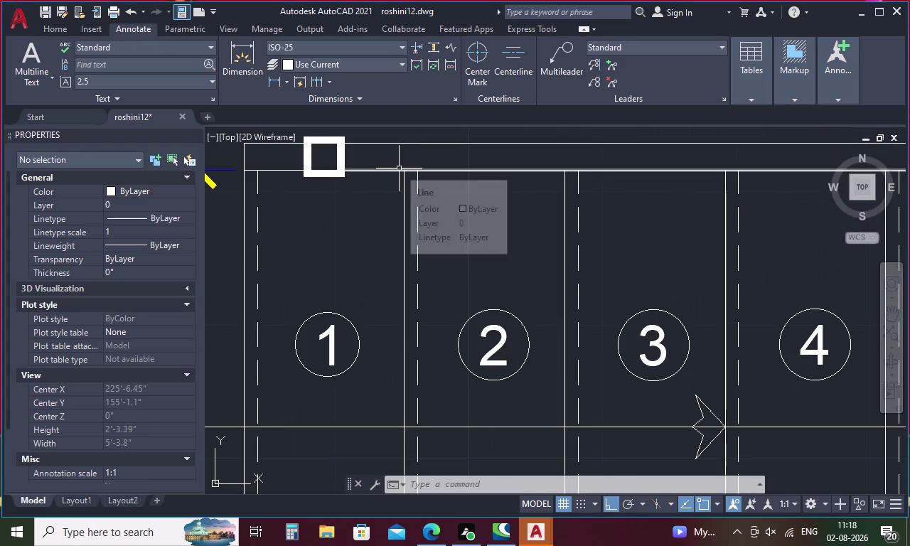
key(space)
key(space)
key(space)
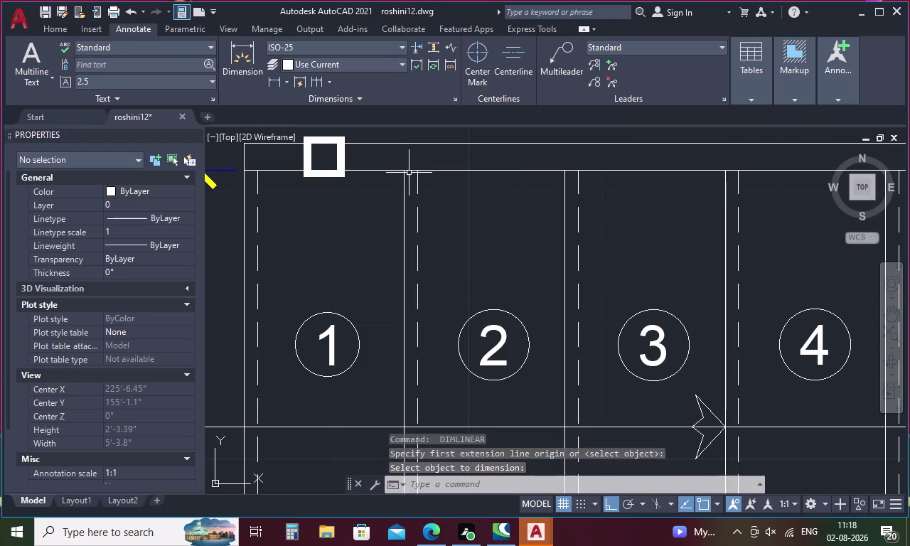
key(space)
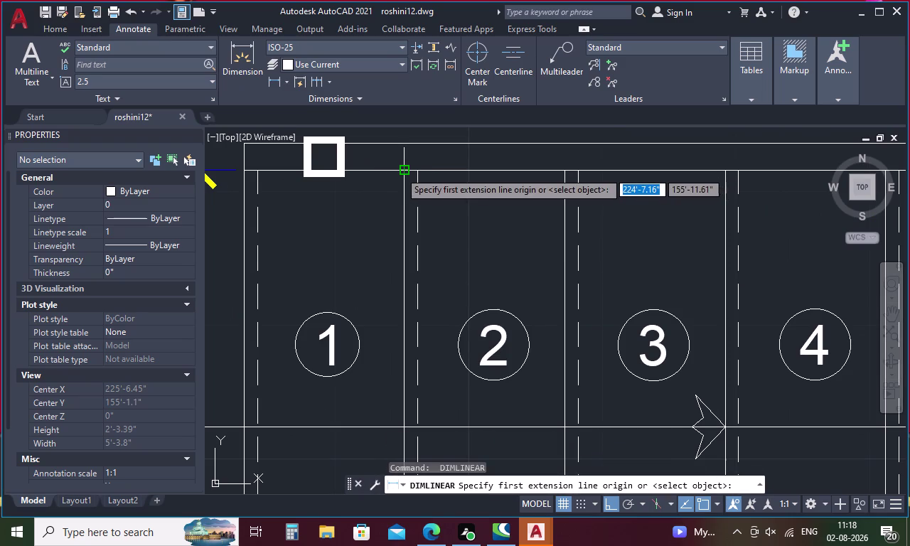
click(400, 171)
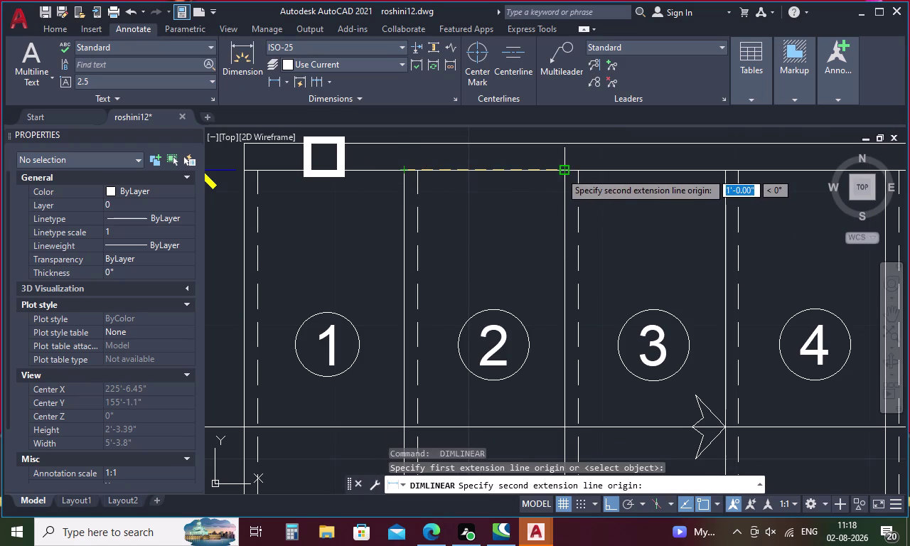
click(561, 172)
click(560, 127)
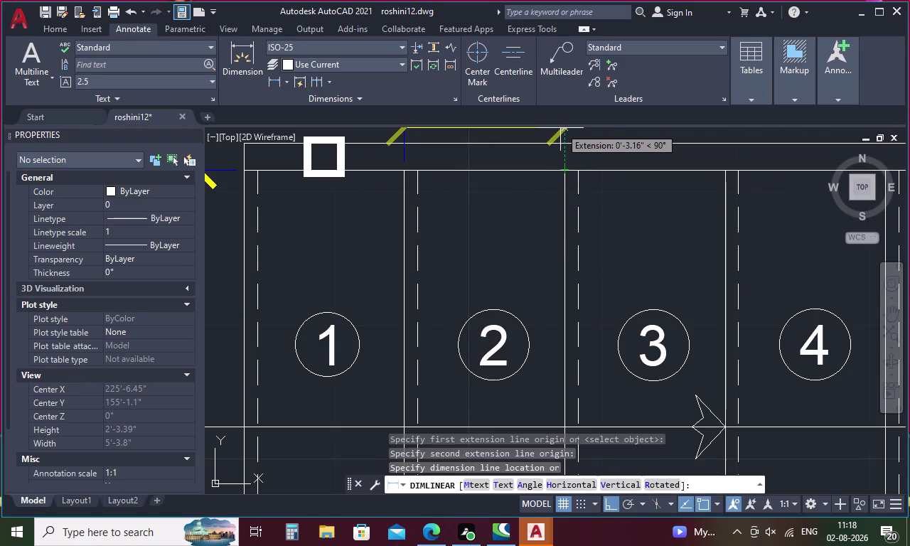
click(563, 126)
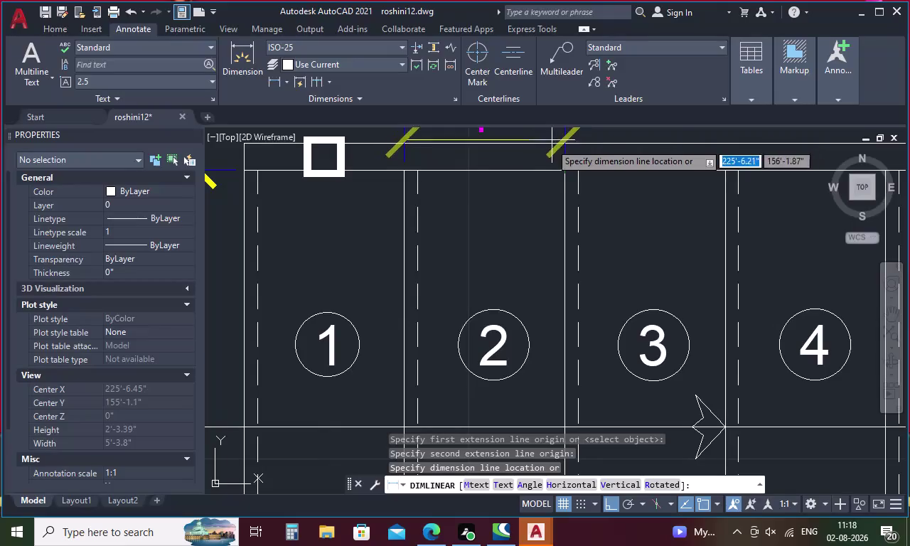
scroll(down, 3)
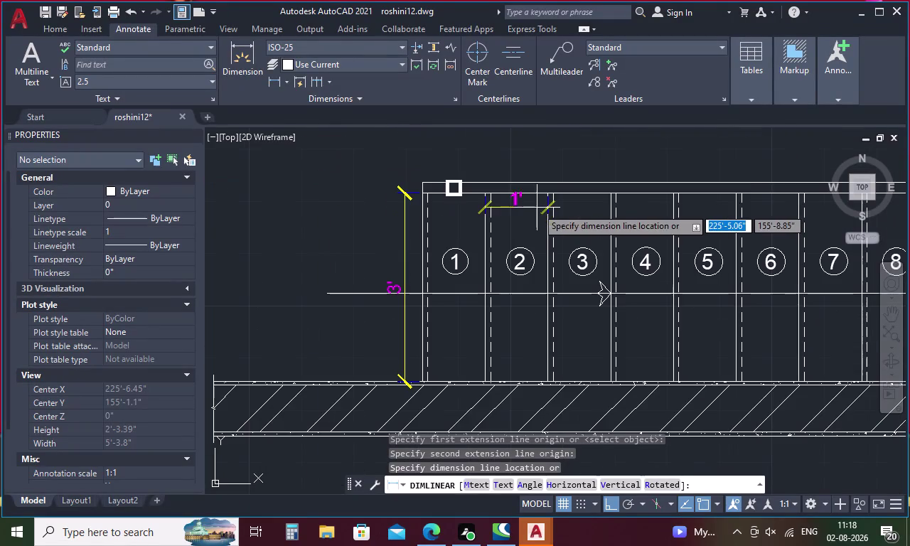
click(537, 161)
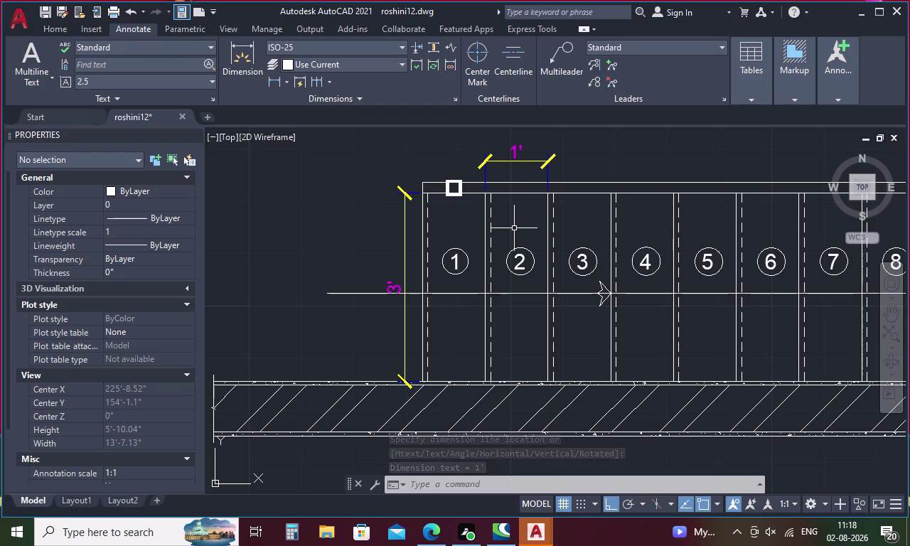
Pan and zoom out to show the whole staircase plan.
middle_drag(539, 242, 506, 246)
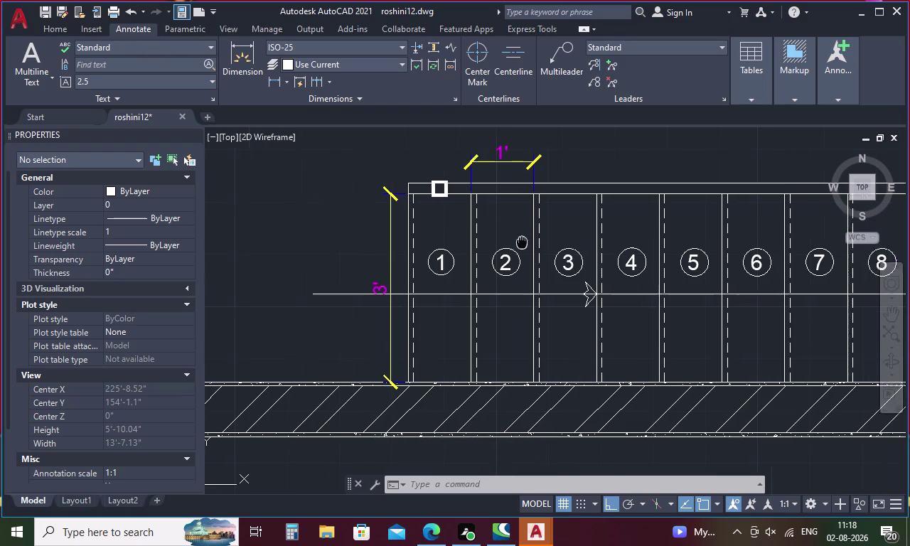
middle_drag(506, 246, 327, 246)
scroll(down, 3)
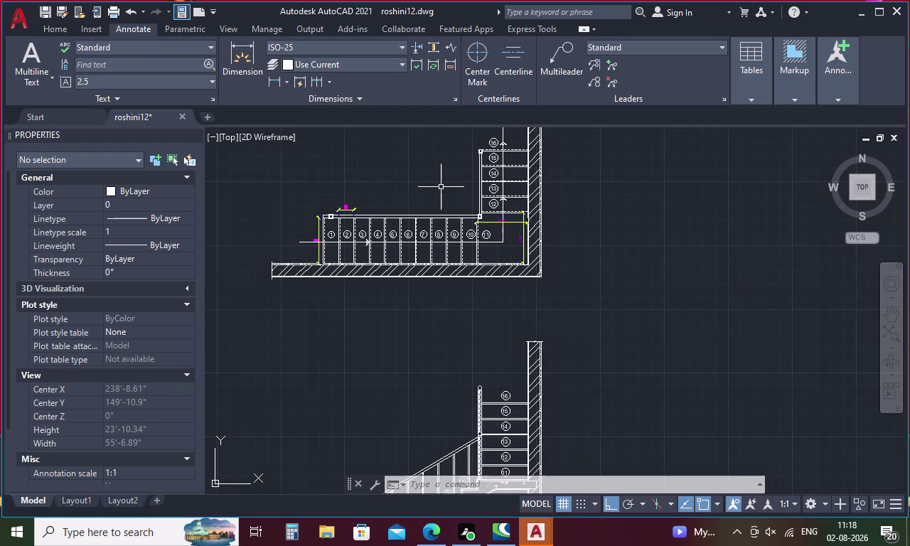
middle_drag(442, 188, 417, 209)
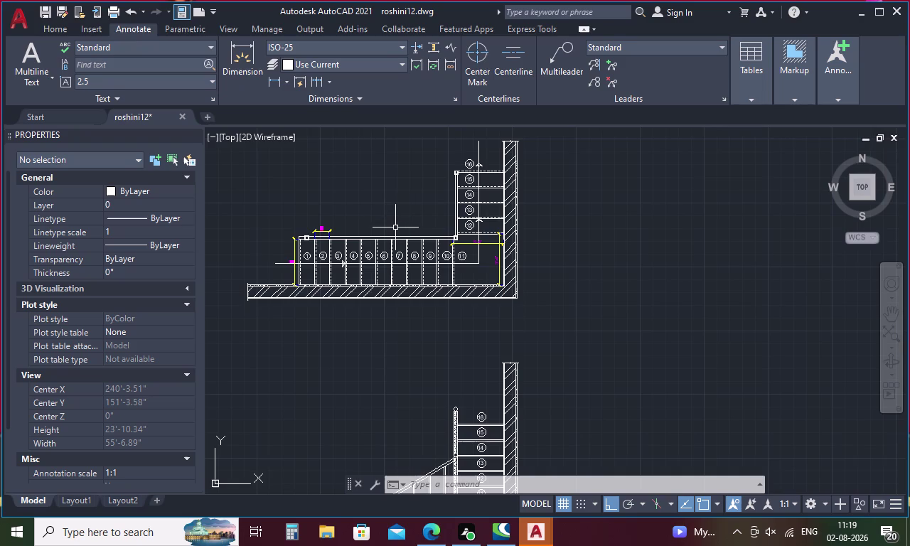
key(Escape)
Point a multileader at the hatched brick wall, with its label area to the right.
click(566, 54)
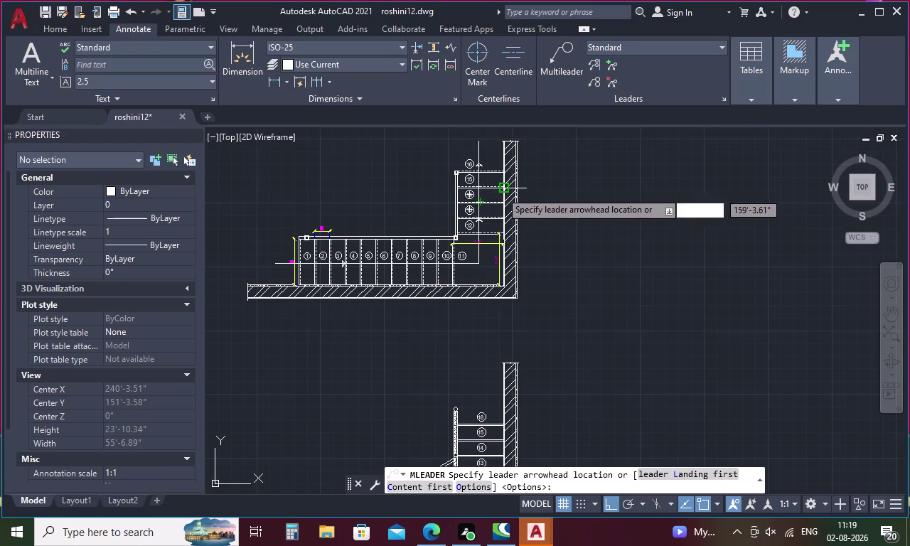
scroll(up, 3)
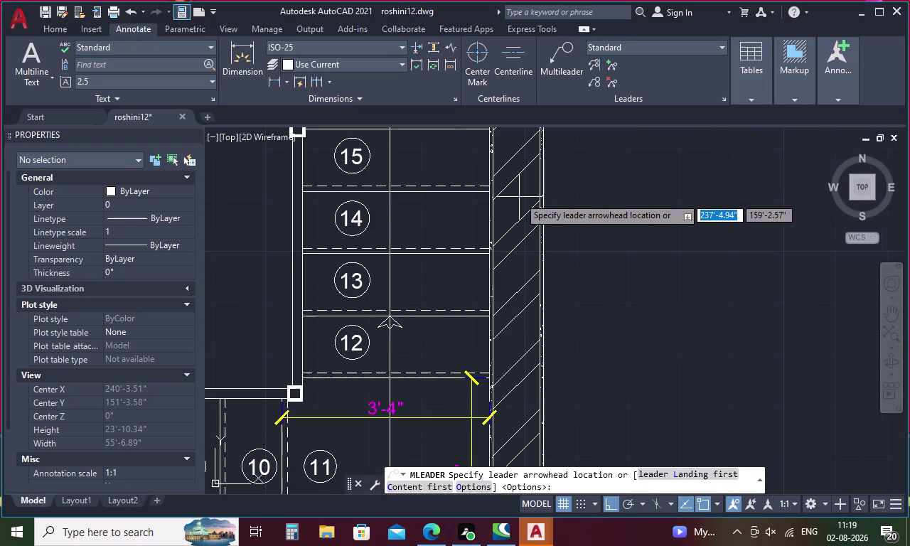
click(519, 197)
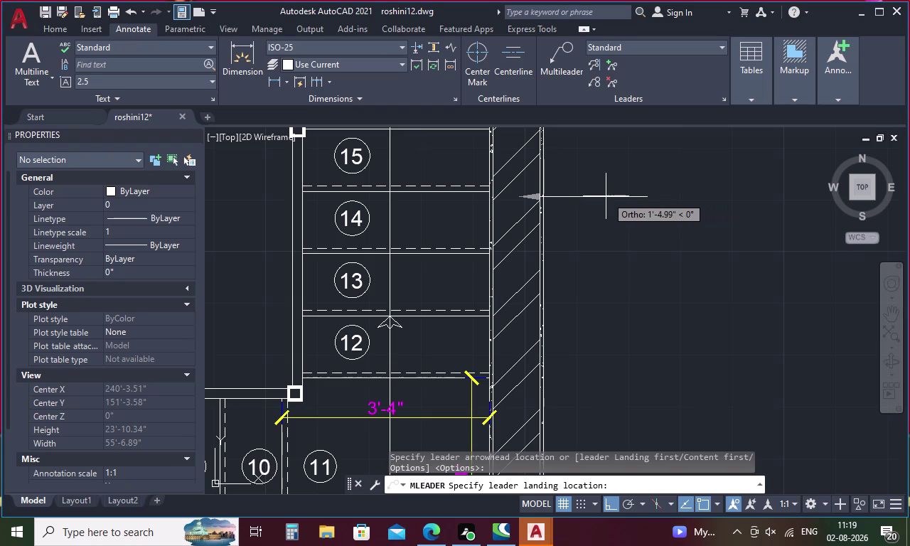
click(604, 196)
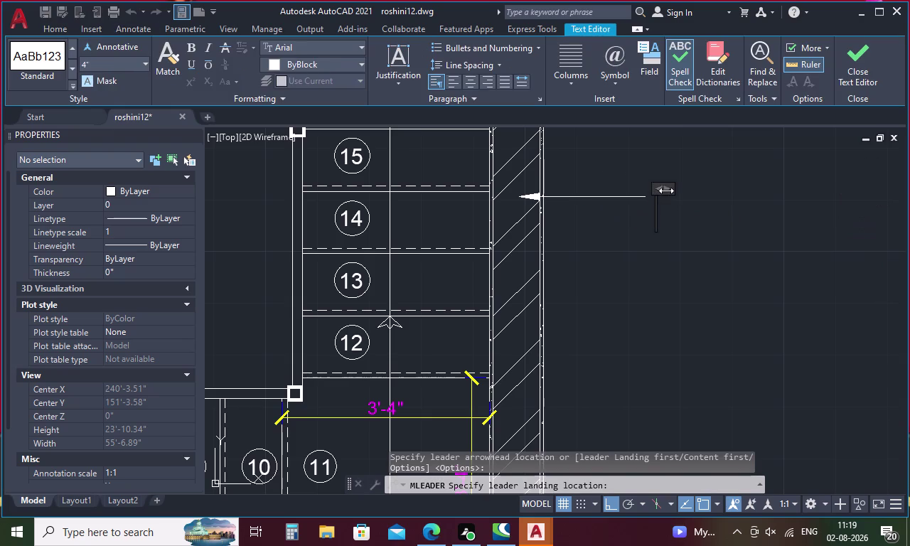
drag(669, 188, 854, 186)
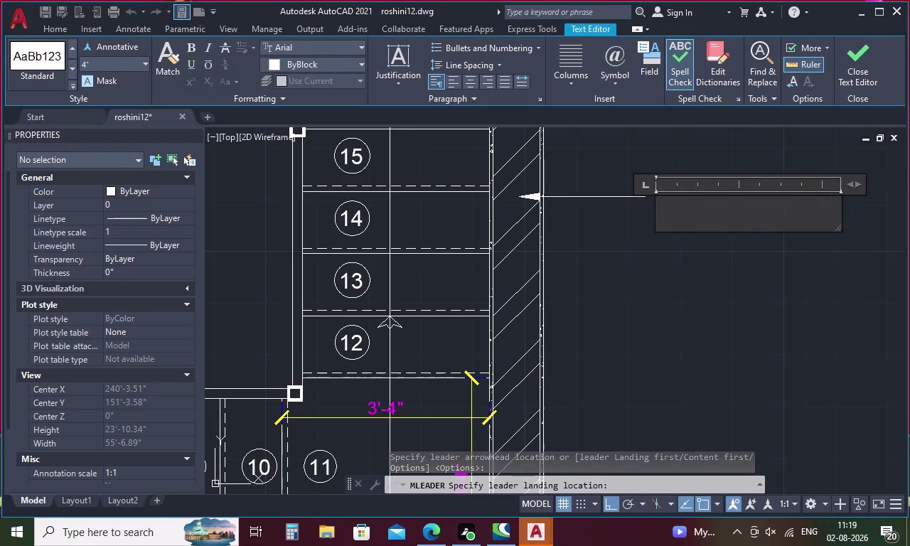
Enter the leader text BRICK WALL-9" on a single line.
key(b)
key(r)
key(i)
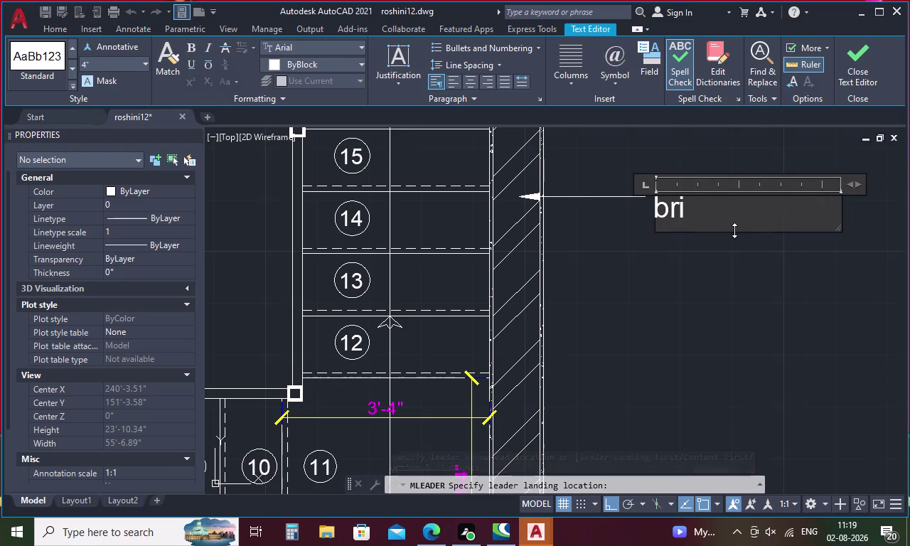
text(ck)
key(BackSpace)
key(BackSpace)
key(BackSpace)
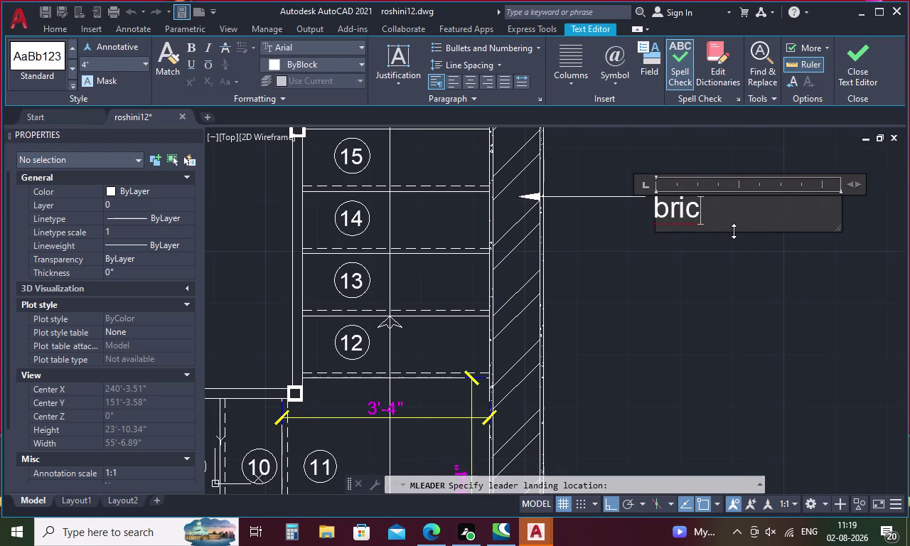
key(BackSpace)
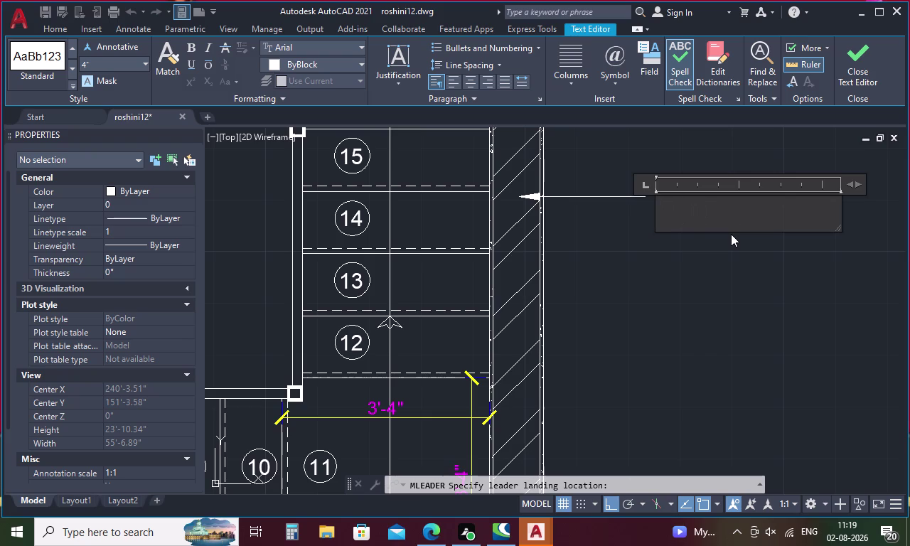
text(BRIC)
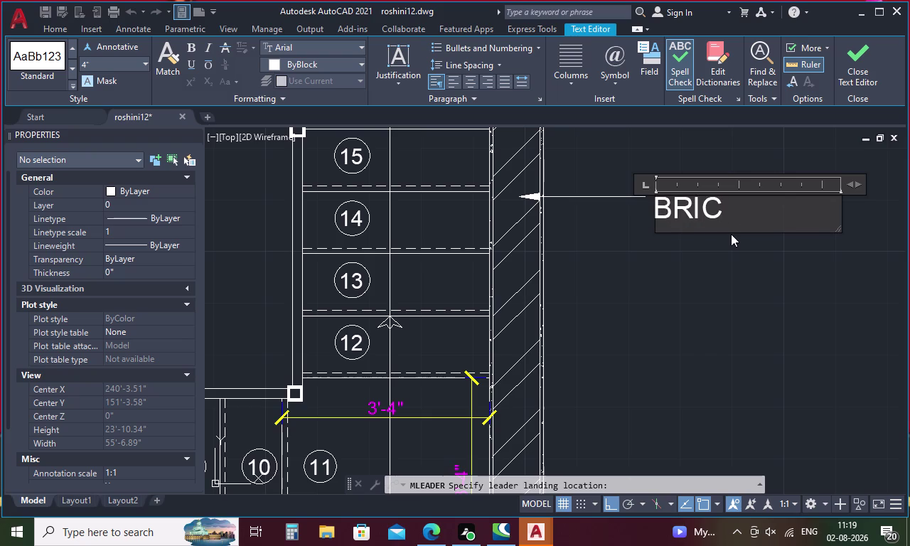
text(K)
key(space)
text(W)
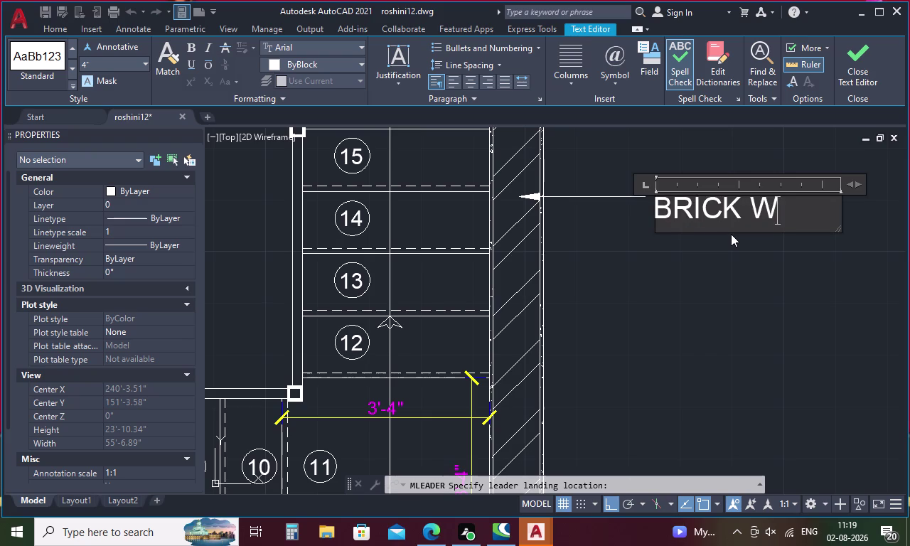
text(AL)
key(l)
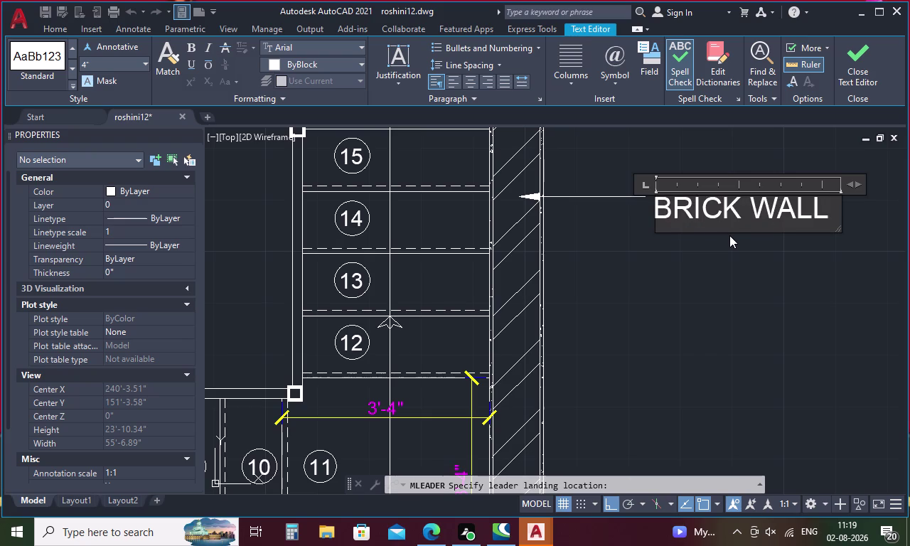
key(space)
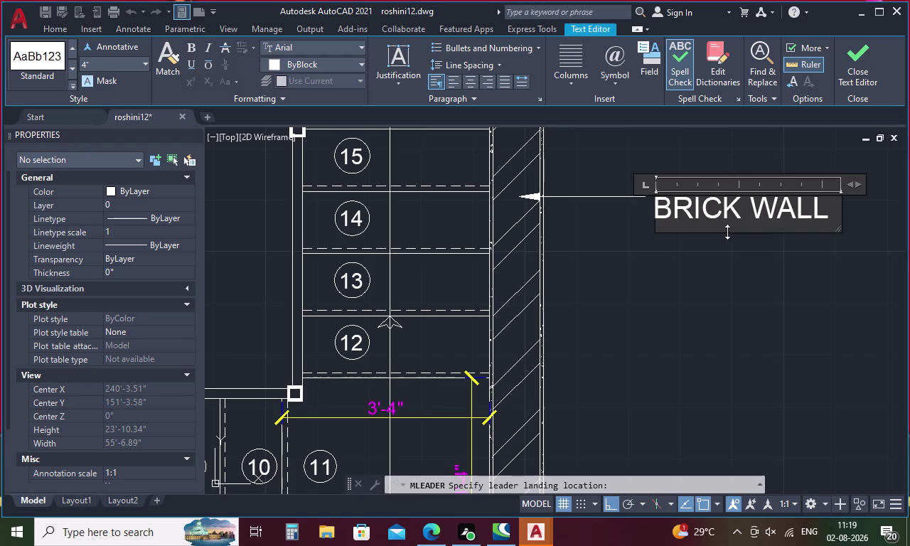
key(9)
key(shift+quotedbl)
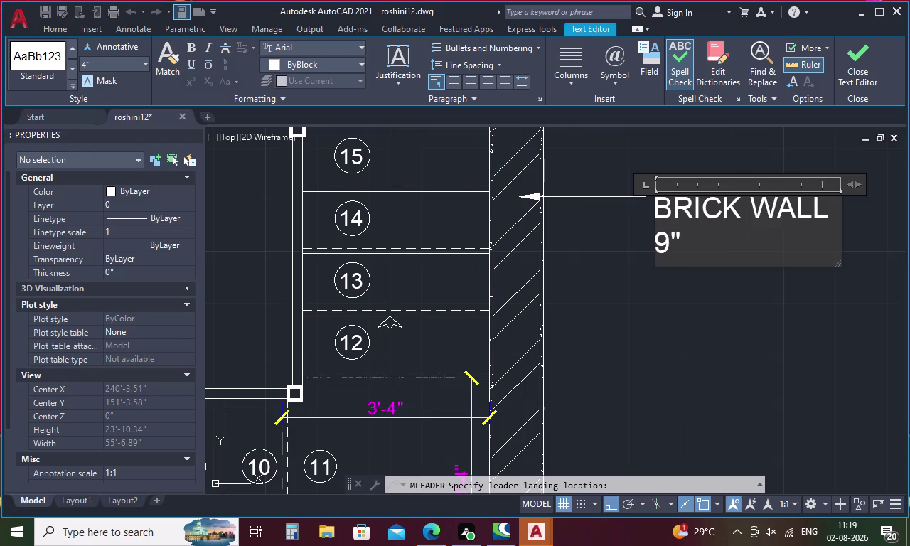
drag(858, 184, 909, 179)
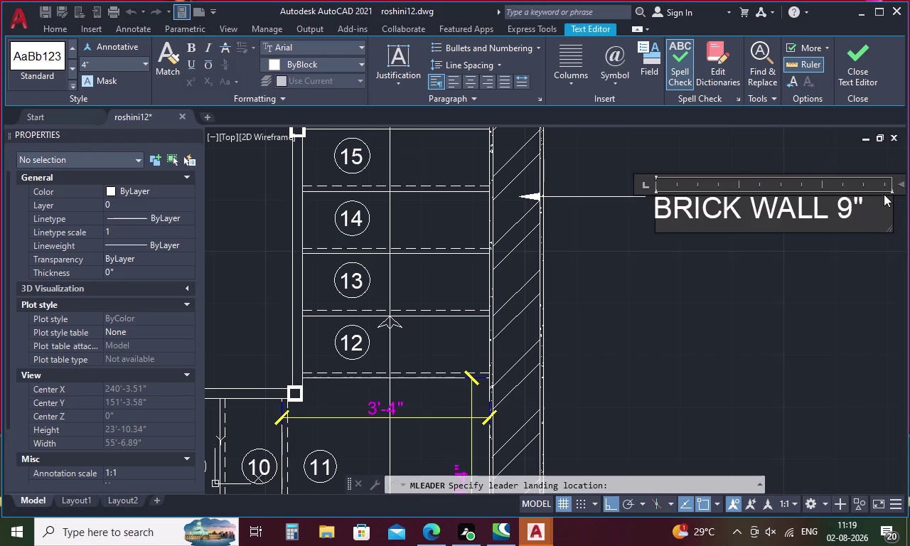
click(833, 208)
click(833, 208)
key(BackSpace)
key(minus)
click(633, 268)
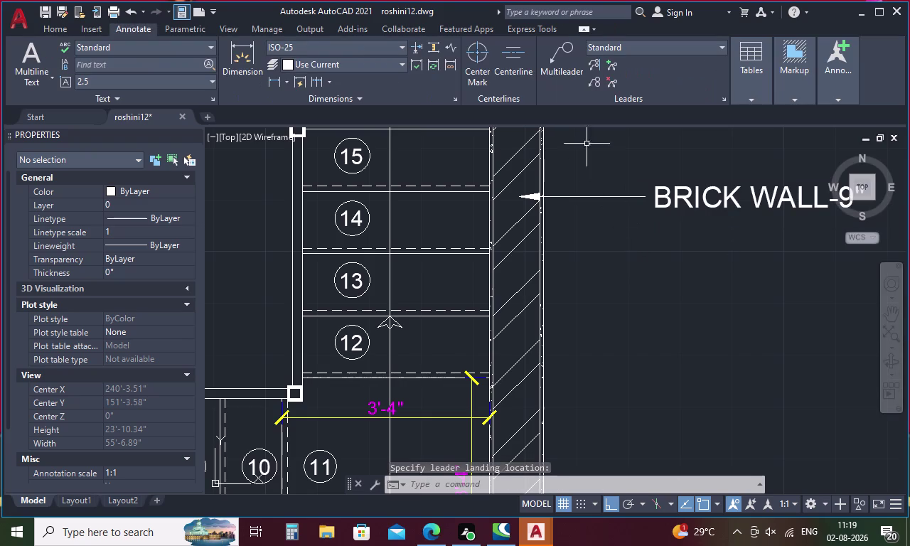
click(576, 68)
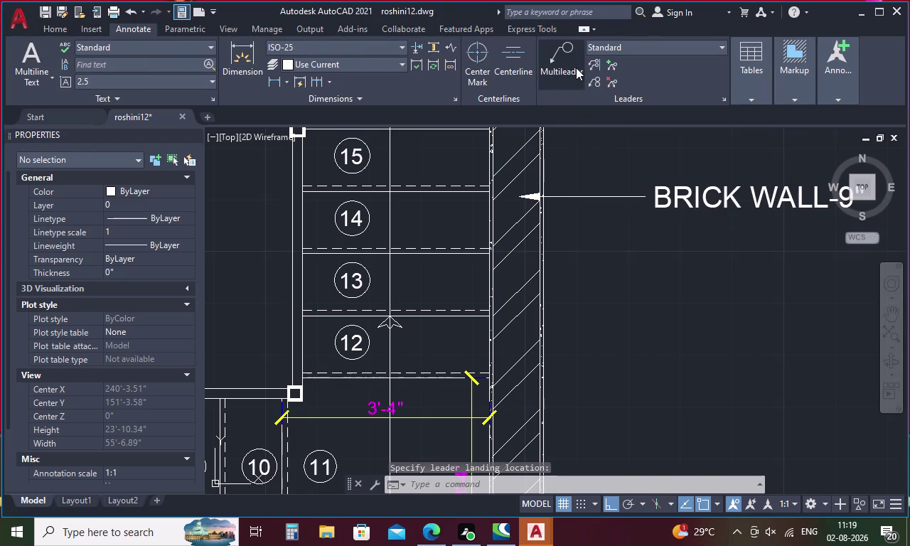
Point a multileader at the wall's plaster face and begin typing CEMENT PLASTER.
click(542, 252)
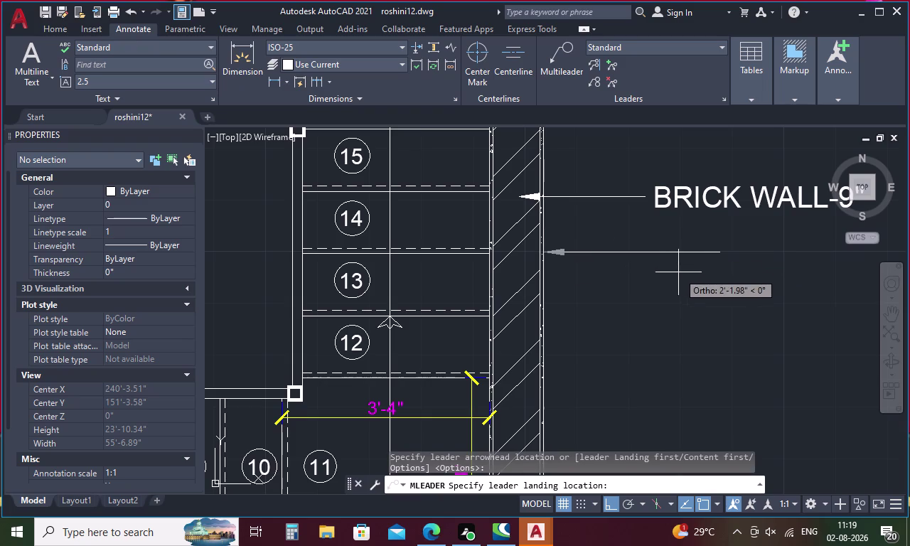
click(608, 270)
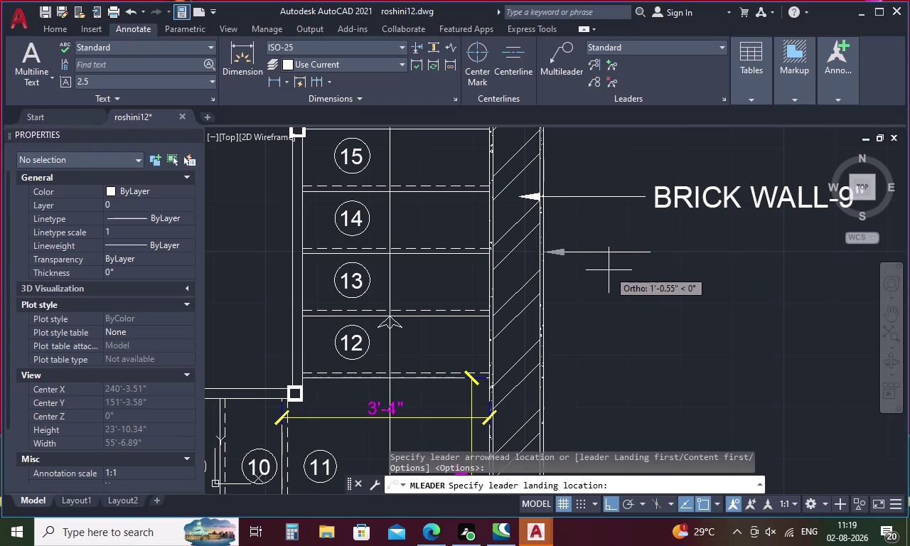
drag(673, 242, 853, 241)
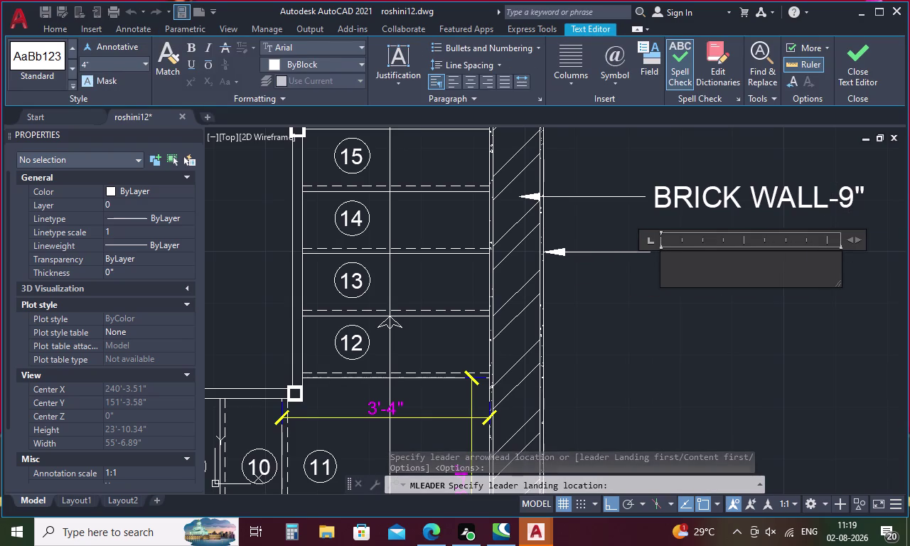
text(CEME)
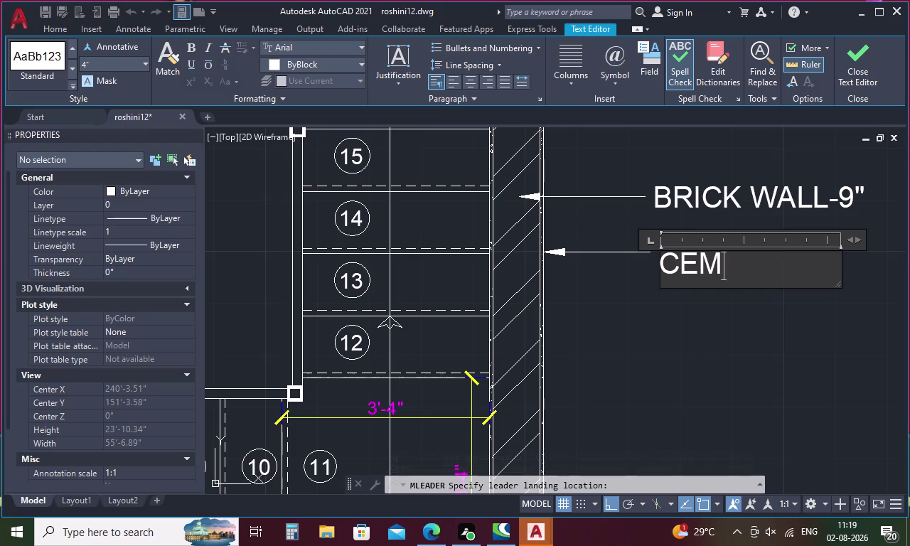
text(NTB)
key(BackSpace)
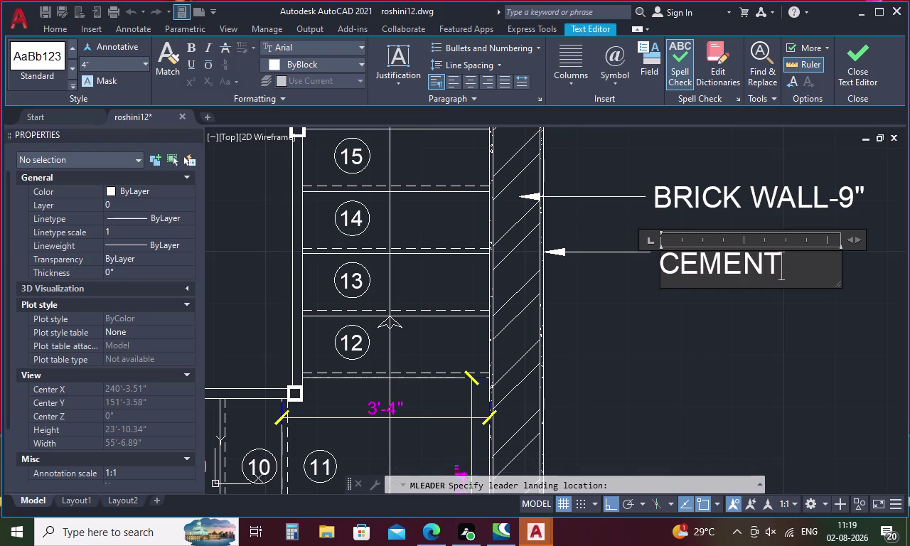
key(space)
text(PL)
text(A)
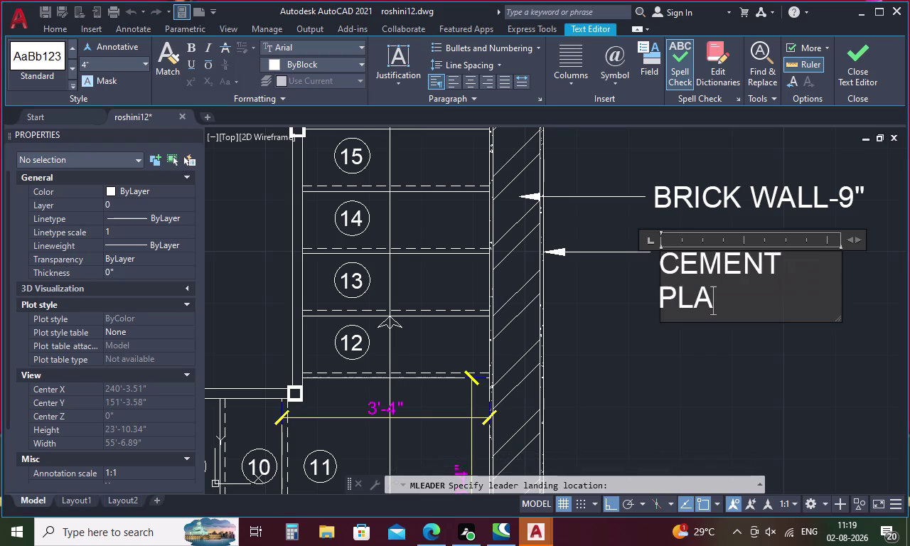
text(STER)
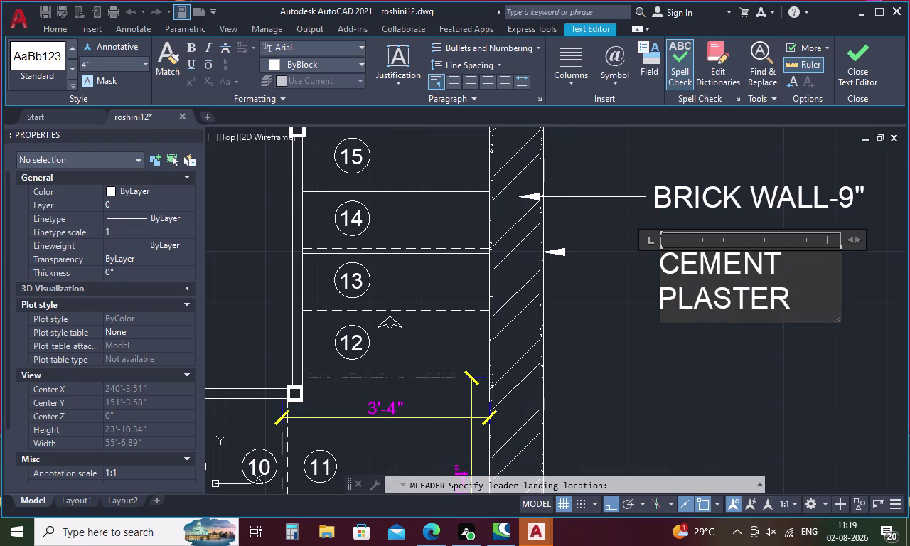
Complete the label as CEMENT PLASTER-.75" on one line and keep the changes.
key(space)
key(BackSpace)
key(minus)
key(period)
text(7)
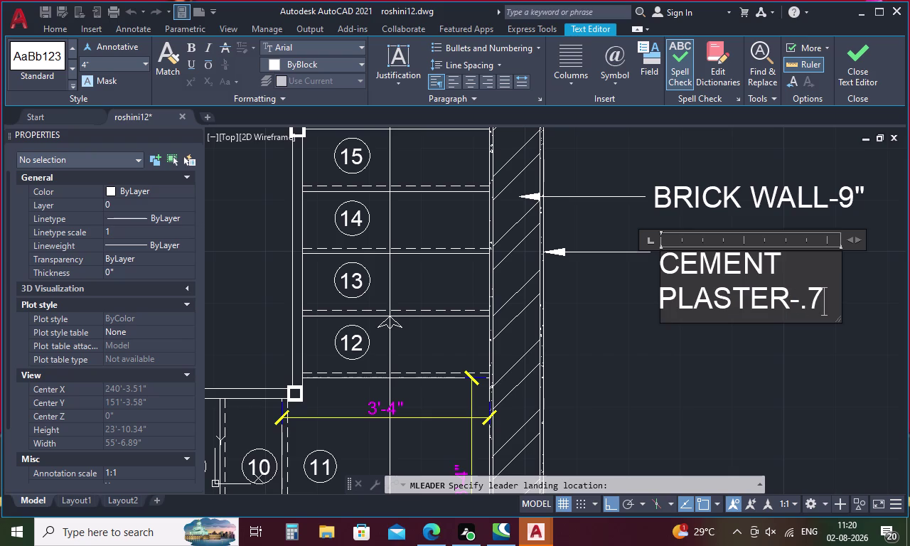
text(5)
key(shift+quotedbl)
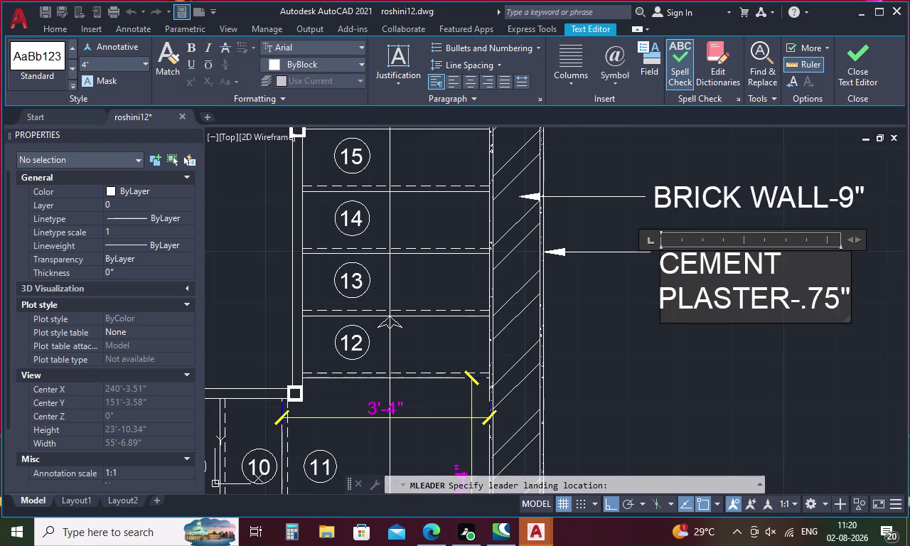
scroll(down, 3)
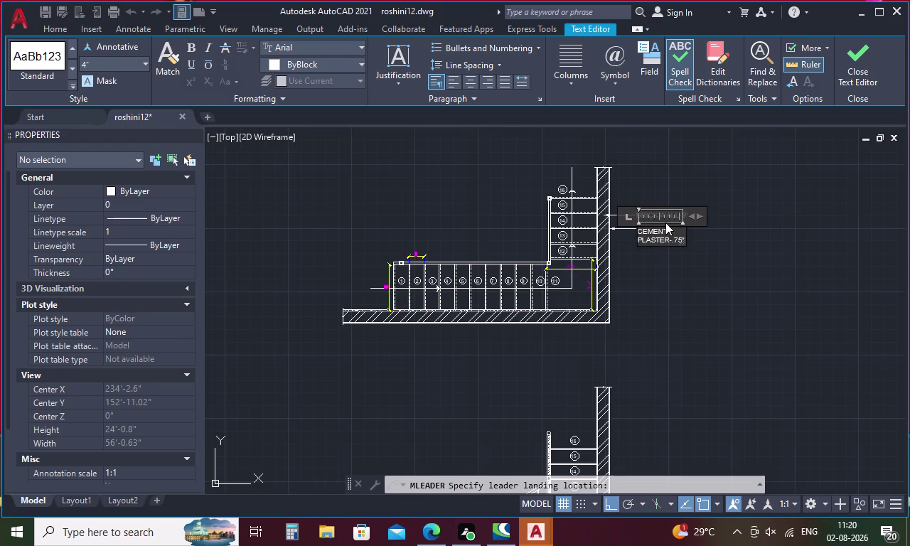
scroll(up, 3)
drag(751, 230, 890, 232)
scroll(down, 3)
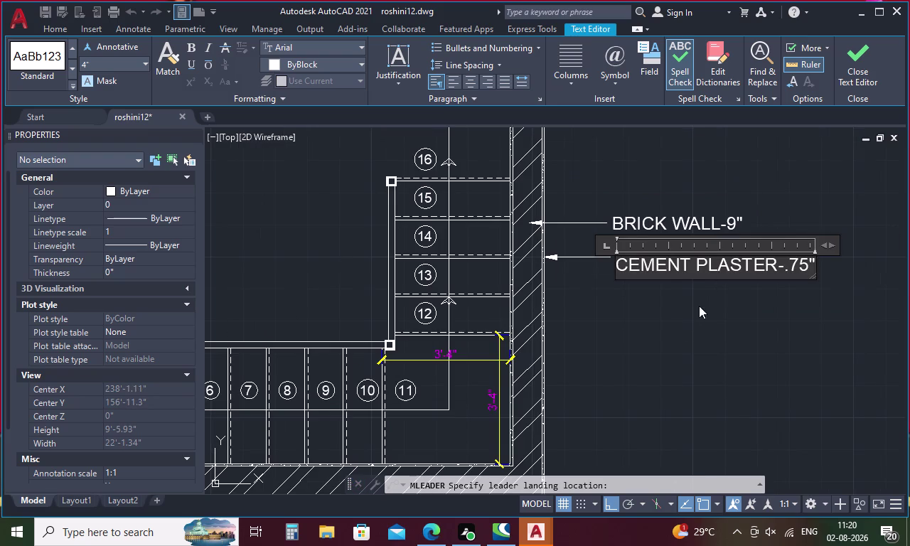
key(Escape)
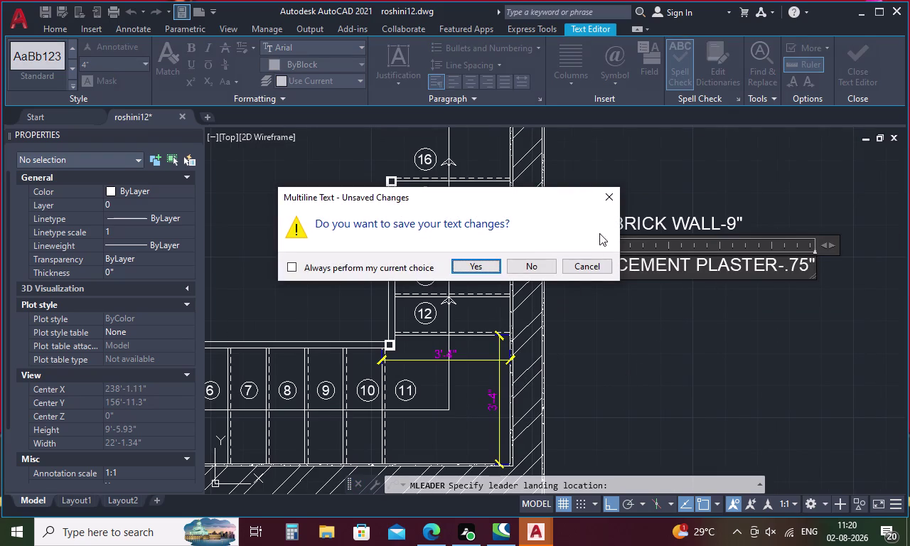
click(486, 268)
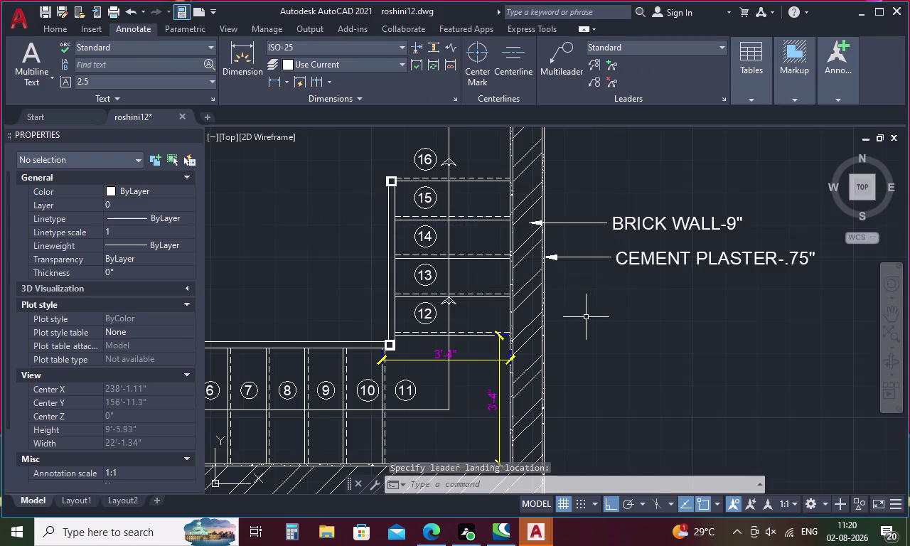
Bring plan and section into view and select both wall multileaders.
scroll(down, 3)
middle_drag(596, 338, 591, 244)
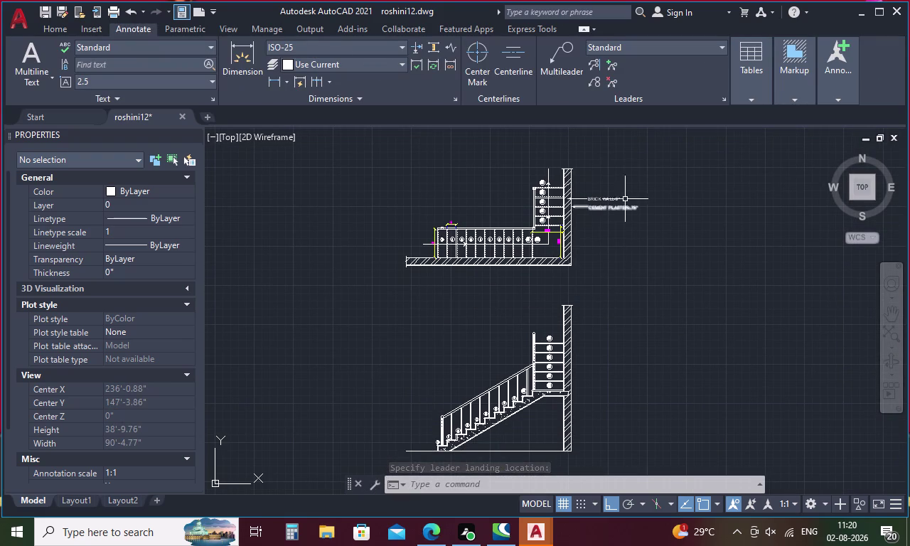
drag(629, 186, 572, 192)
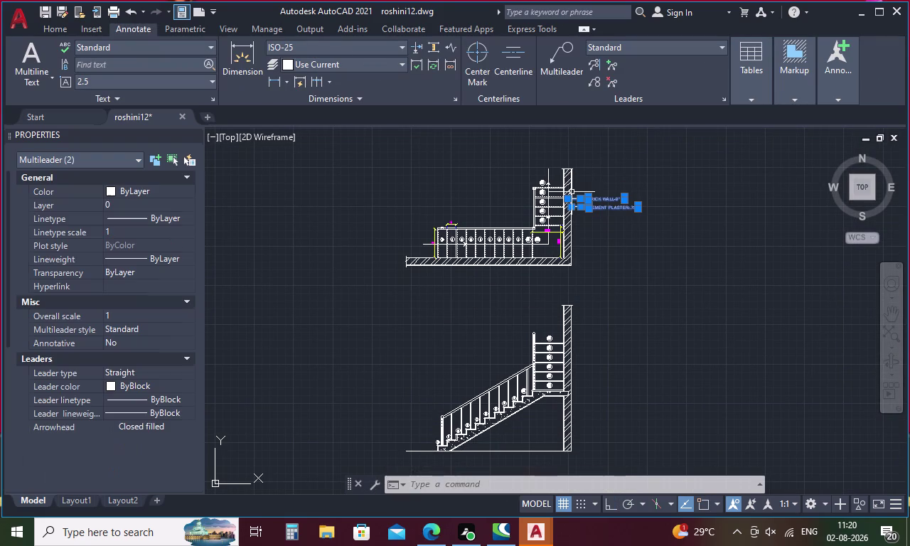
Copy the two wall labels with CO, using the plaster arrow tip as base point.
key(c)
key(o)
key(Return)
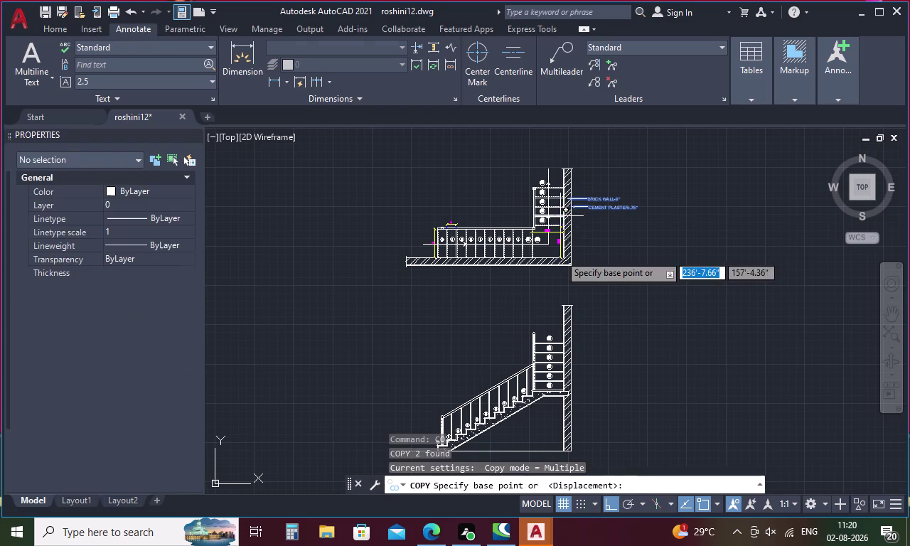
scroll(up, 3)
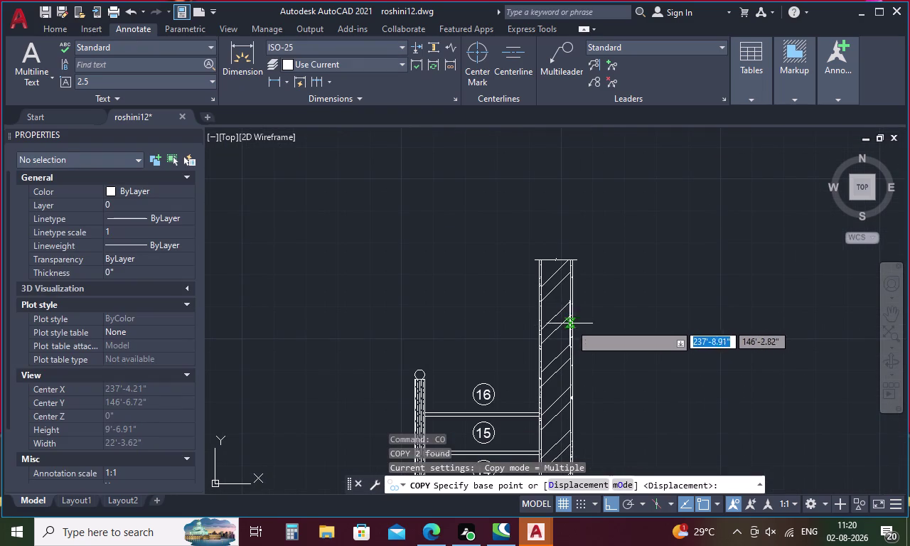
scroll(down, 3)
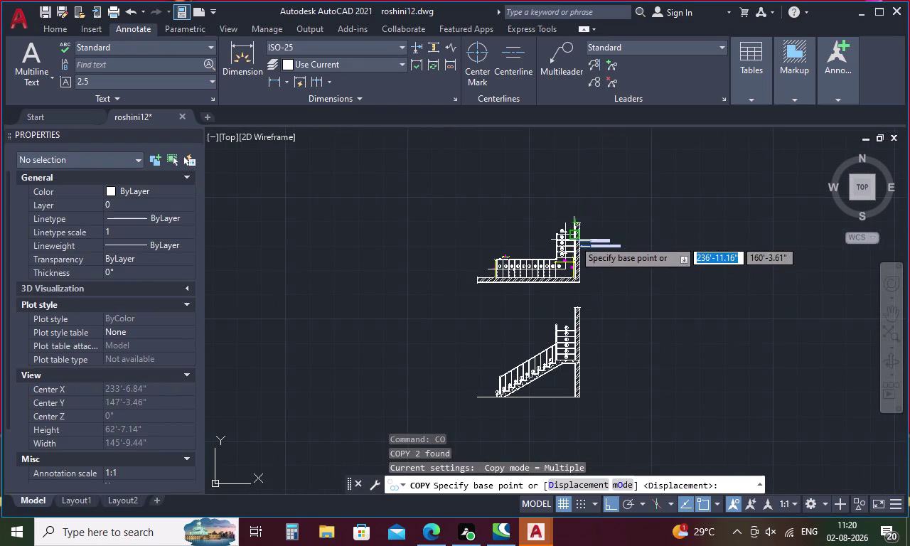
scroll(up, 3)
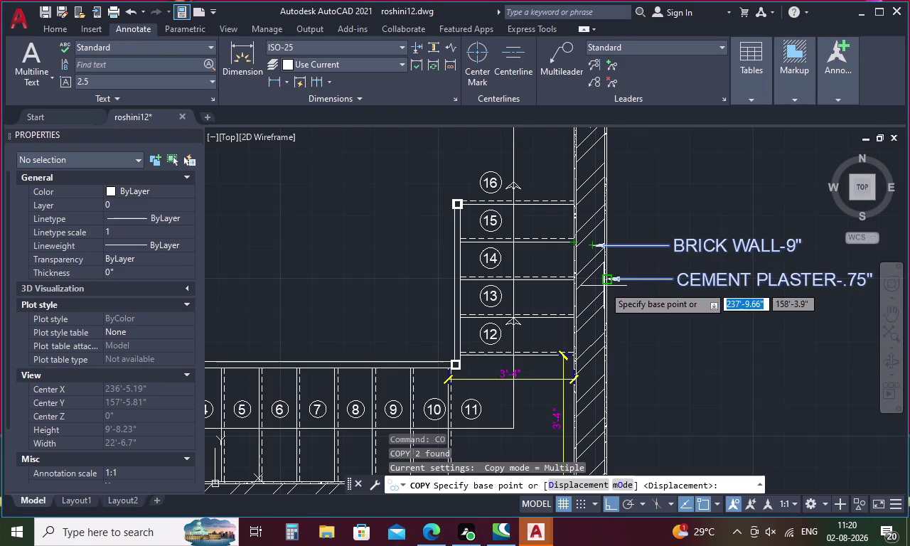
scroll(up, 3)
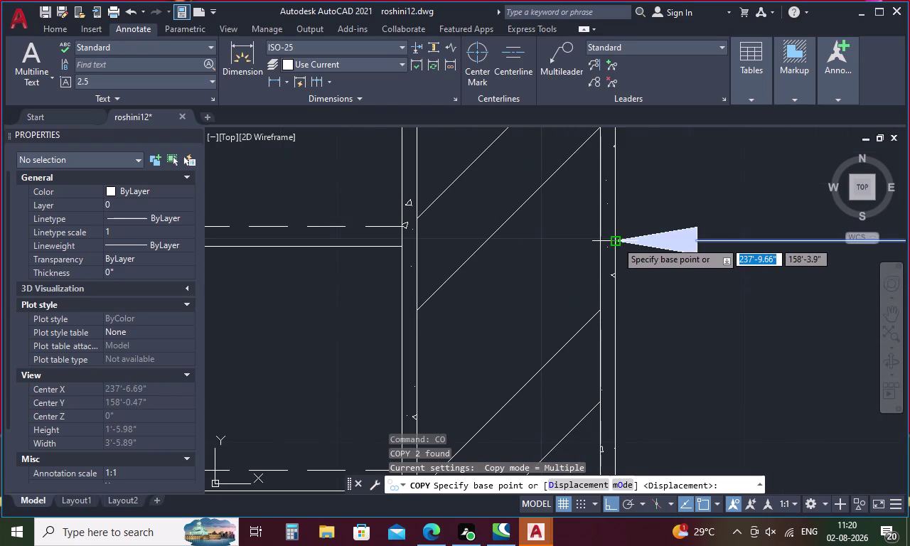
click(616, 241)
scroll(down, 3)
scroll(down, 3)
scroll(down, 3)
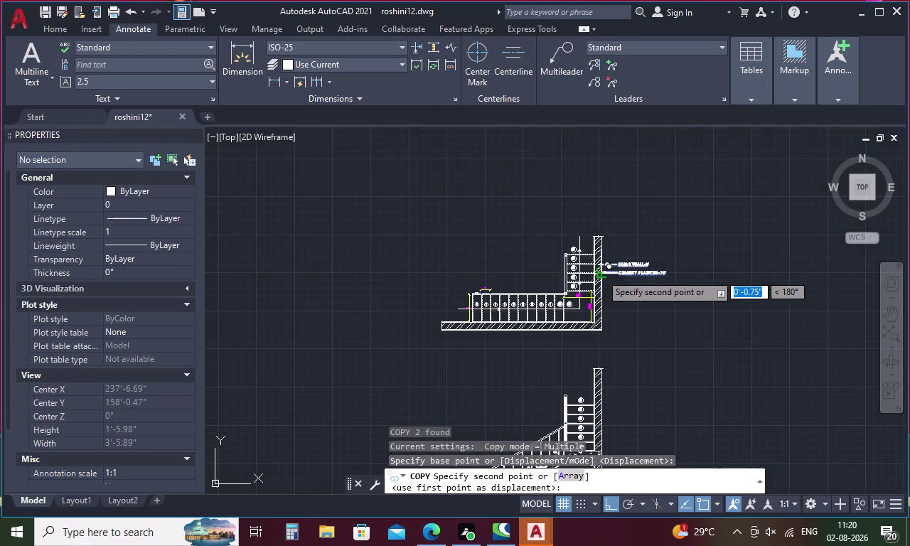
Place the copied labels on the section view's wall beside step 16.
middle_drag(603, 386, 577, 262)
scroll(up, 3)
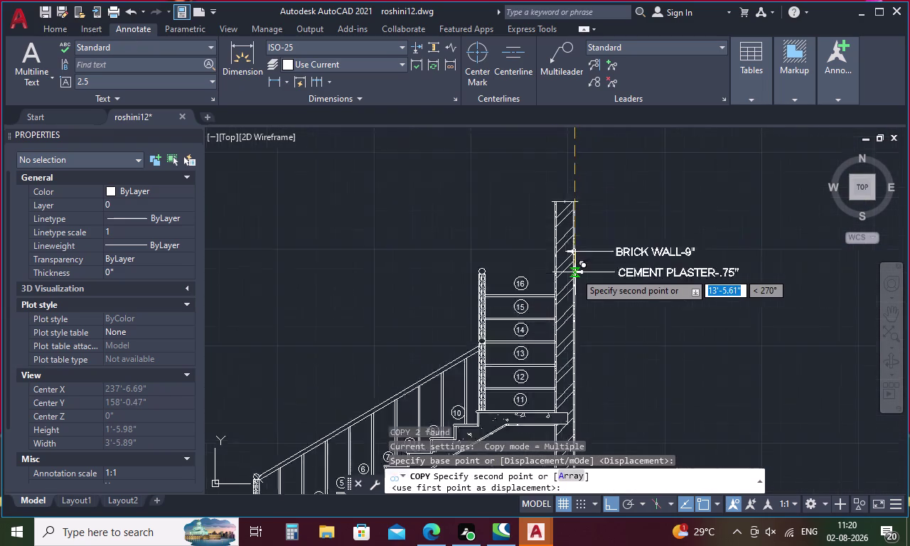
scroll(up, 3)
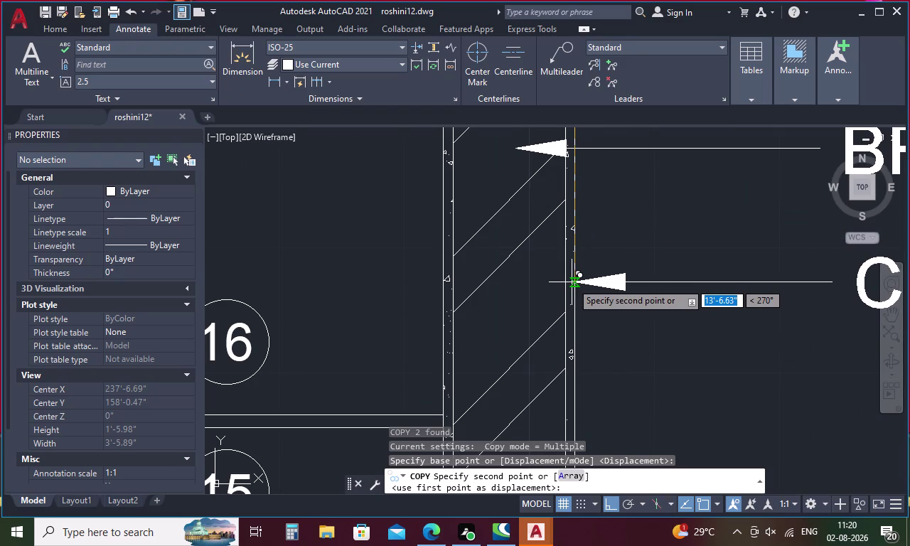
click(574, 282)
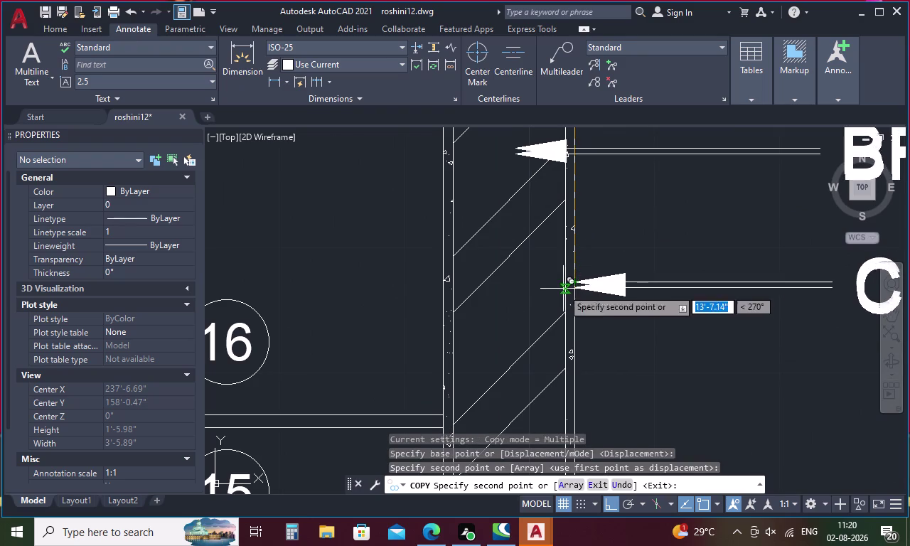
key(Escape)
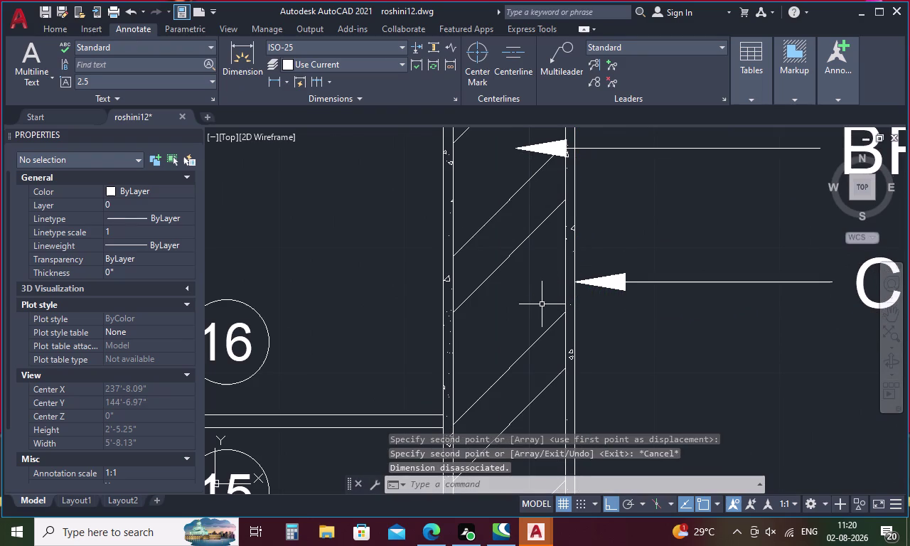
scroll(down, 3)
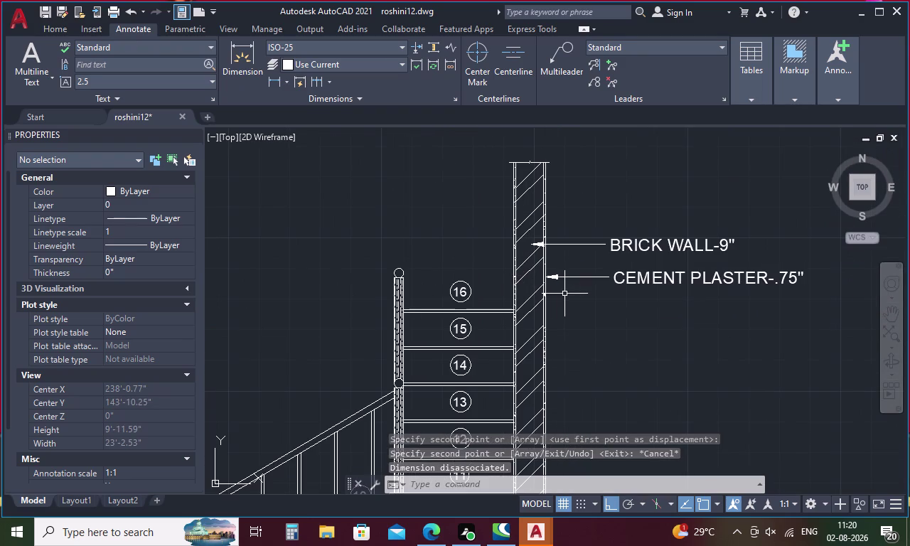
middle_drag(579, 335, 707, 129)
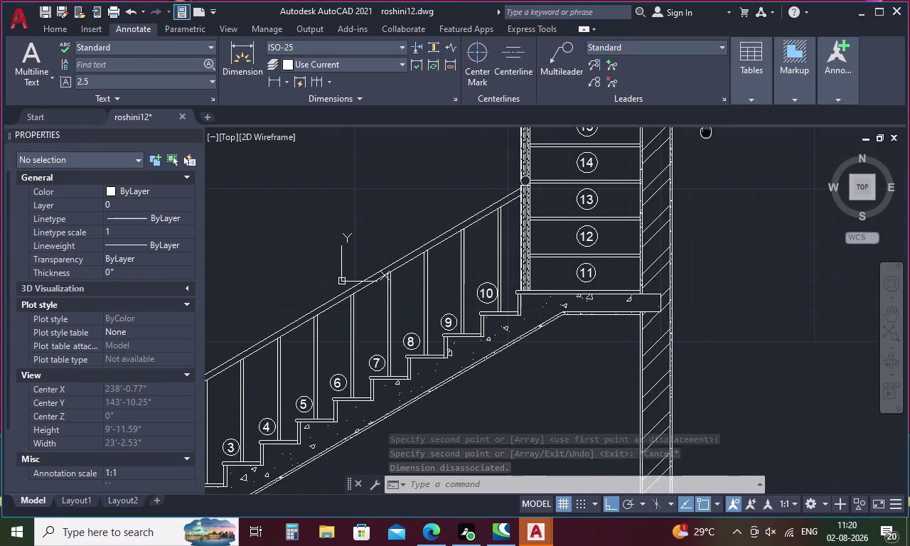
Delete the empty leader placed on the stair waist slab.
middle_drag(707, 129, 708, 129)
middle_drag(541, 366, 567, 250)
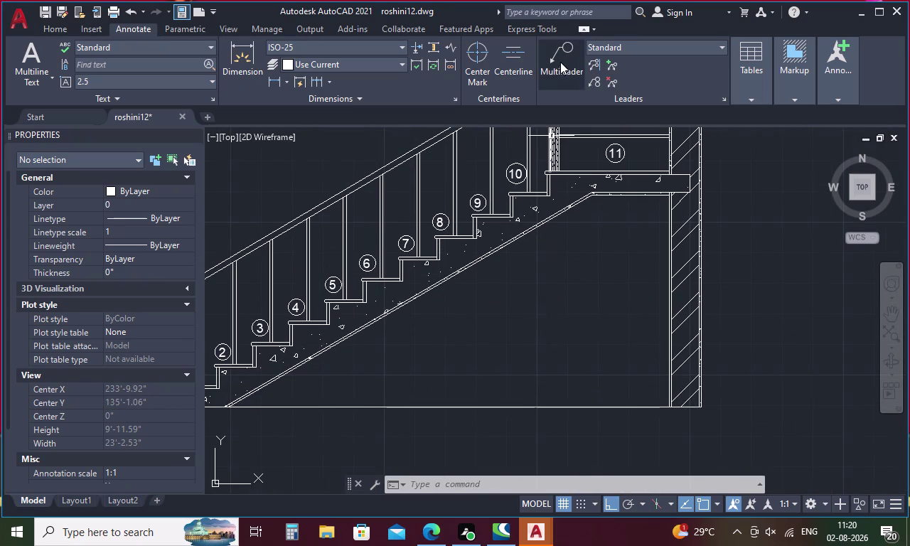
click(560, 64)
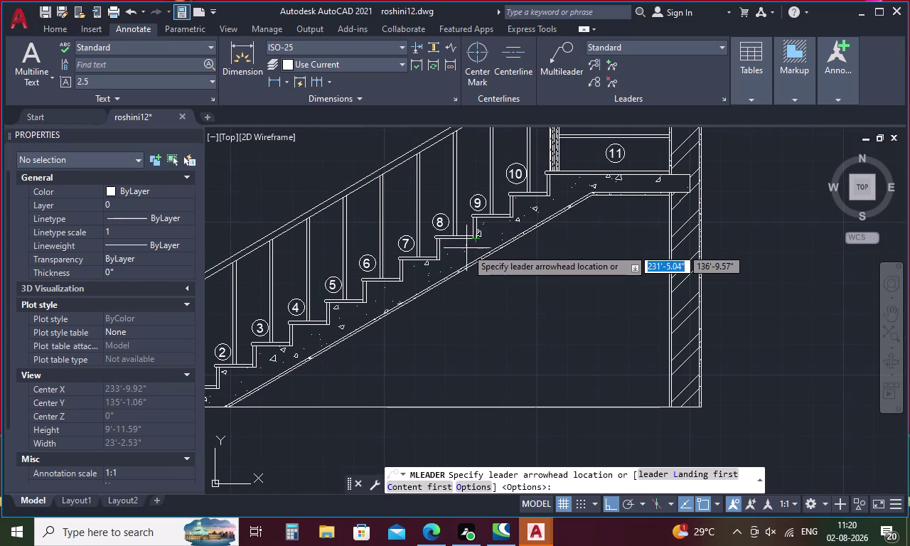
click(468, 248)
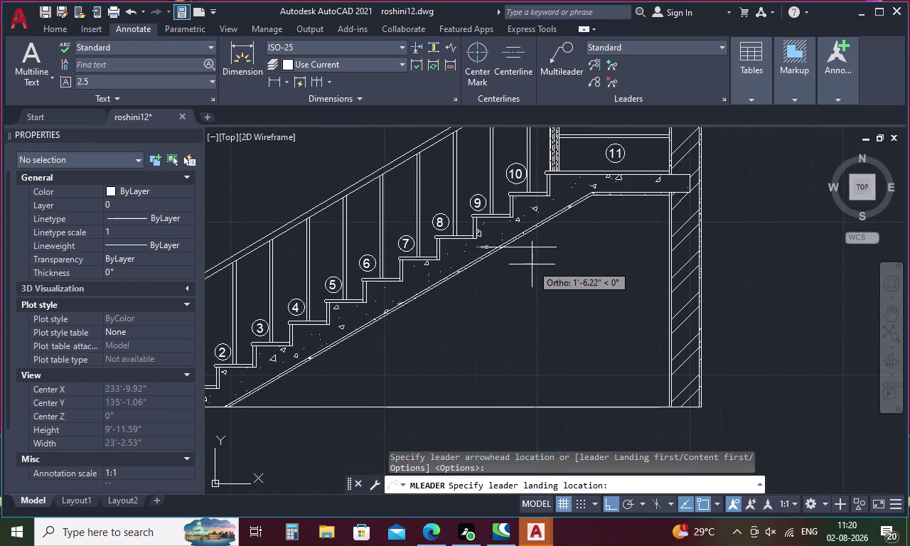
click(527, 265)
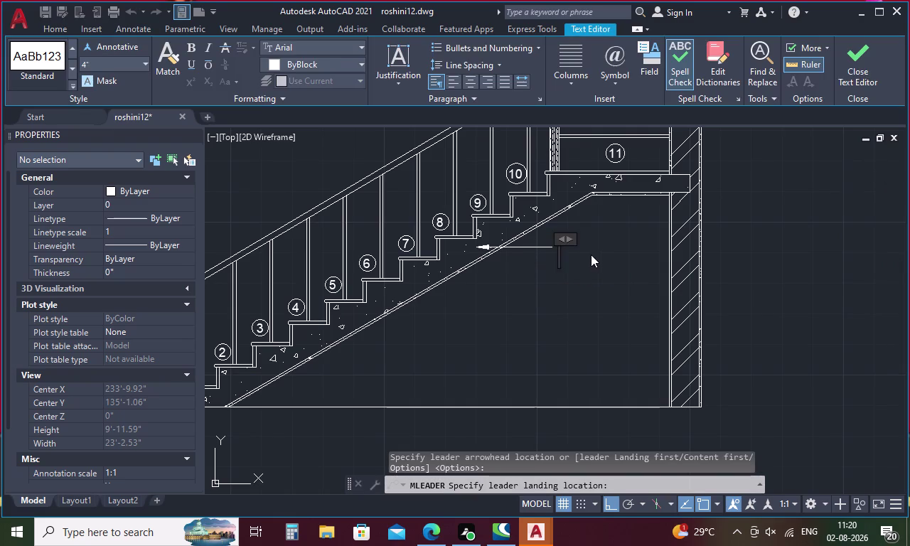
drag(568, 233, 629, 233)
click(537, 248)
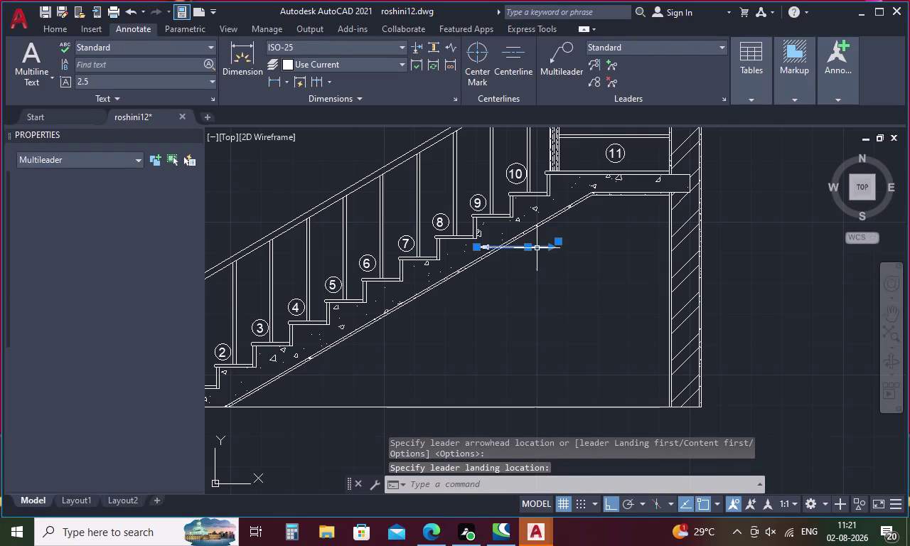
key(Delete)
Add a multileader pointing at the slab near step nine reading SLAB-6".
click(564, 68)
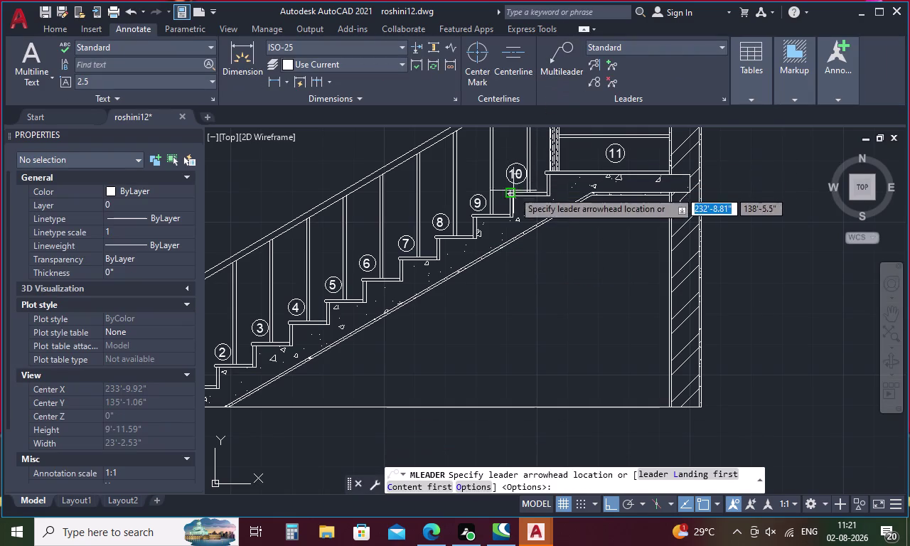
click(491, 239)
click(529, 254)
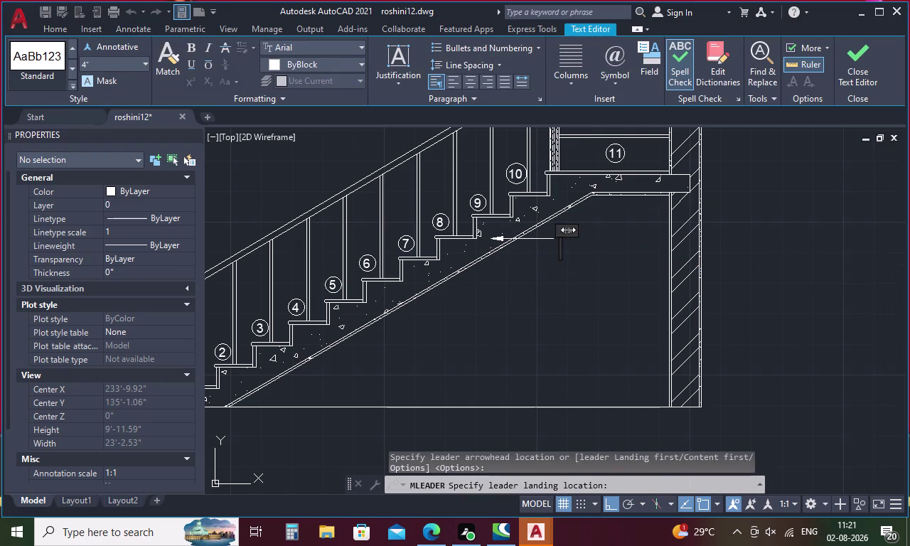
drag(571, 230, 635, 231)
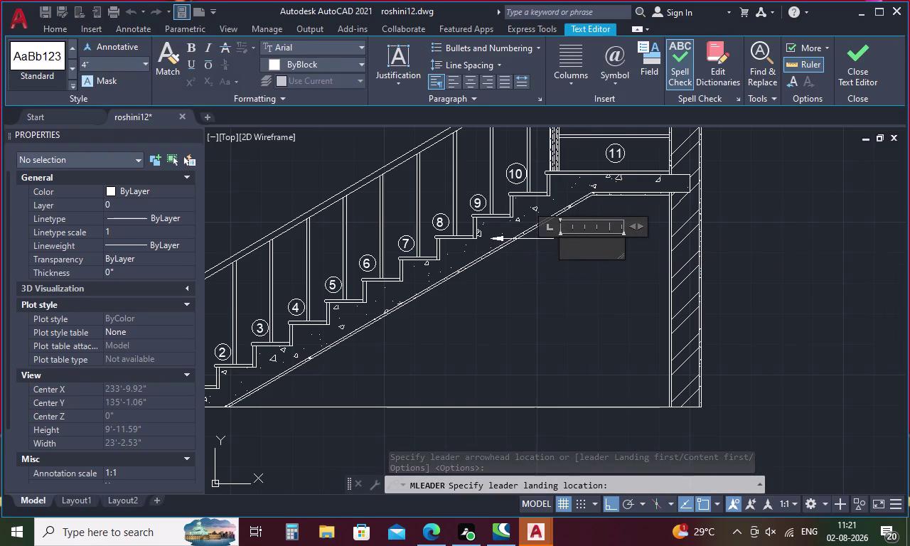
text(SLAB)
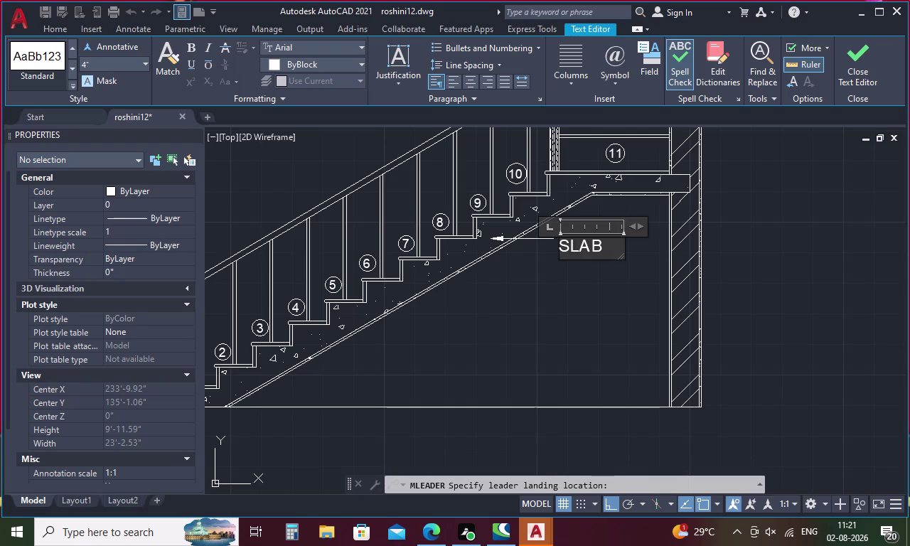
key(minus)
text(6)
text(")
click(513, 264)
click(569, 64)
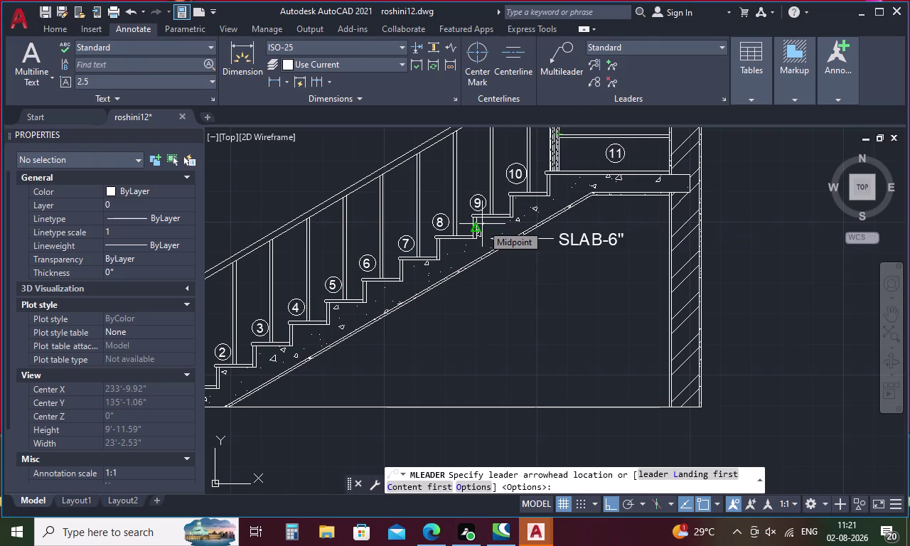
Point a multileader at the stone layer near steps 7–8, labelled STONE-1" below SLAB-6".
click(441, 255)
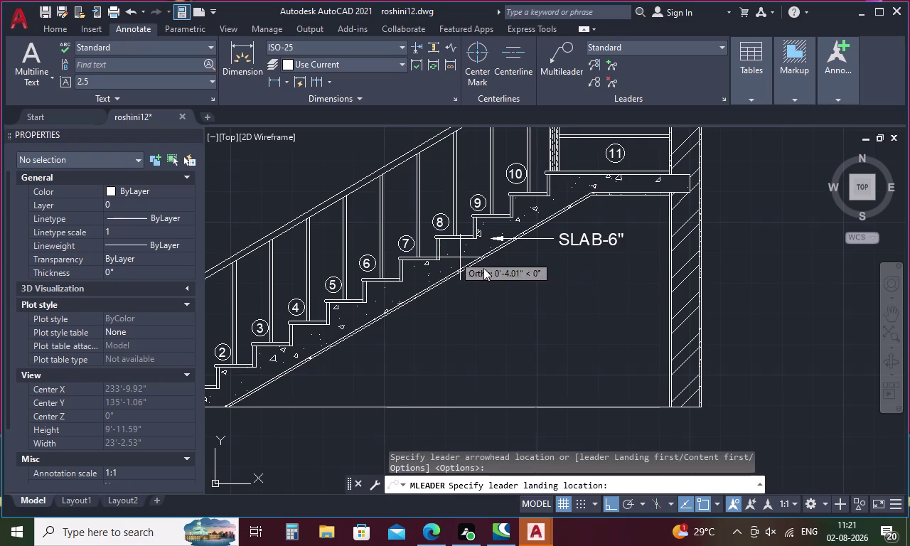
click(528, 278)
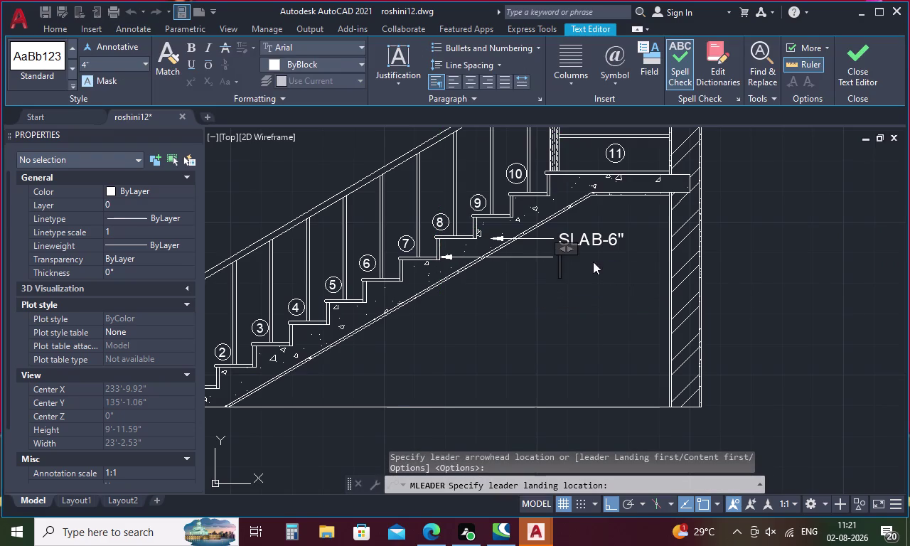
drag(572, 249, 730, 262)
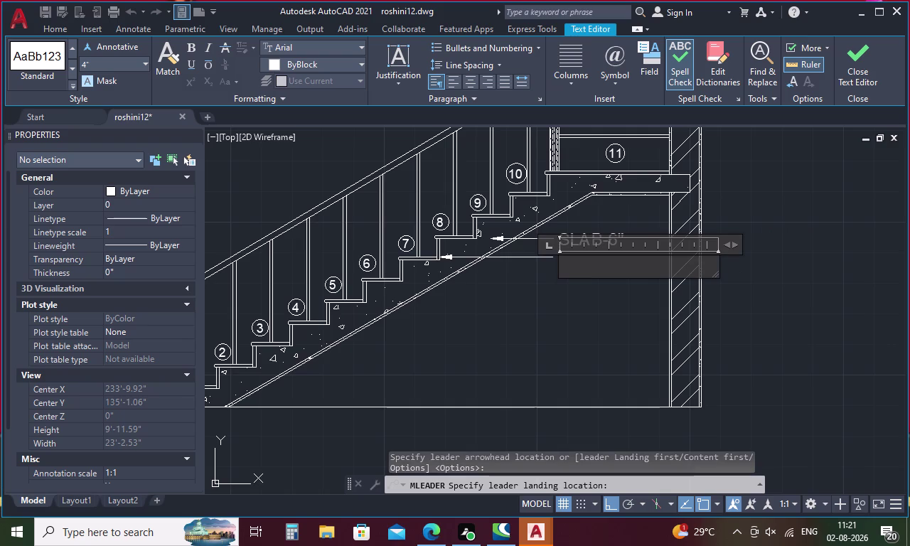
text(ST)
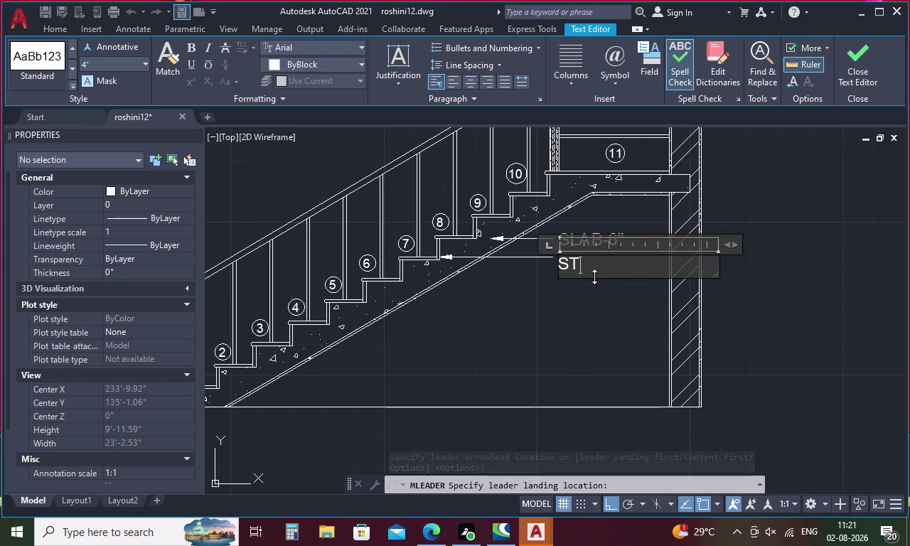
text(O)
key(n)
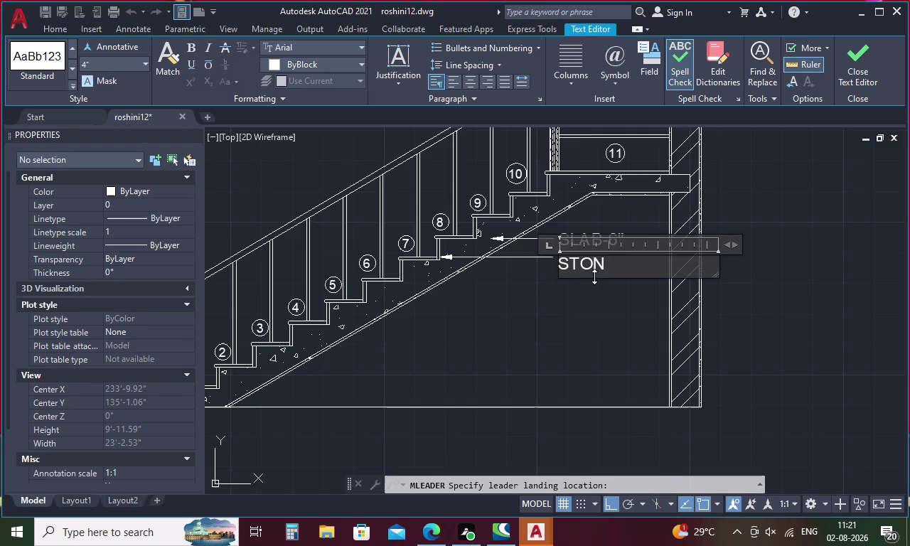
key(e)
key(minus)
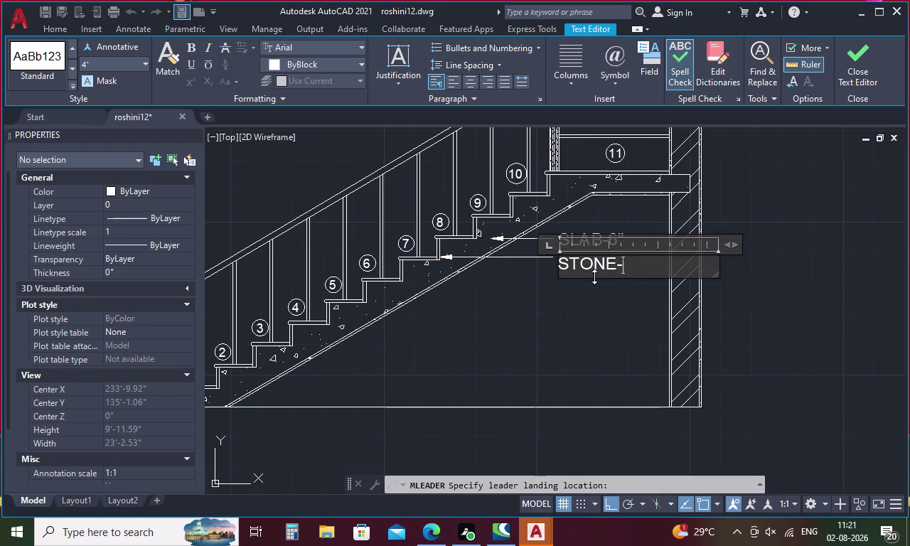
key(1)
key(shift+quotedbl)
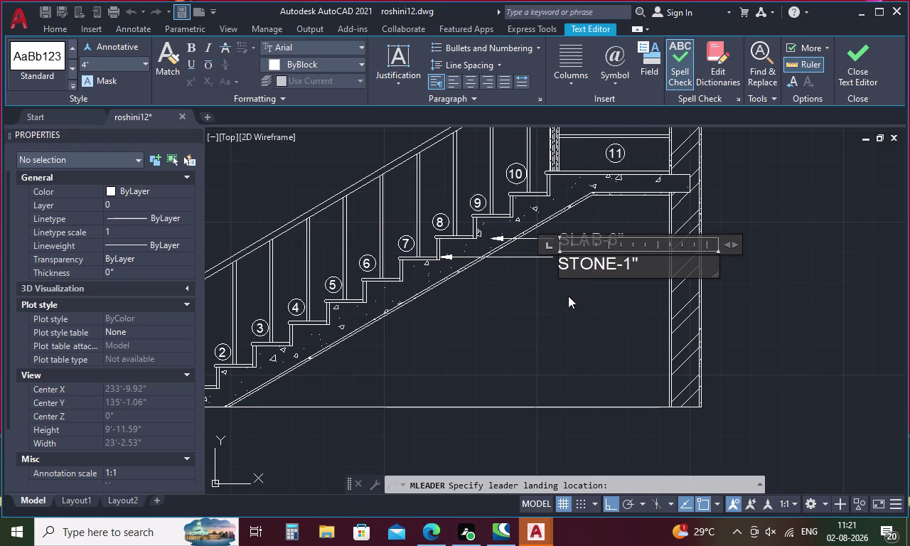
click(567, 298)
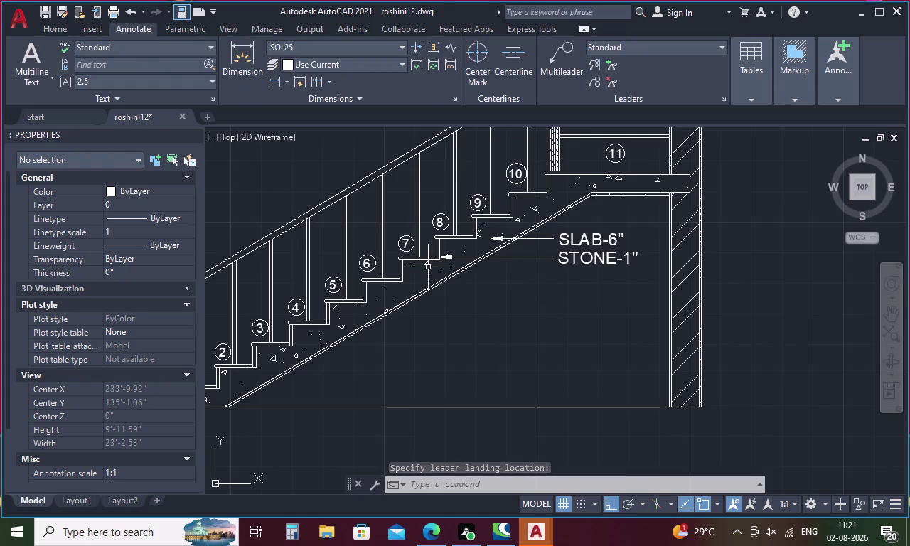
click(574, 57)
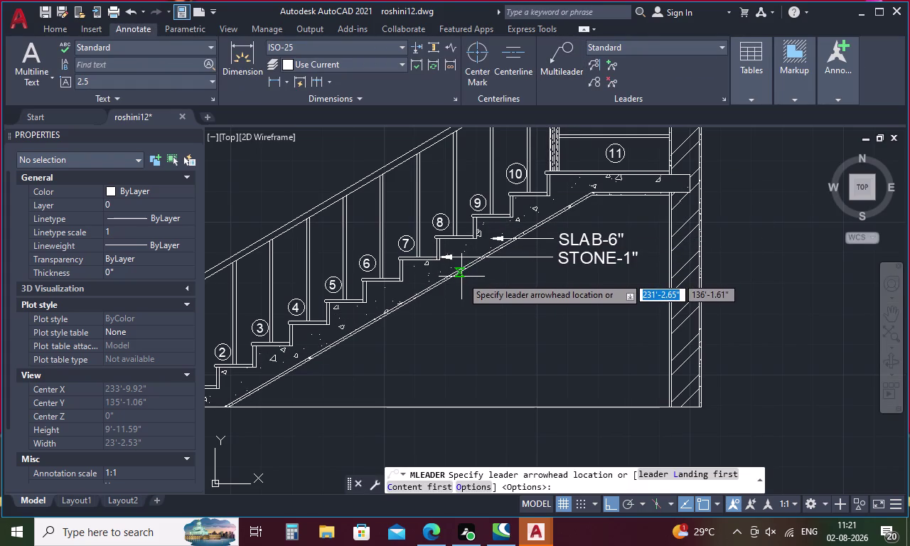
Place a multileader arrowhead on the sloping slab with its text box below STONE-1".
scroll(up, 3)
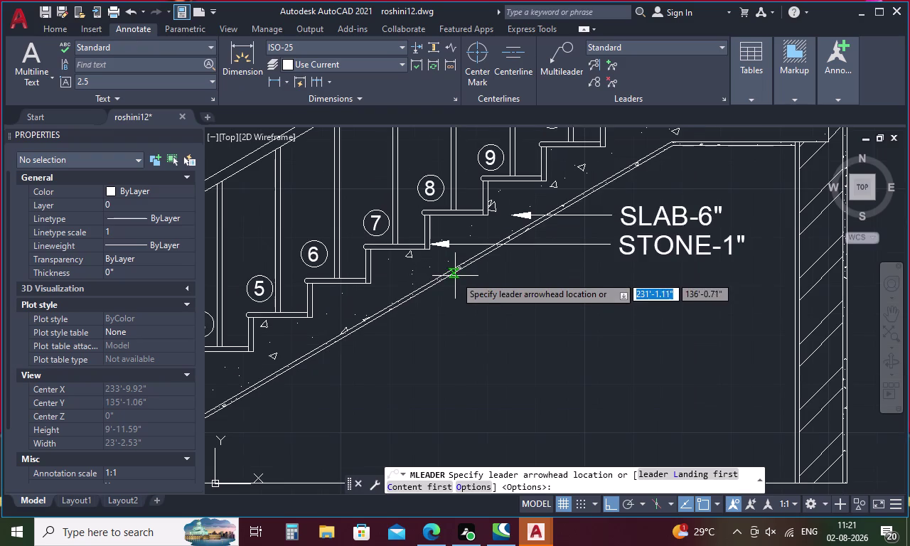
click(456, 271)
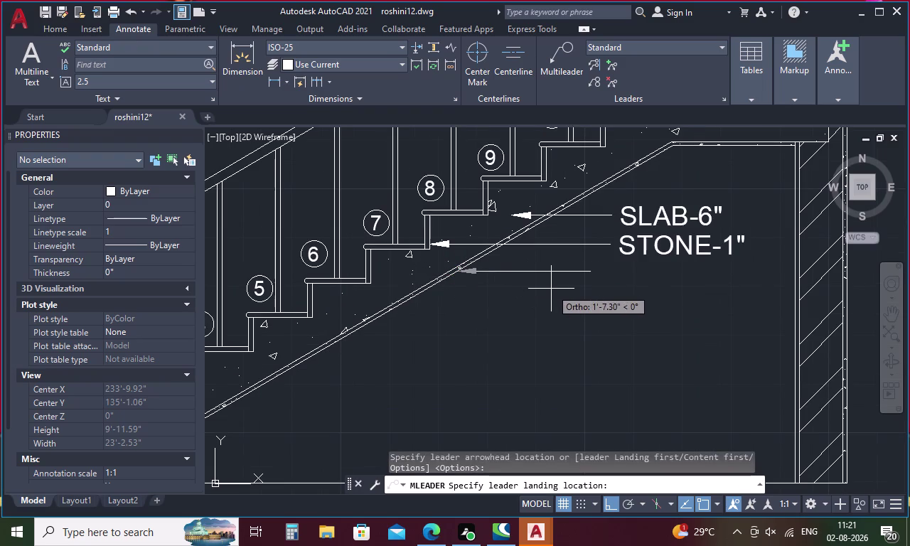
click(568, 288)
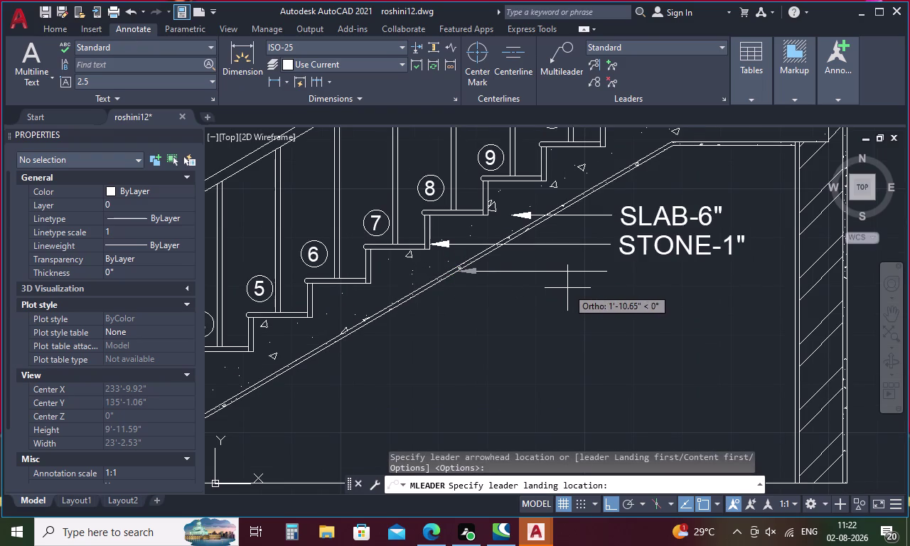
drag(625, 262, 818, 263)
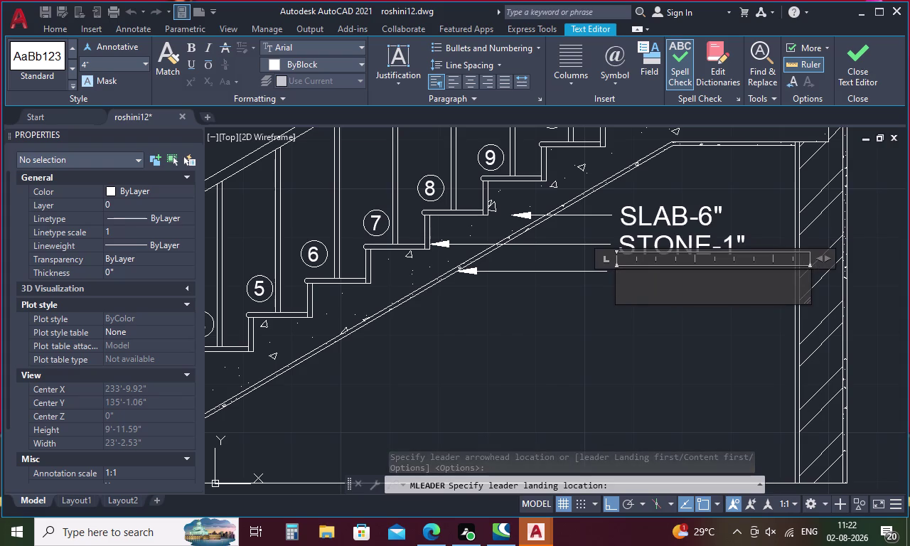
Type the label CEMENT PLASTER-.75", widen its text box, and finish the callout.
key(c)
text(EM)
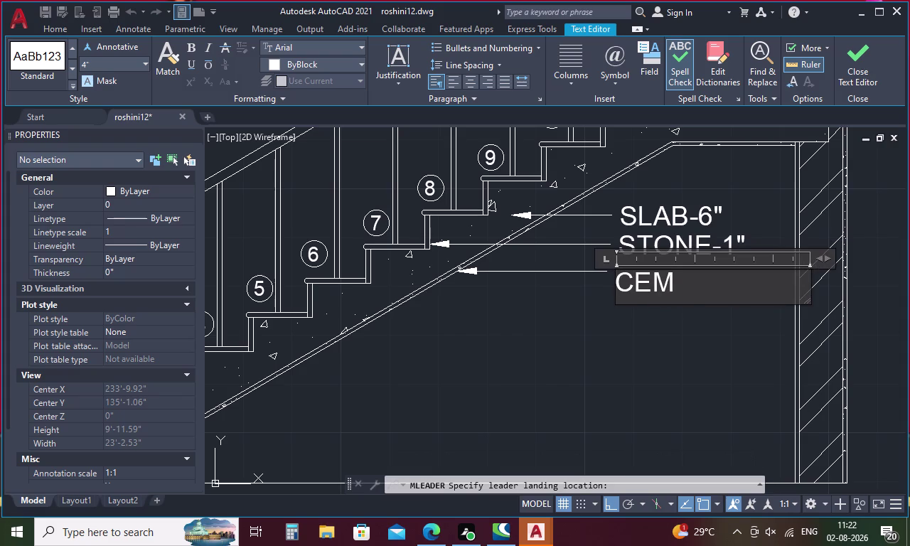
text(ENT)
key(space)
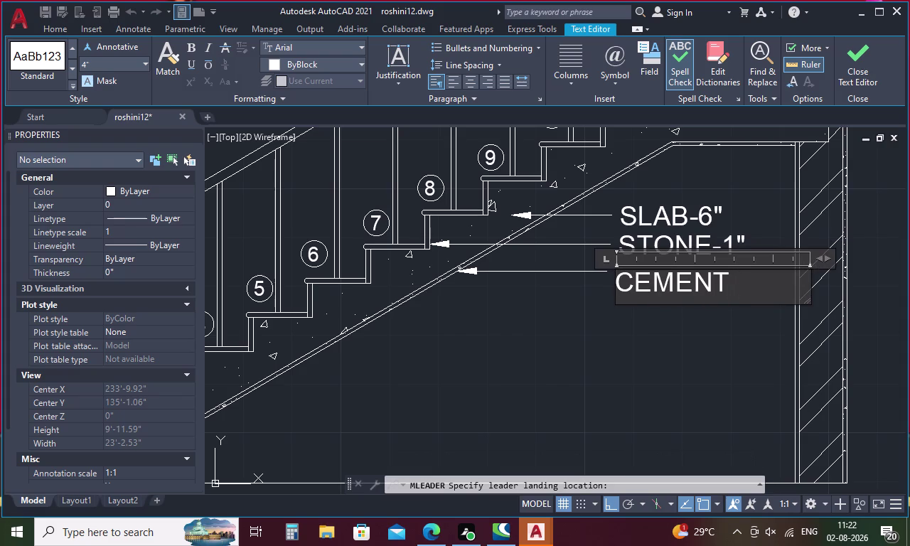
text(PL)
key(s)
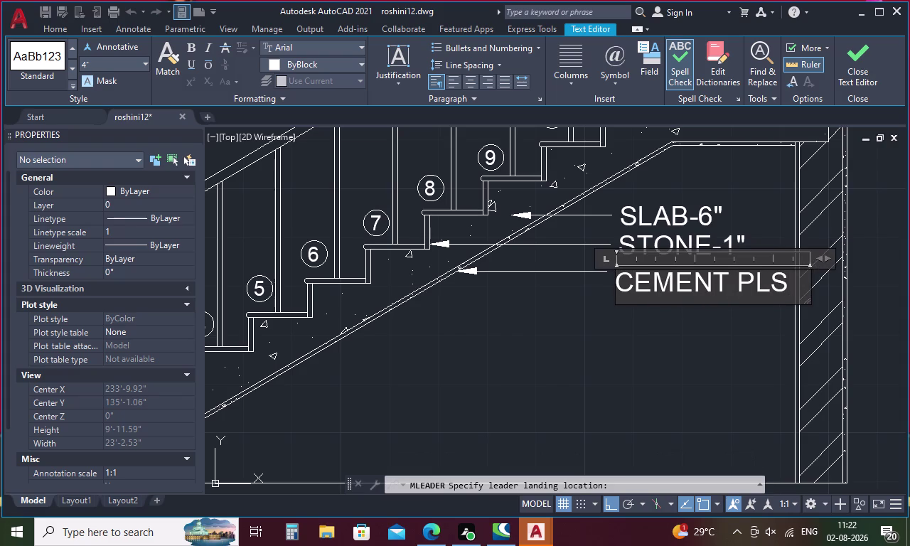
key(BackSpace)
text(AS)
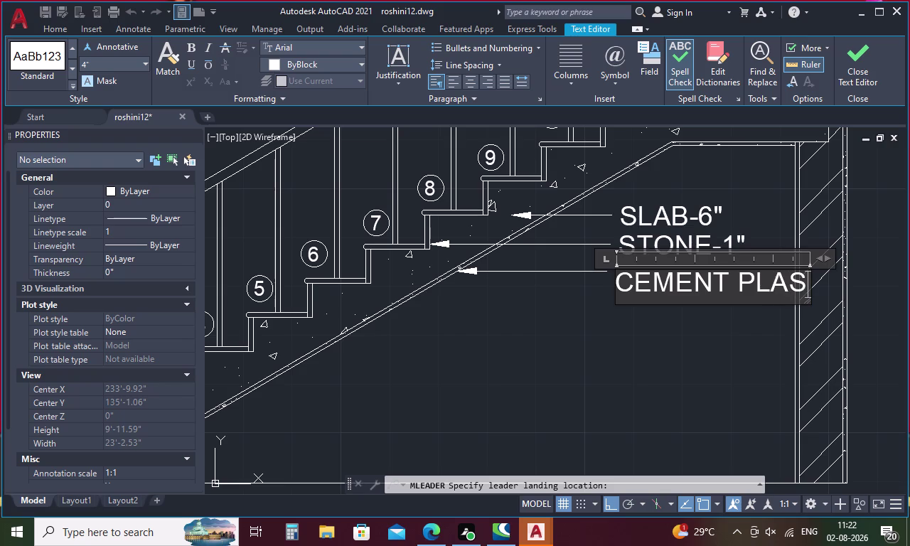
text(TER)
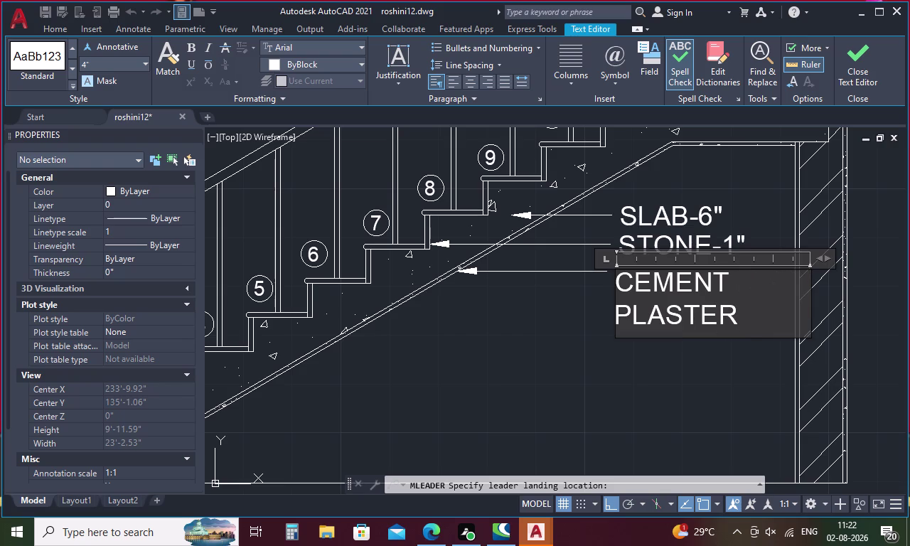
text(-.75)
key(shift+quotedbl)
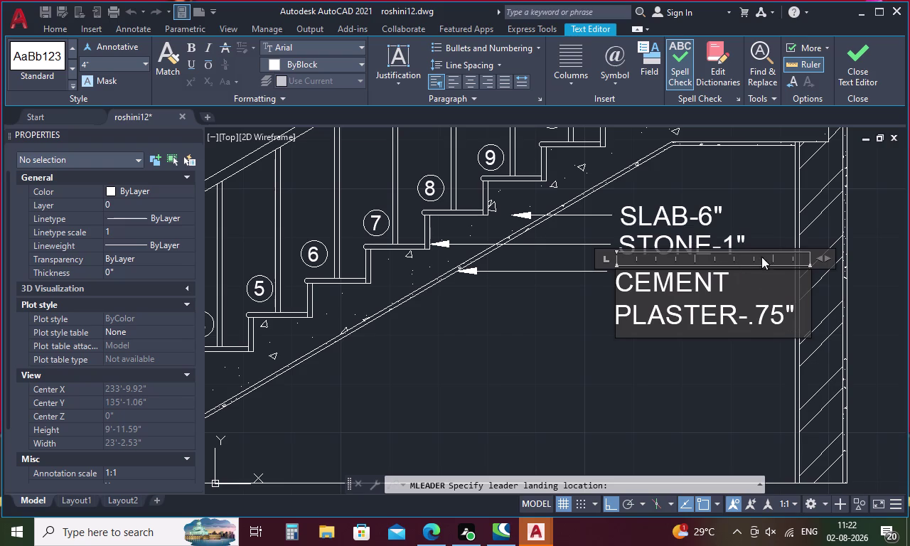
drag(828, 259, 876, 262)
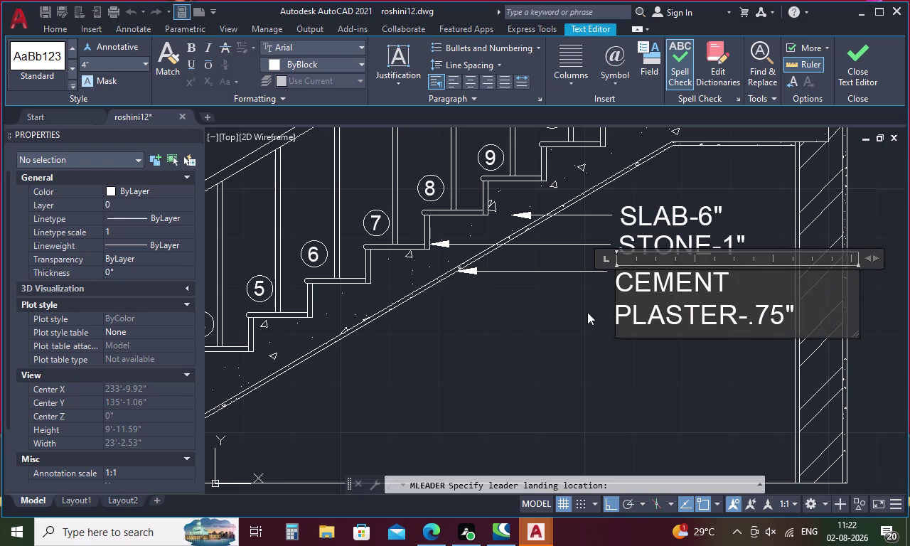
click(543, 306)
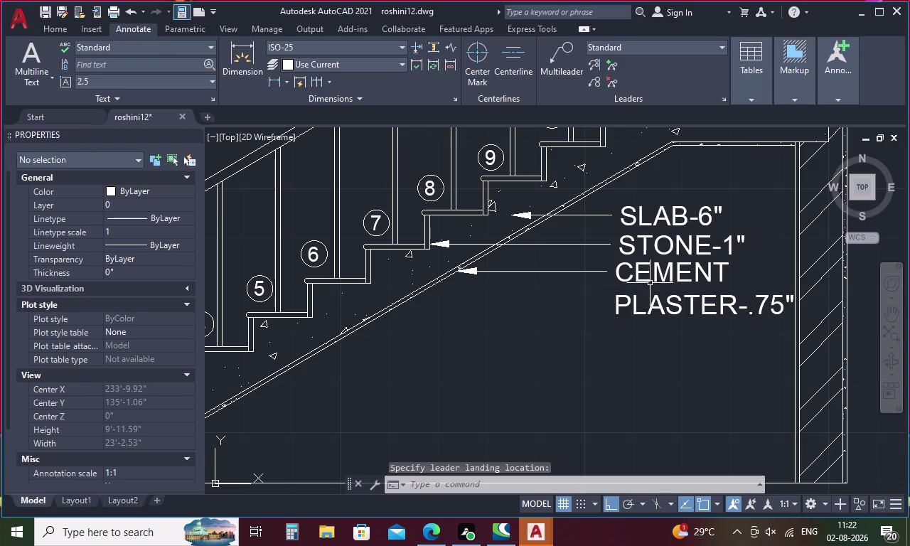
drag(678, 201, 658, 309)
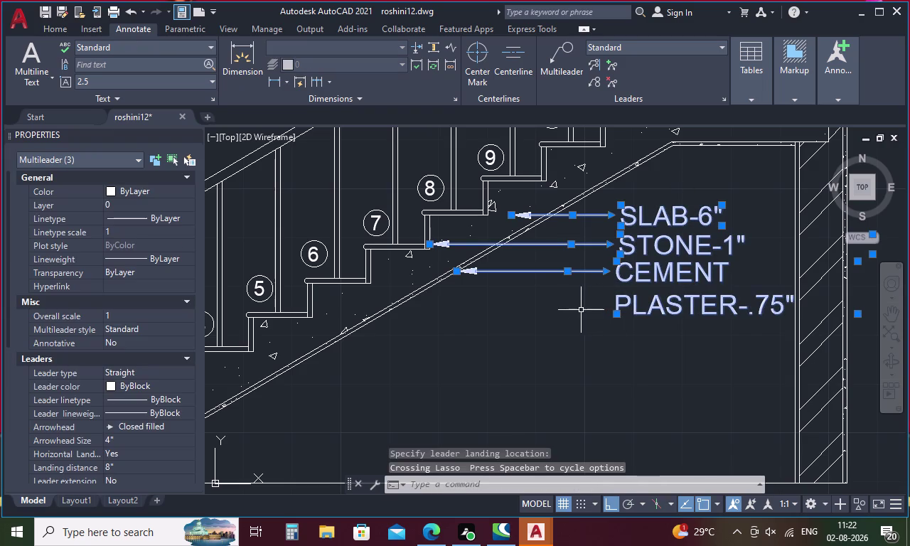
scroll(down, 3)
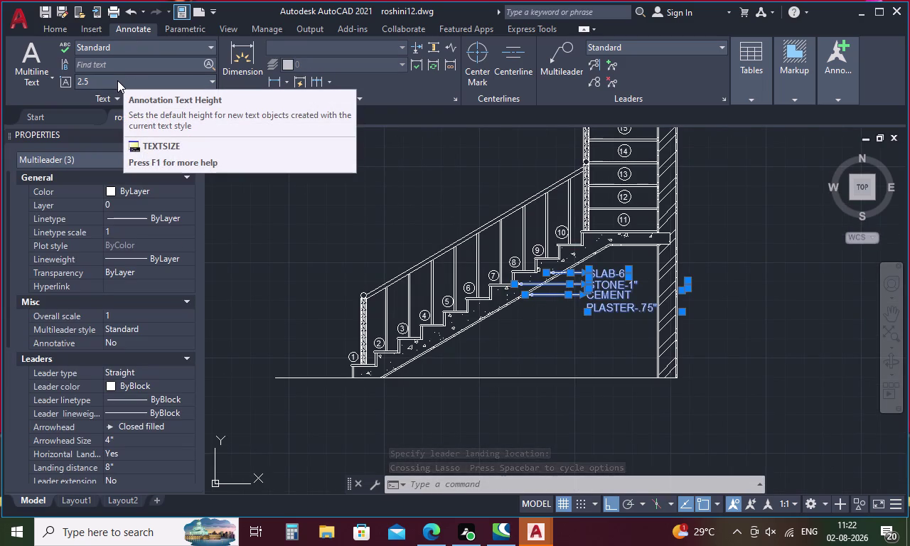
click(109, 86)
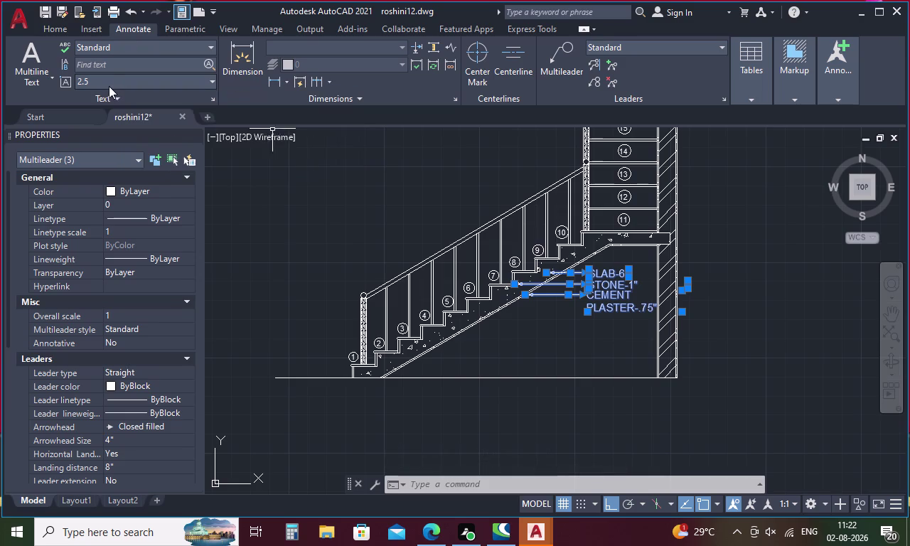
click(99, 78)
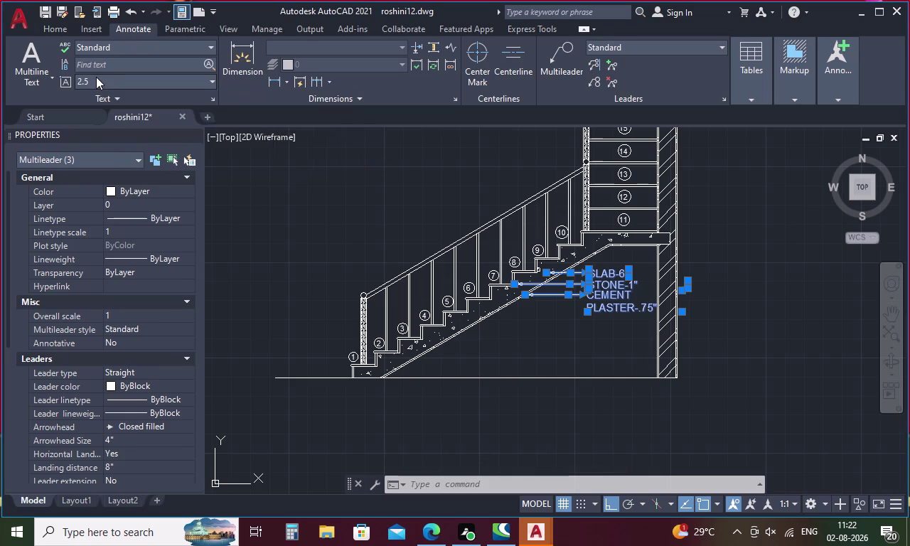
click(96, 76)
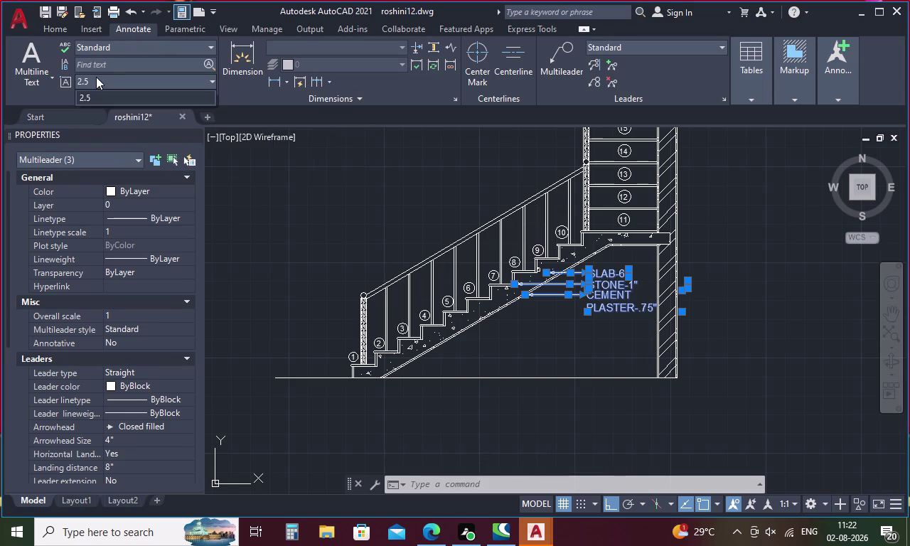
double_click(96, 76)
key(Escape)
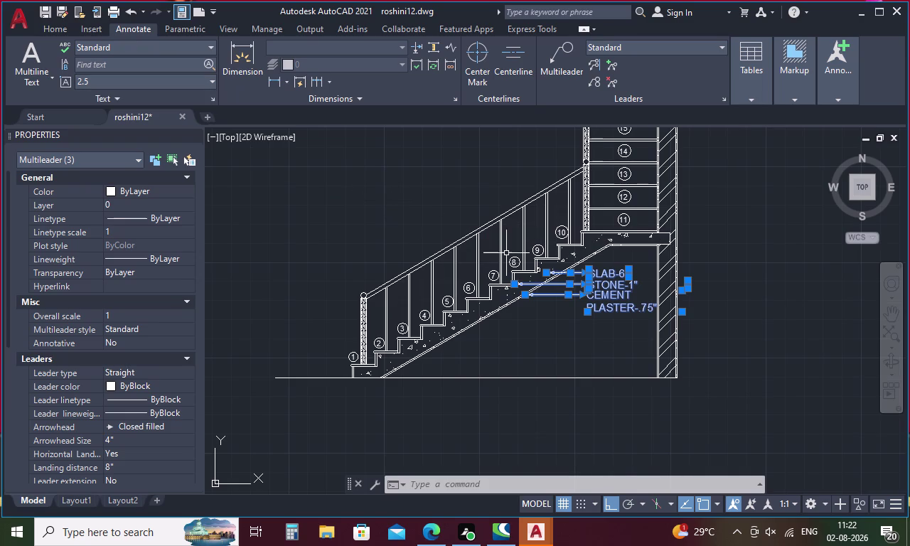
key(Escape)
click(615, 275)
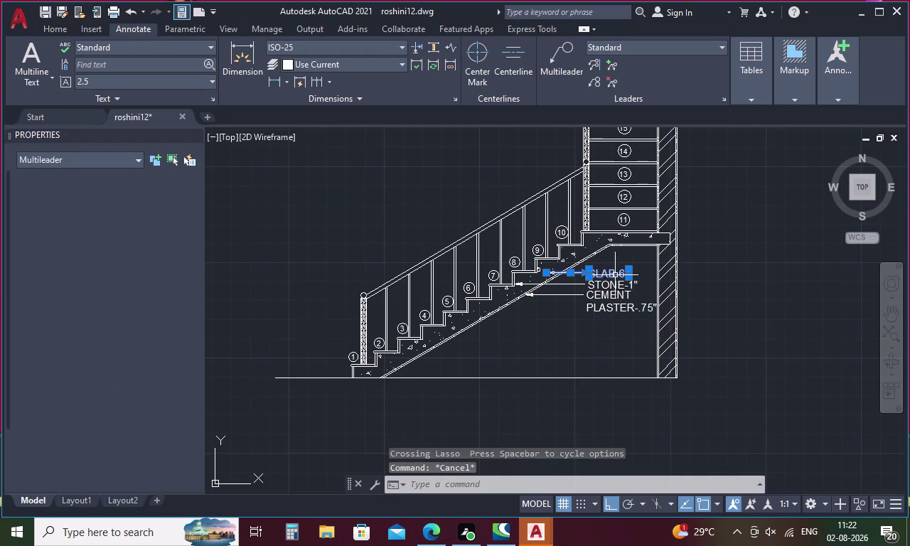
double_click(616, 276)
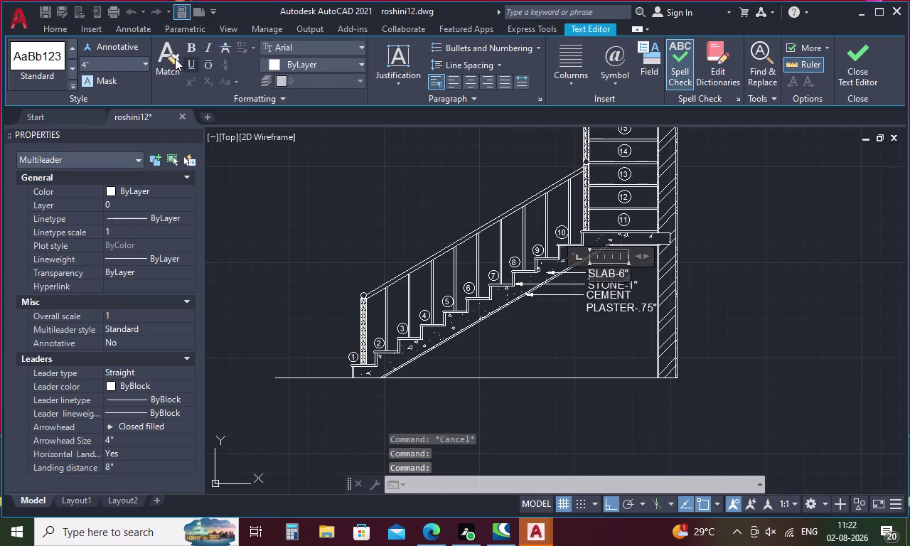
Enter a 2.5 text height for the SLAB-6" label and close the editor.
click(111, 58)
key(BackSpace)
text(2.5)
key(Return)
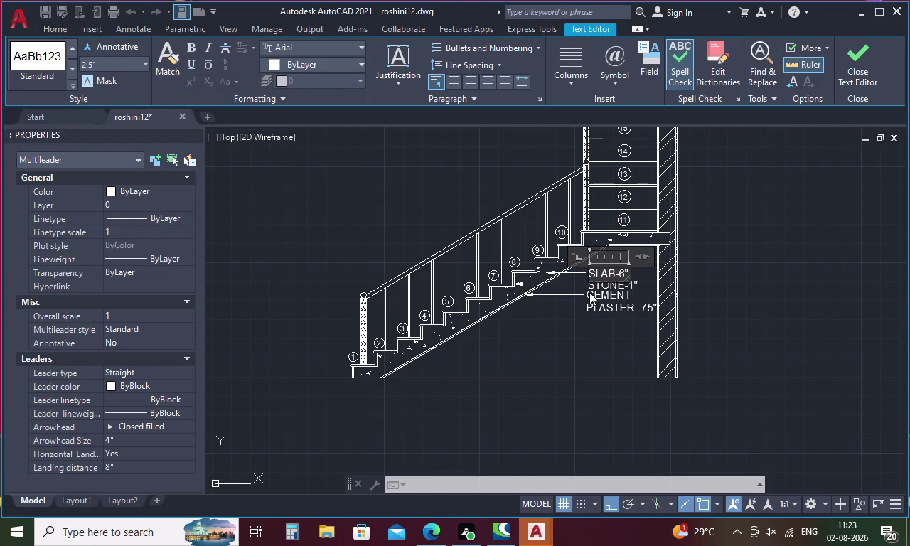
click(572, 308)
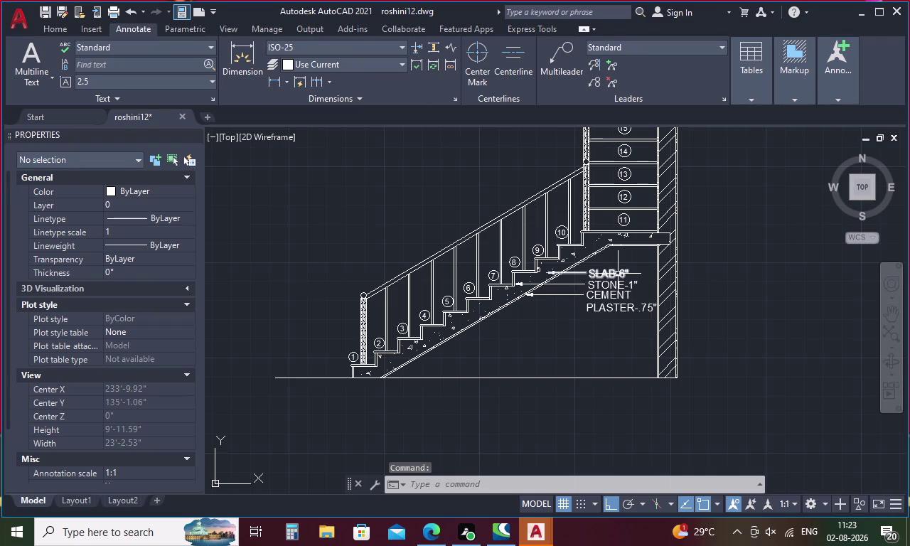
Reopen SLAB-6", highlight its whole text, and apply a 2.5 height.
click(618, 274)
double_click(617, 275)
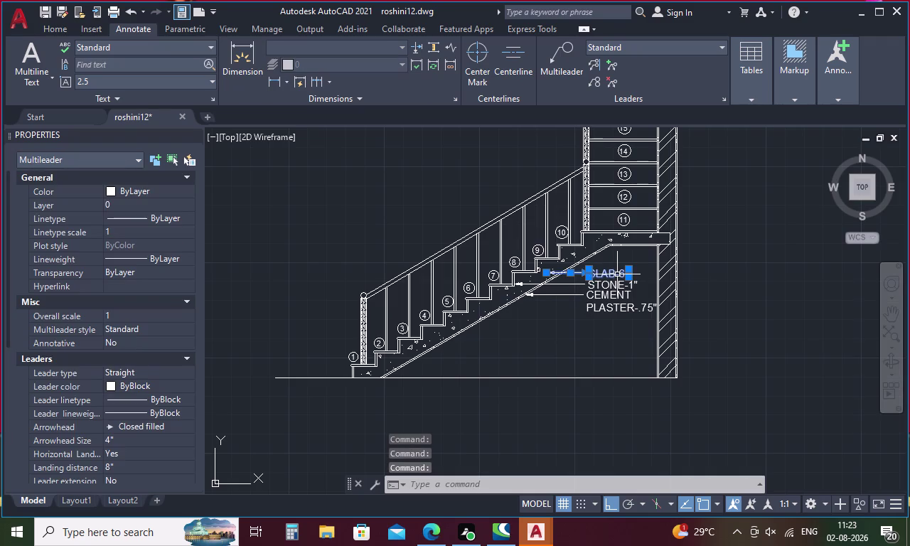
double_click(617, 274)
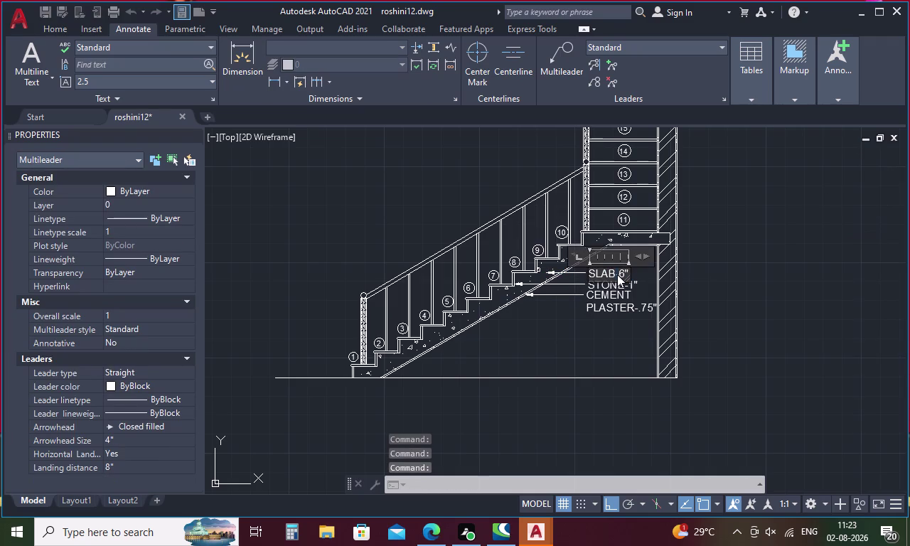
scroll(up, 3)
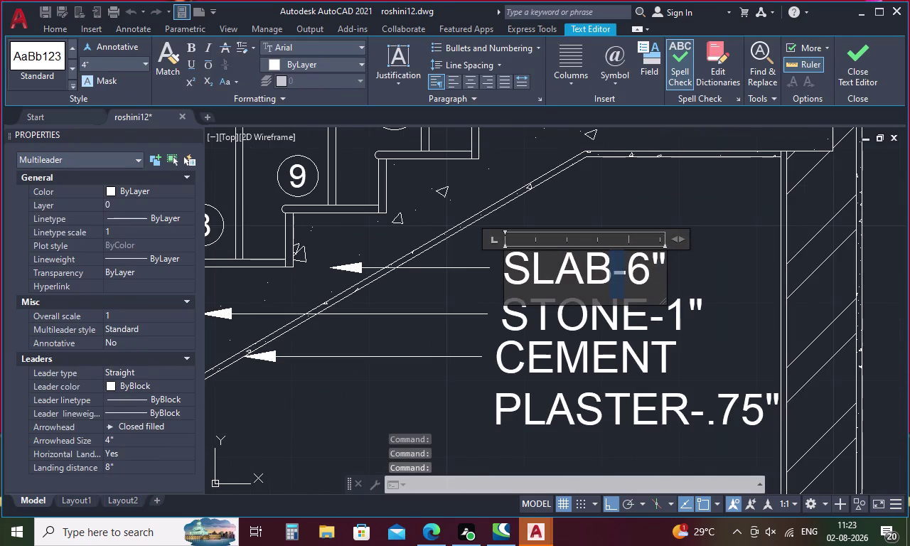
drag(659, 258, 512, 251)
click(119, 61)
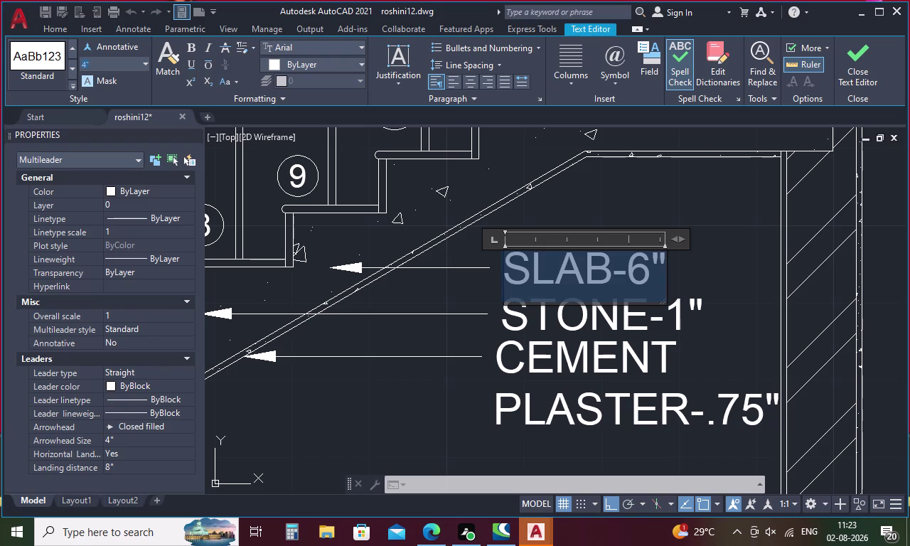
text(2.5)
key(Return)
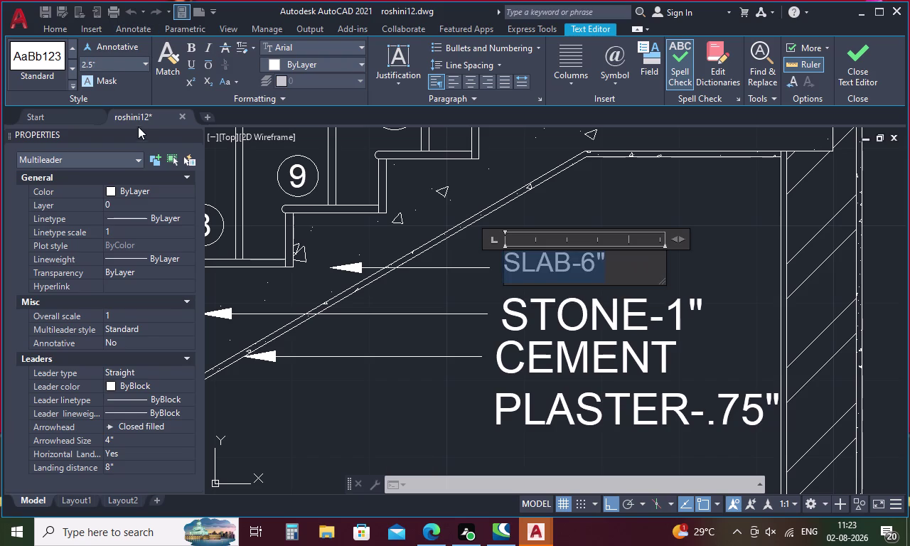
key(Escape)
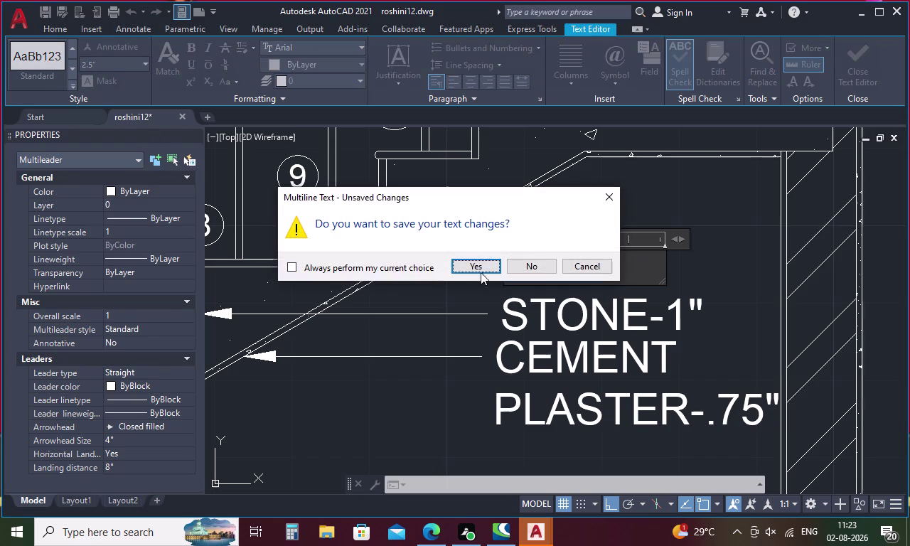
Keep the SLAB-6" text changes and open the STONE-1" label for editing.
click(485, 265)
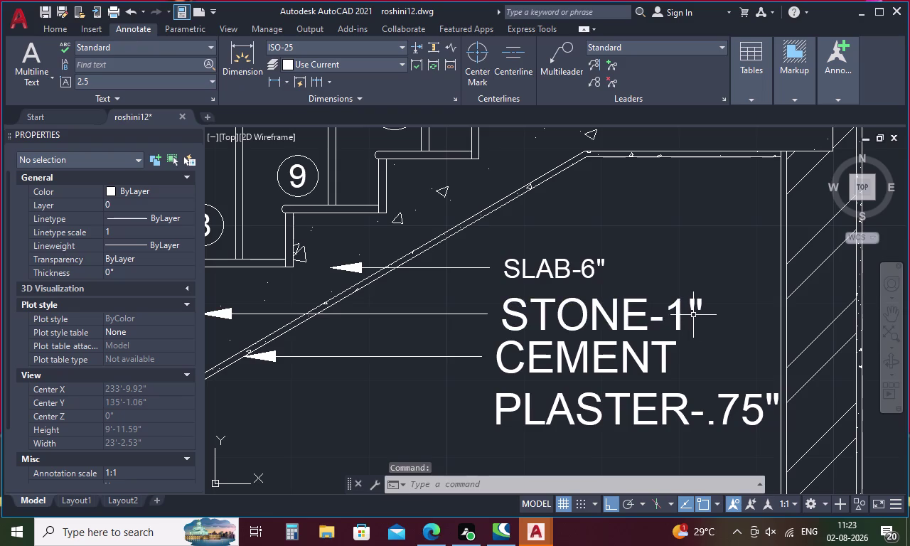
drag(710, 312, 511, 315)
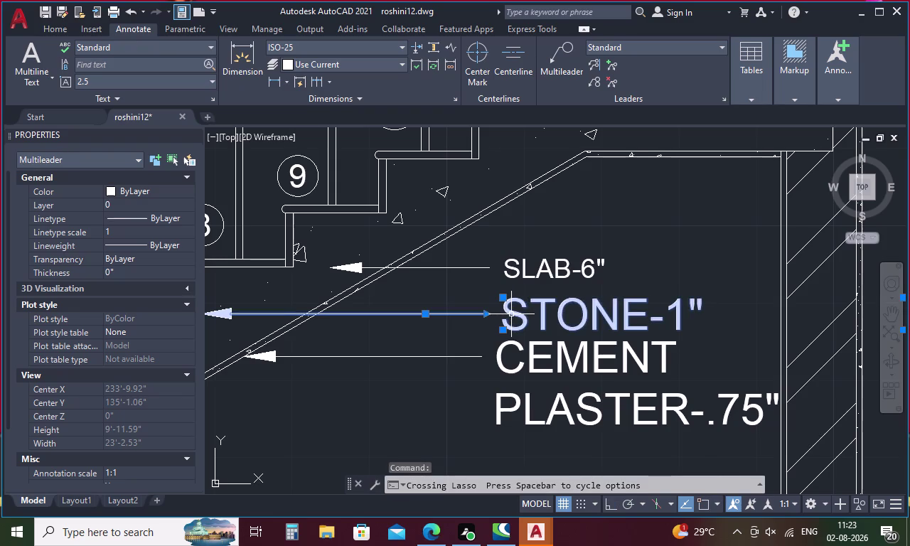
key(Escape)
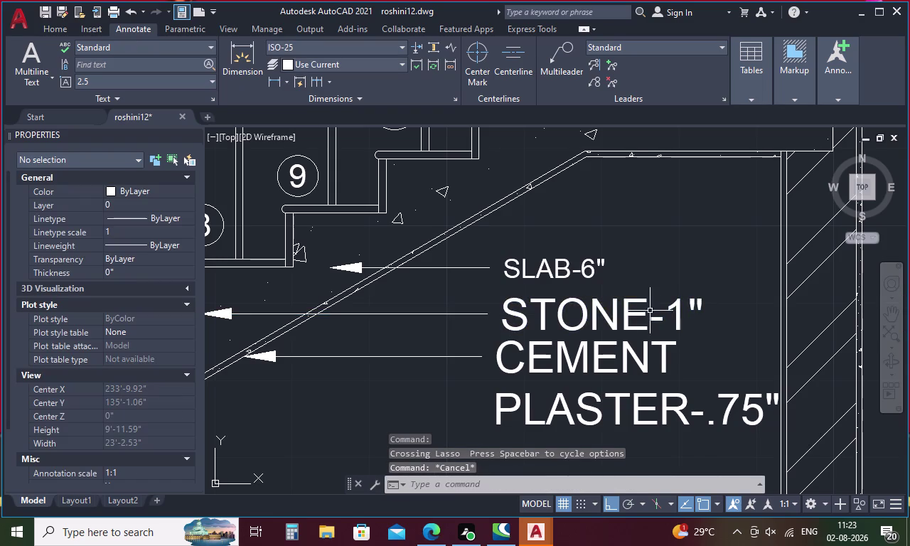
click(675, 307)
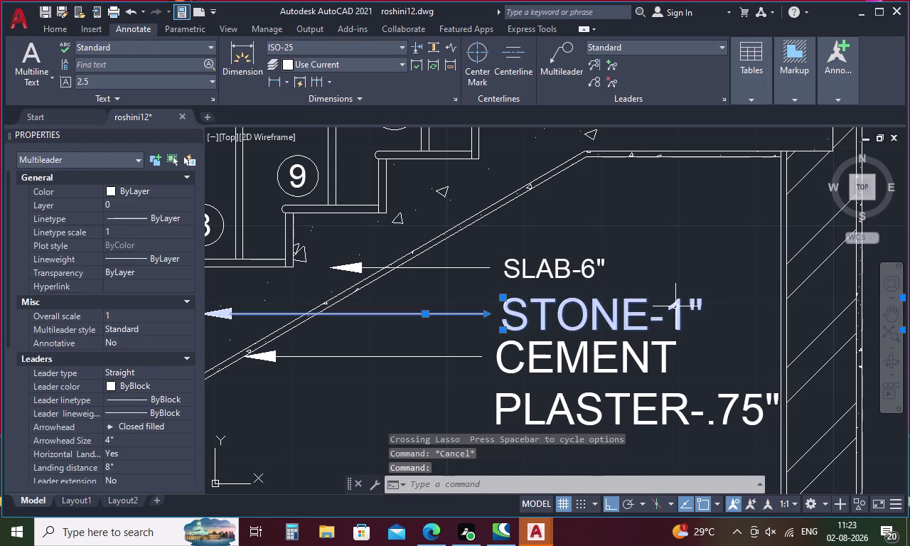
key(Escape)
triple_click(571, 312)
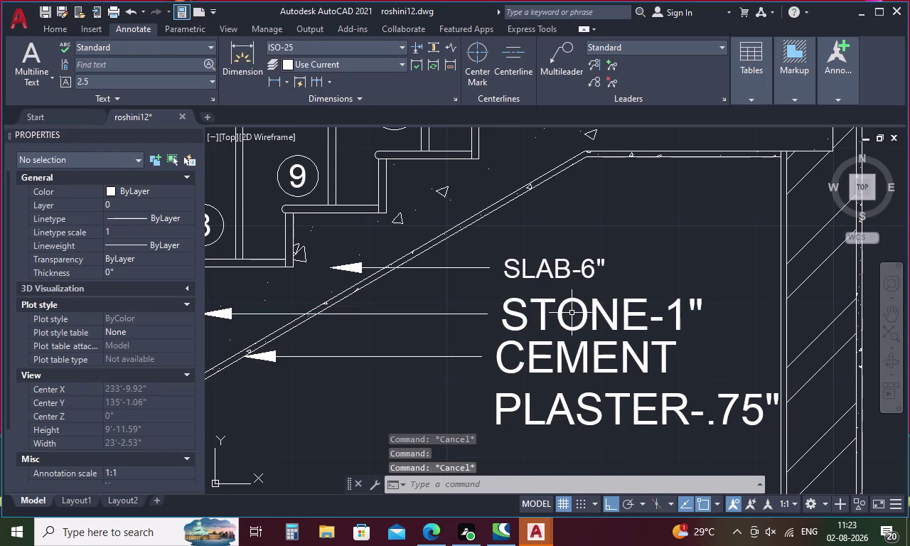
double_click(571, 313)
double_click(571, 310)
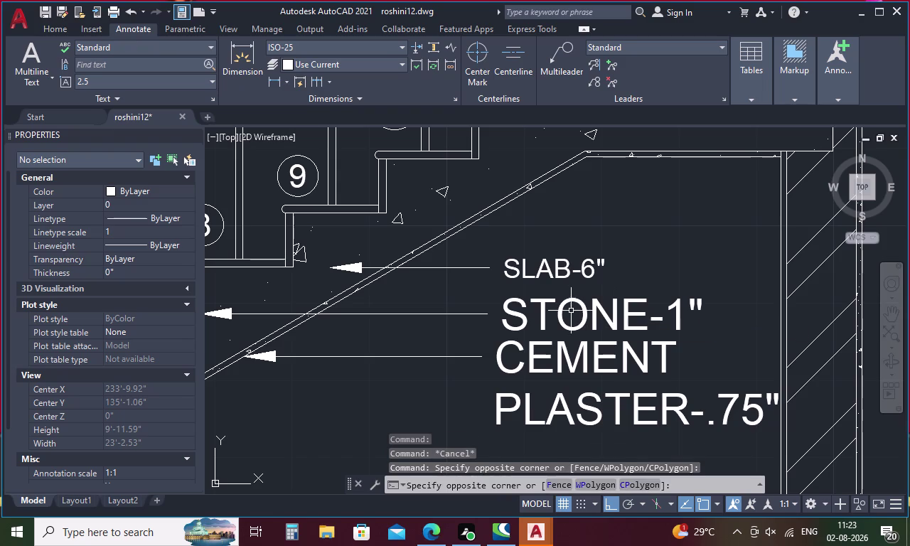
double_click(579, 302)
click(578, 299)
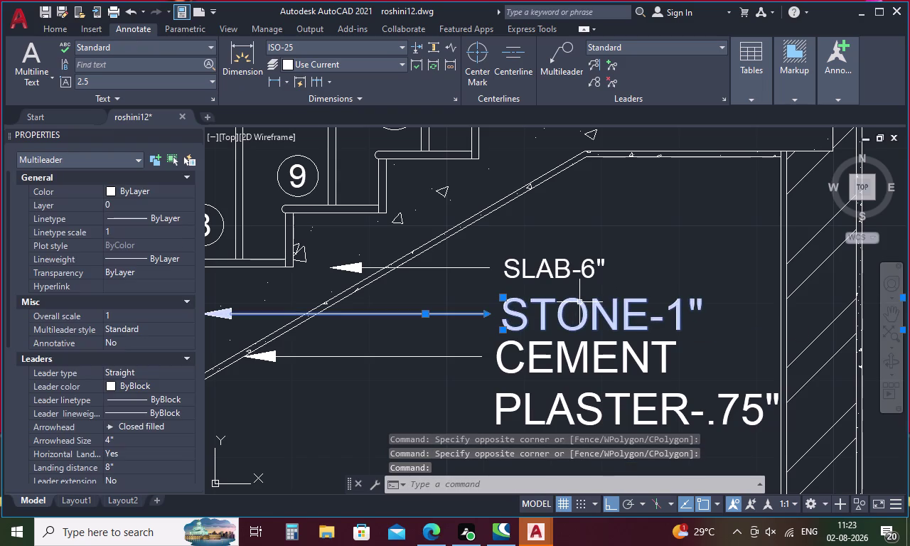
Highlight all STONE-1" text and set its height to 2.5.
drag(721, 310, 634, 305)
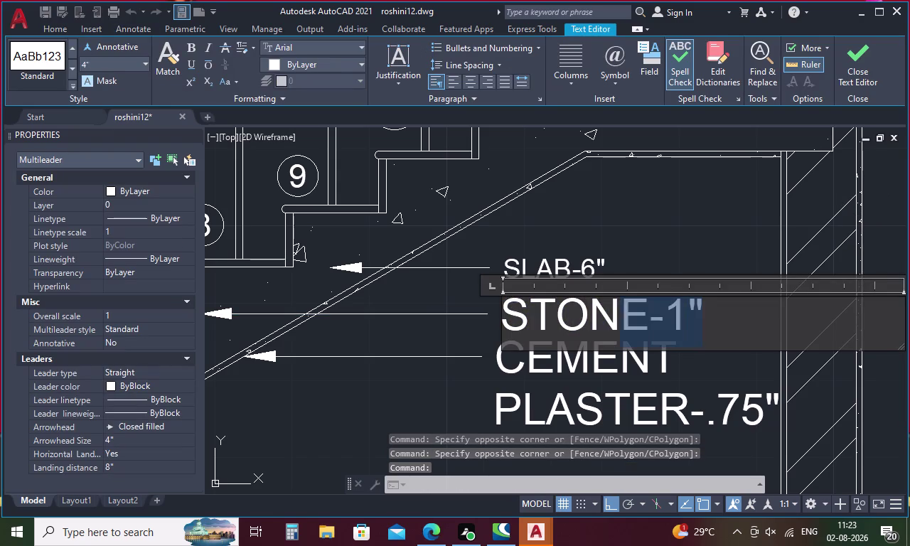
drag(634, 305, 502, 302)
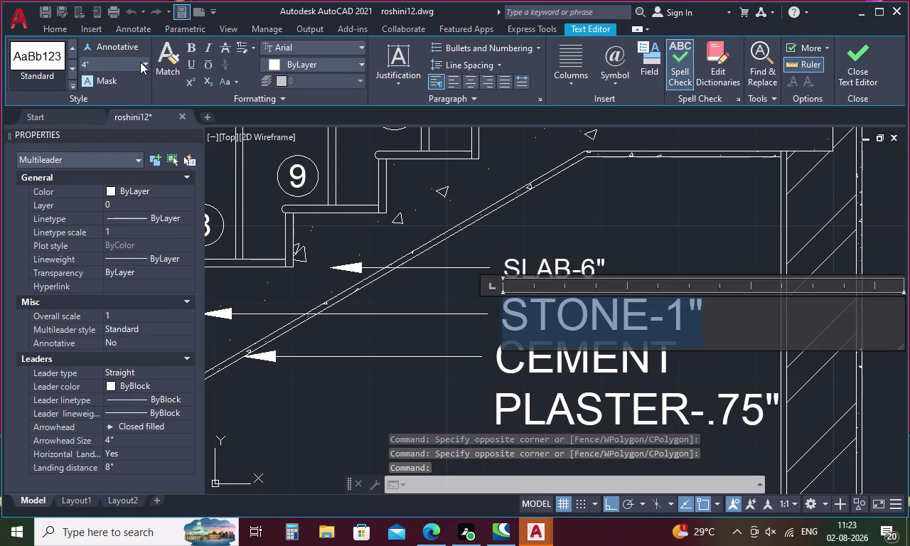
click(140, 62)
click(119, 64)
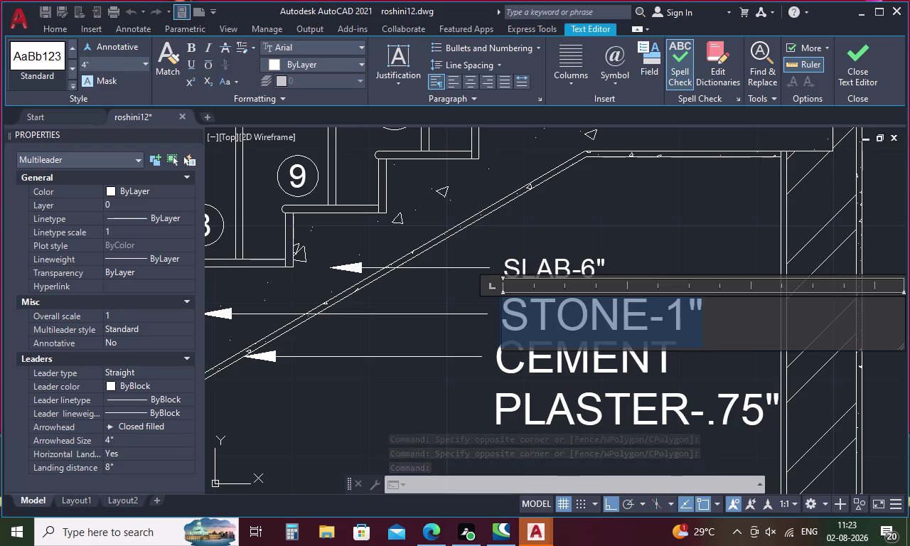
key(BackSpace)
key(BackSpace)
key(BackSpace)
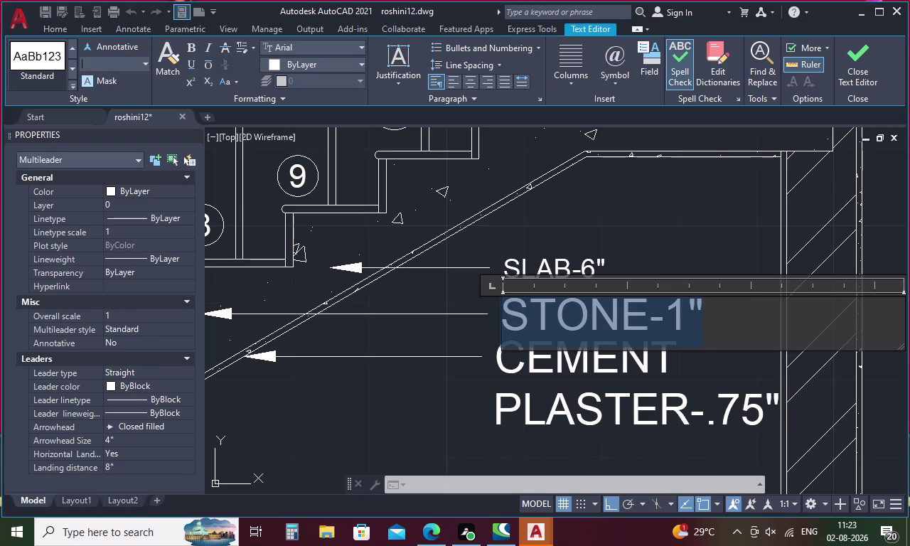
key(2)
text(.5)
key(Return)
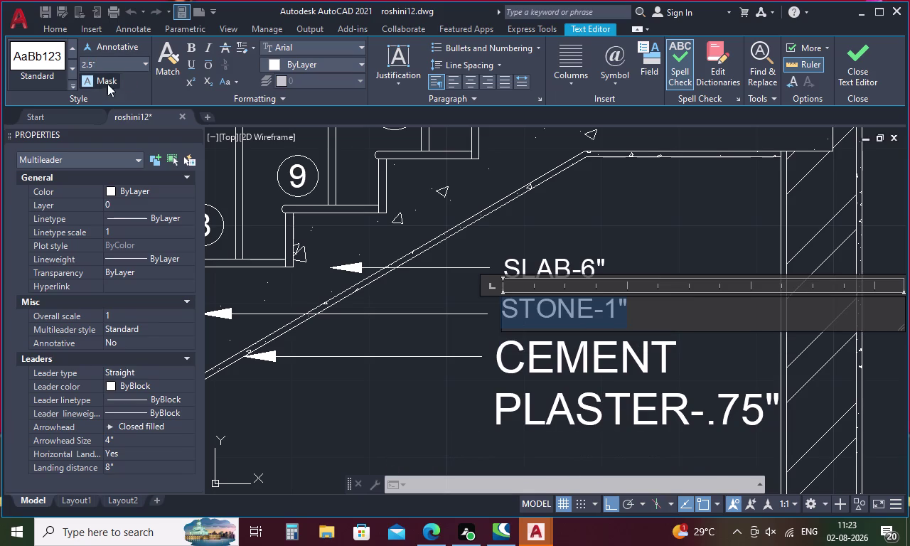
click(529, 231)
double_click(600, 367)
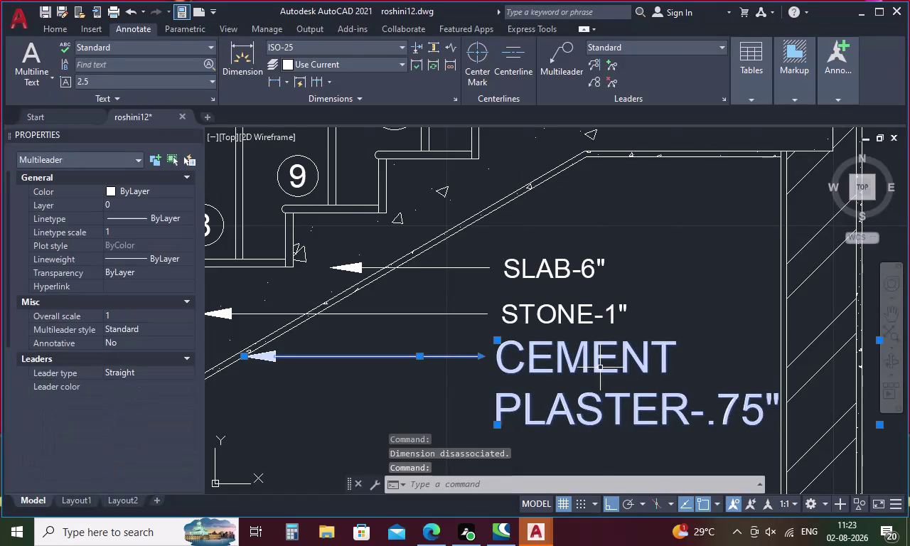
Highlight all CEMENT PLASTER-.75" text, set height 2.5, and save the changes.
triple_click(599, 363)
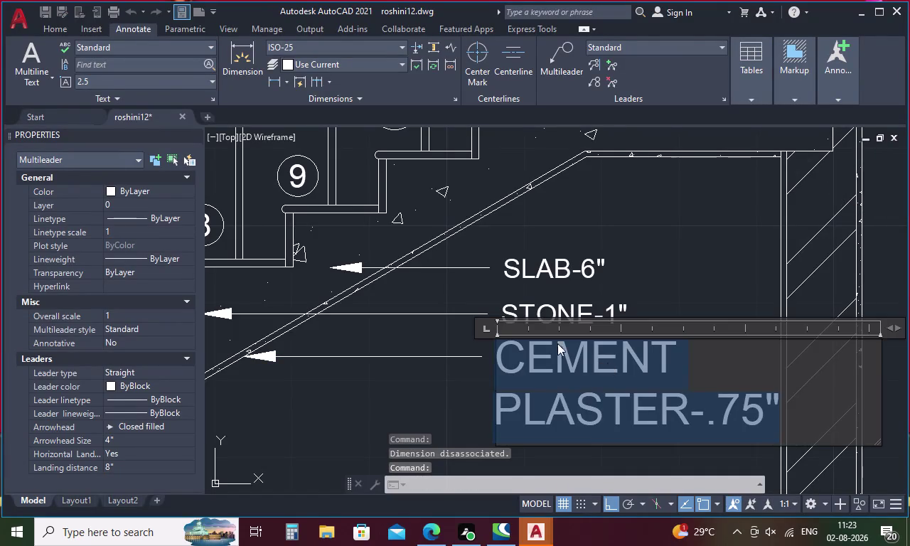
click(95, 63)
key(BackSpace)
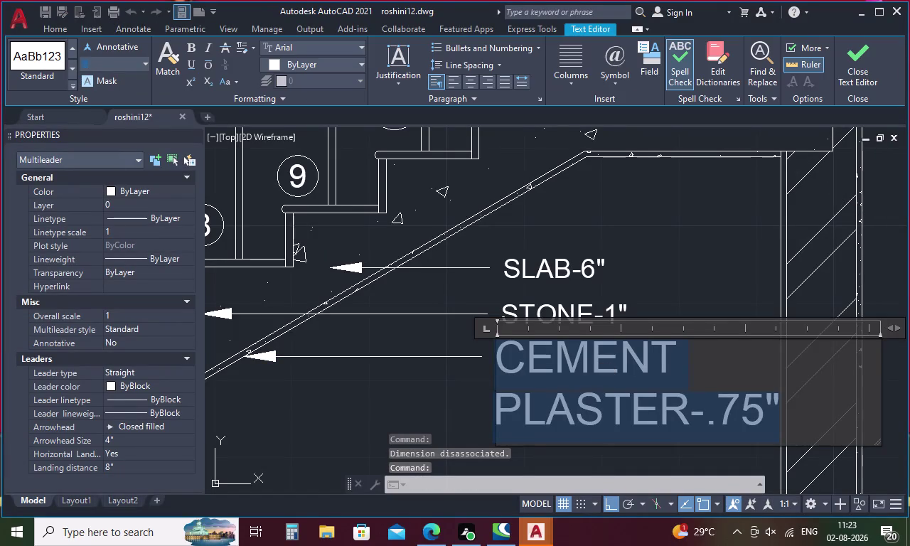
key(2)
key(period)
key(5)
key(Return)
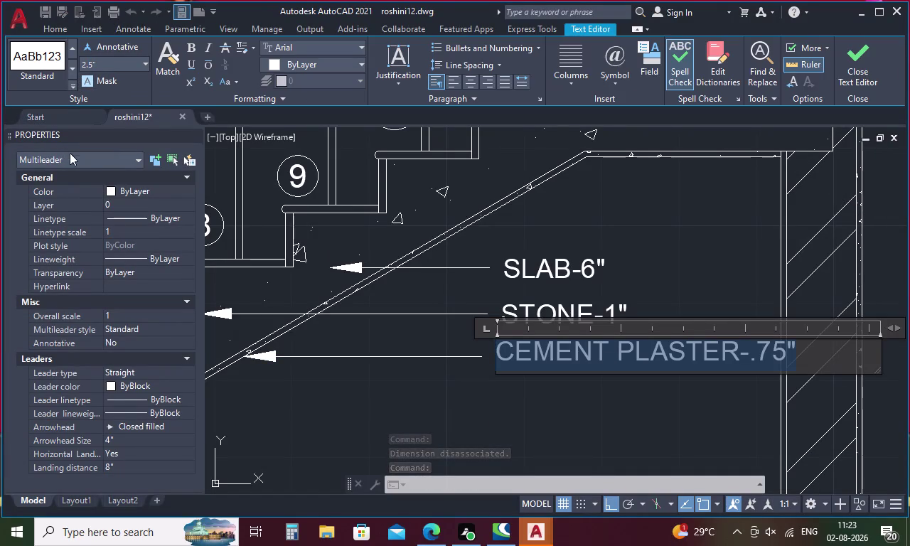
key(Escape)
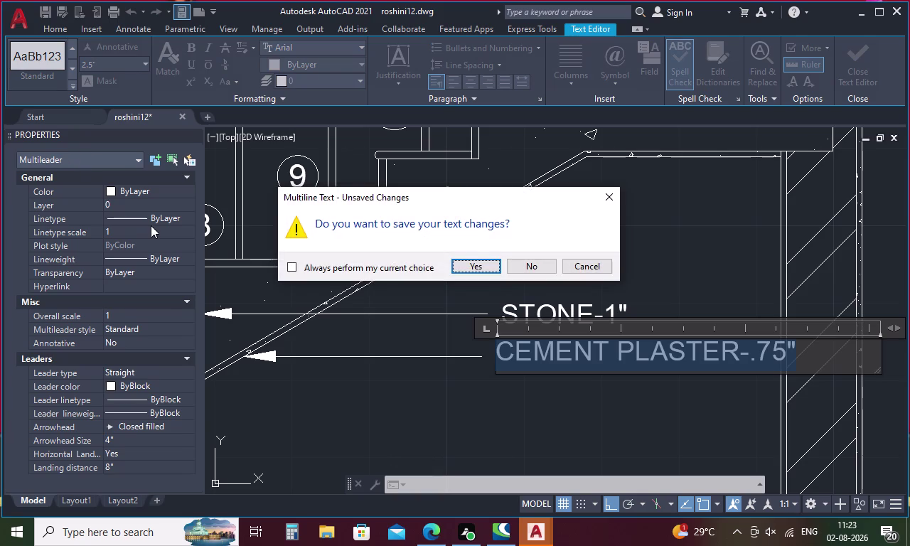
click(469, 268)
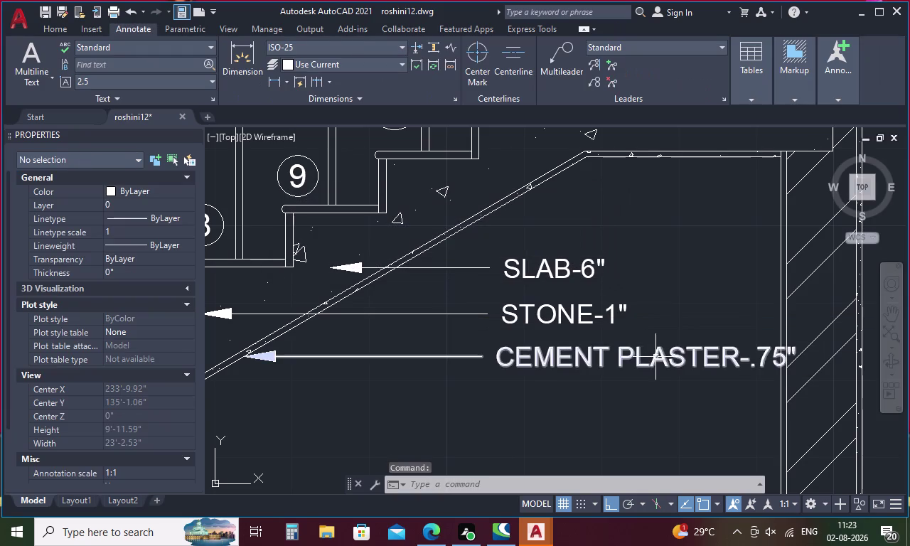
click(655, 357)
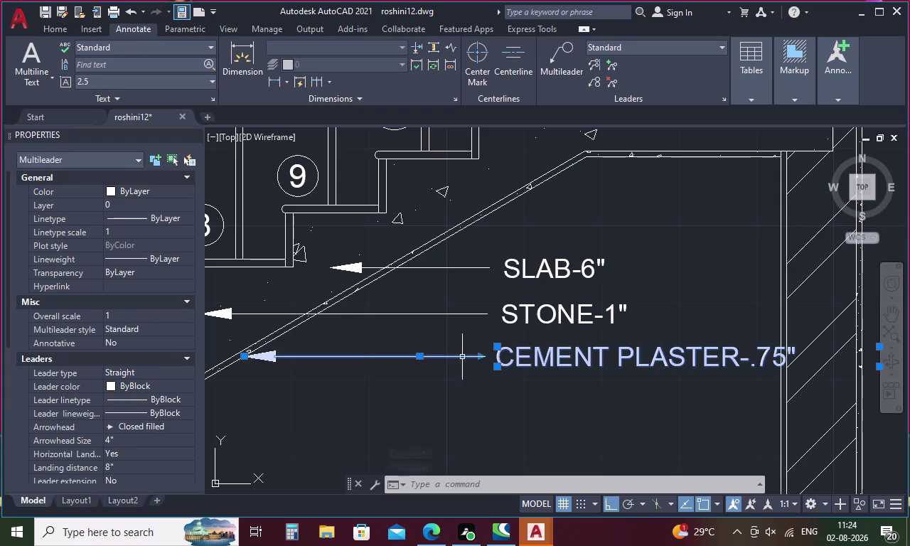
Stretch the CEMENT PLASTER-.75" leader grips and reposition its text along the leader.
drag(480, 356, 454, 356)
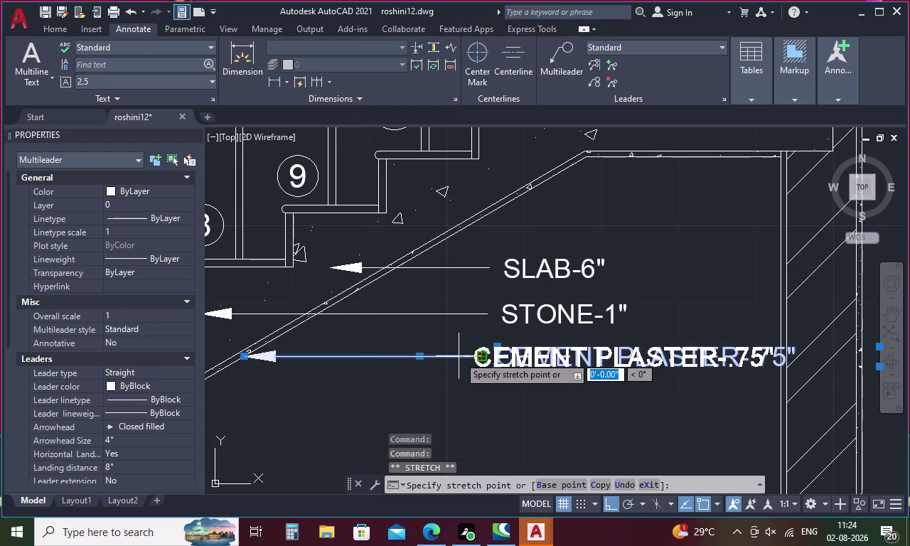
drag(453, 356, 439, 356)
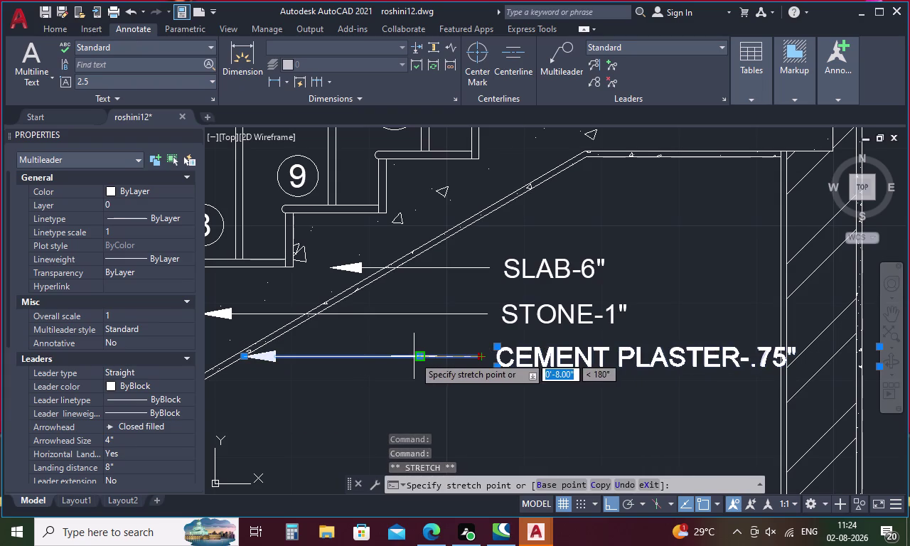
click(408, 356)
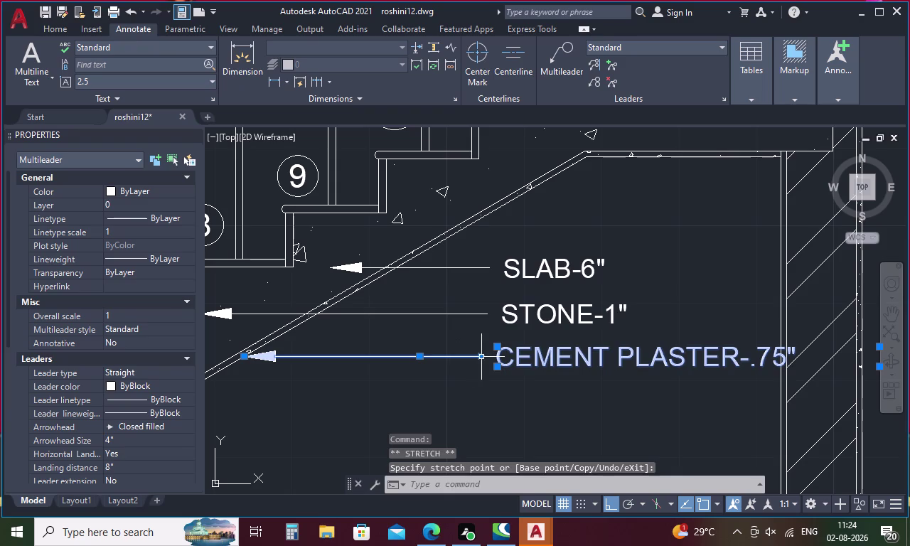
drag(479, 360, 427, 361)
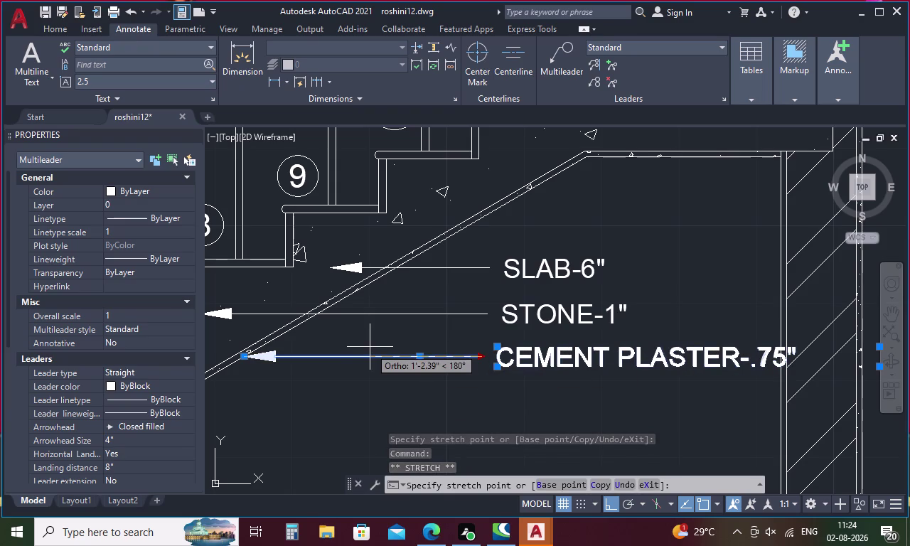
click(419, 356)
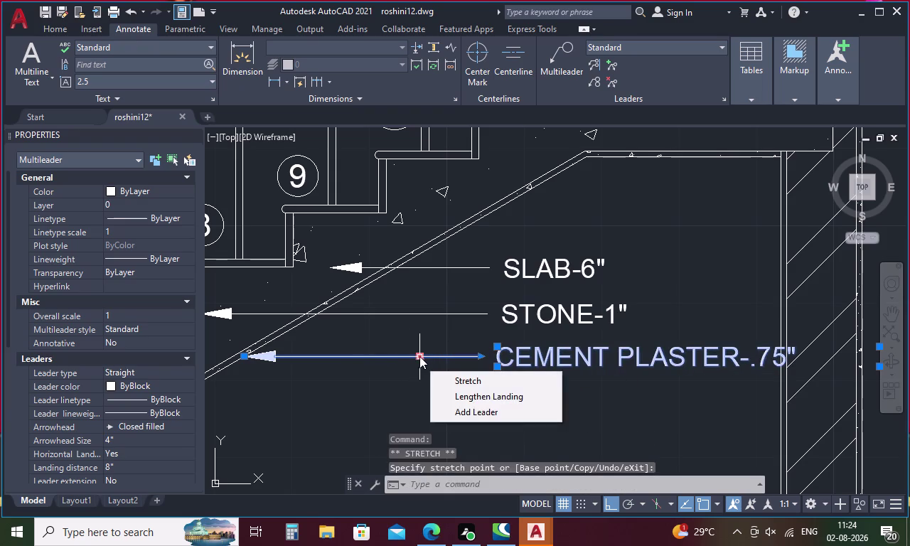
click(417, 355)
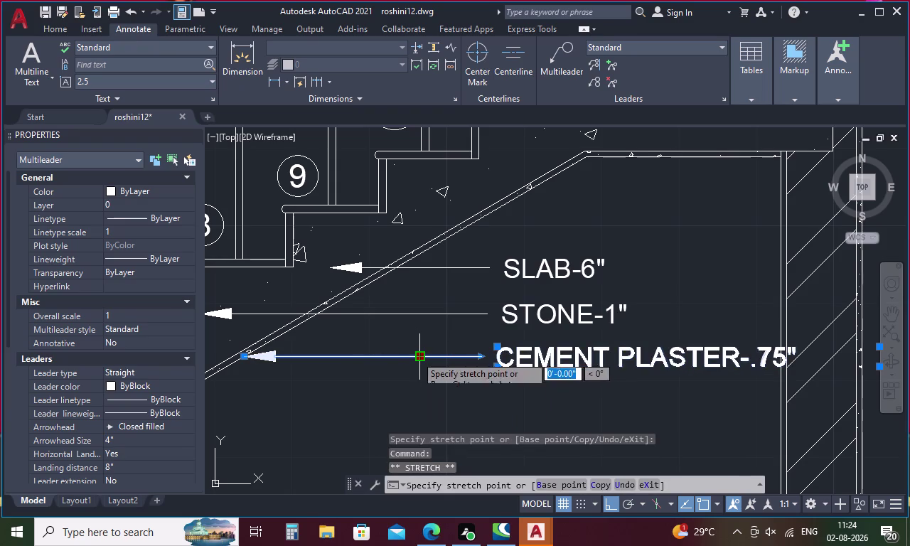
click(376, 359)
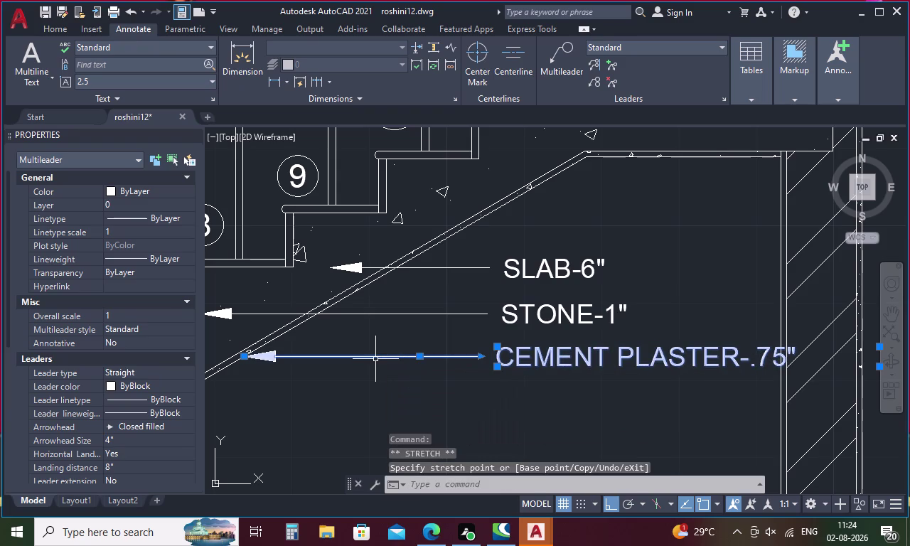
drag(417, 355, 409, 356)
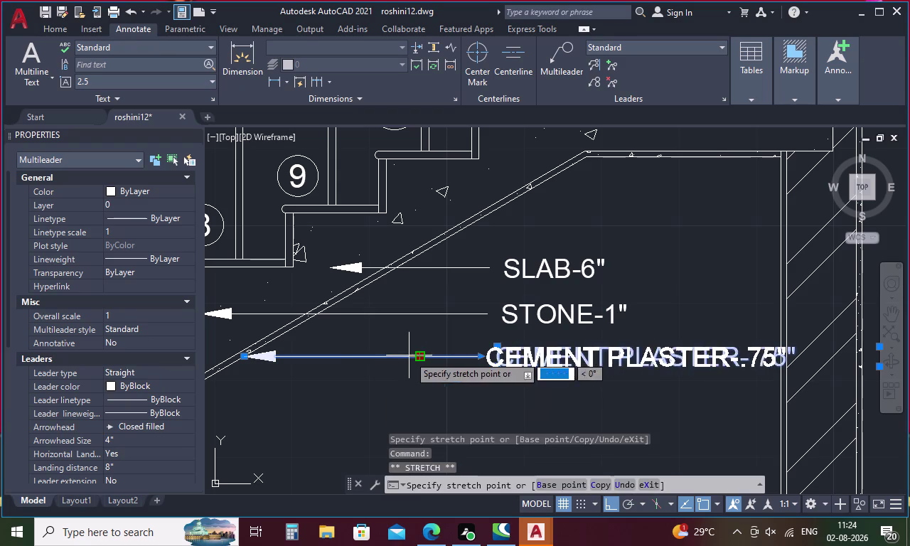
drag(409, 356, 355, 358)
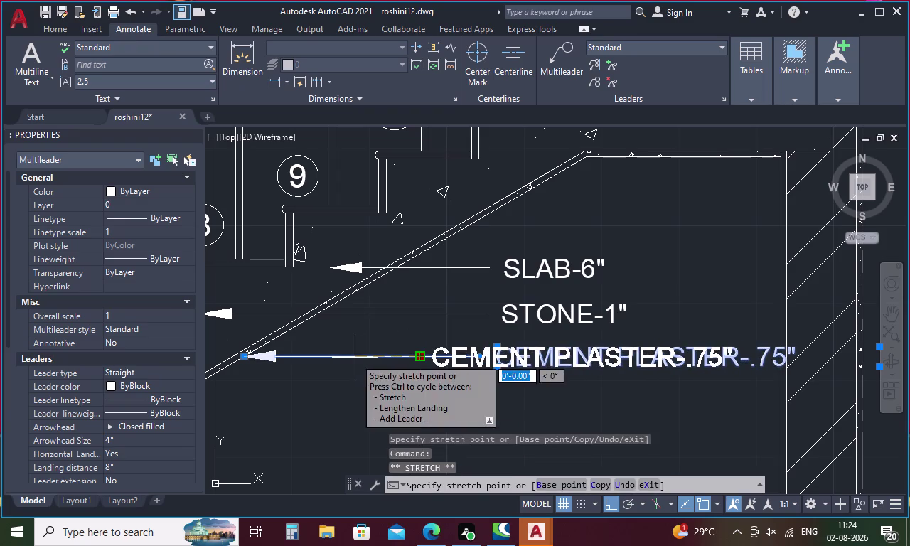
click(355, 358)
click(629, 352)
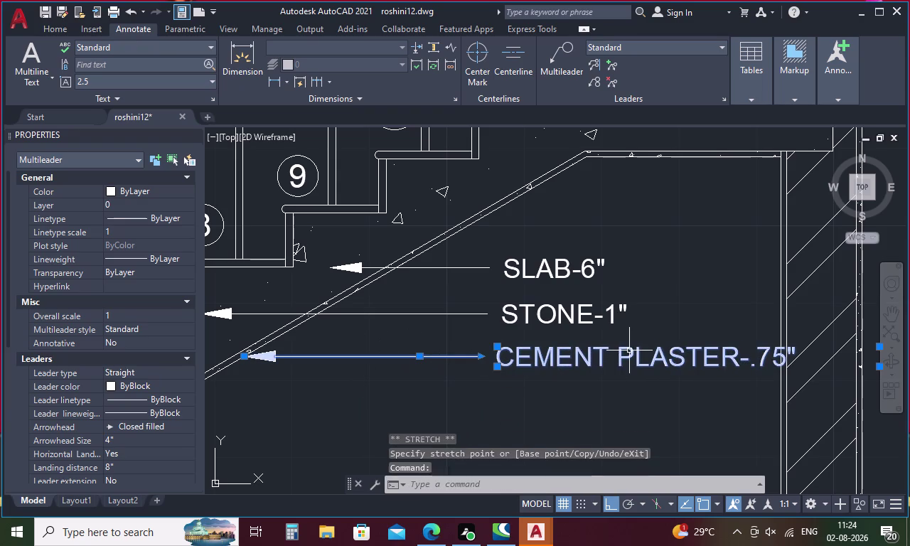
scroll(down, 3)
scroll(up, 3)
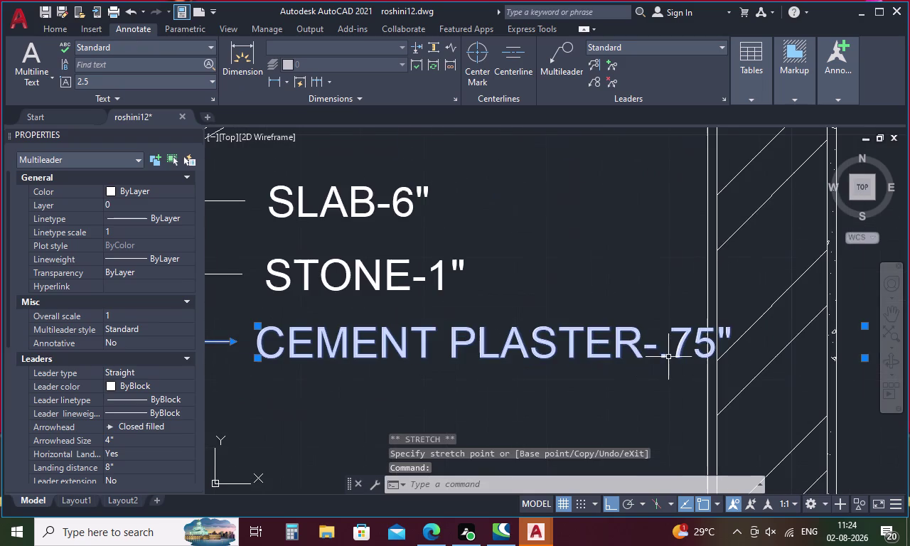
scroll(down, 3)
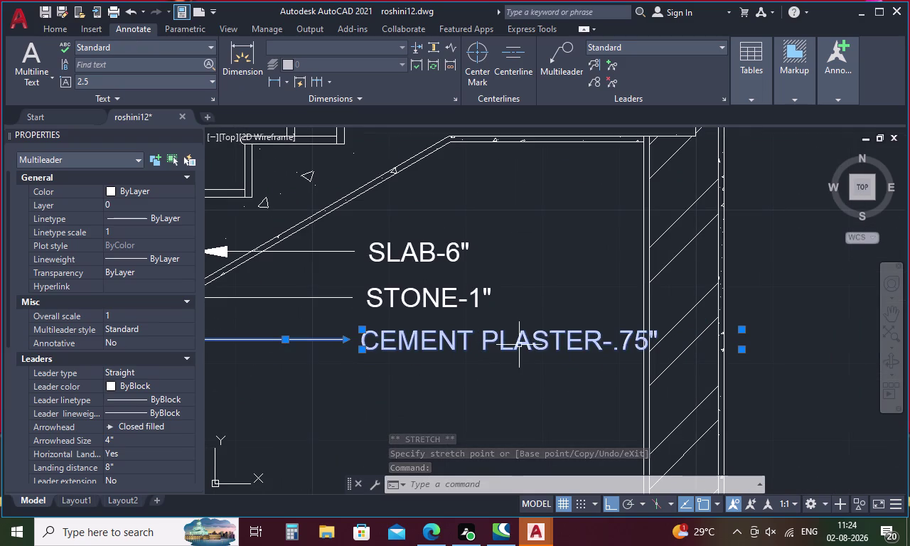
Add another leader arm to the CEMENT PLASTER-.75" callout from the grip menu.
click(285, 343)
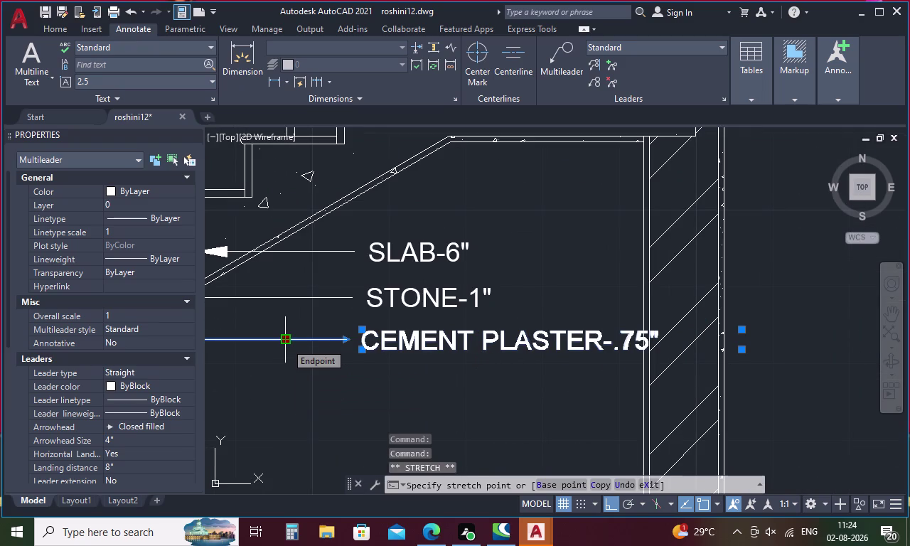
right_click(286, 343)
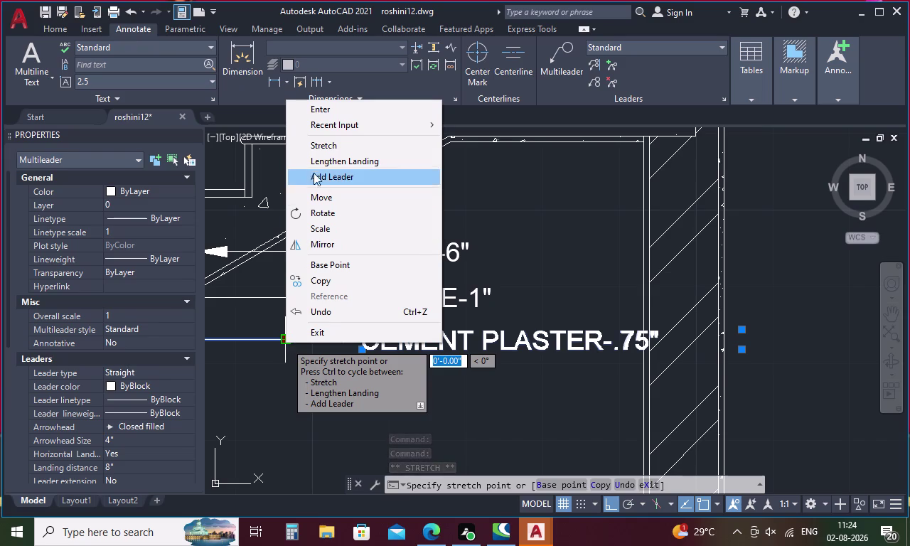
click(323, 145)
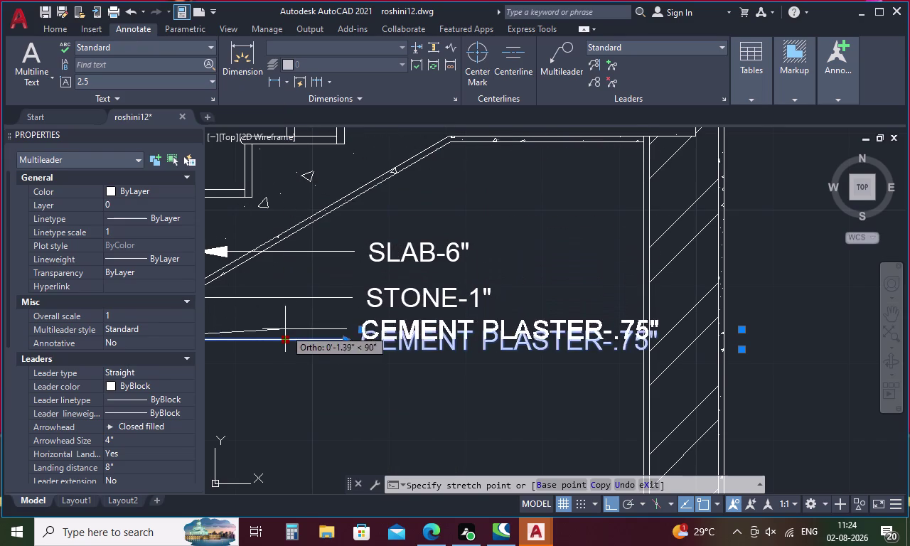
click(282, 339)
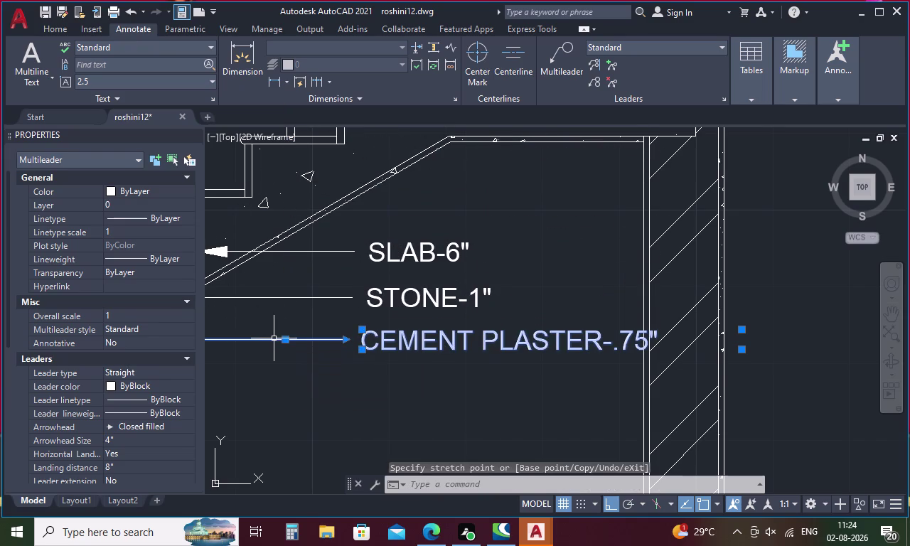
scroll(down, 3)
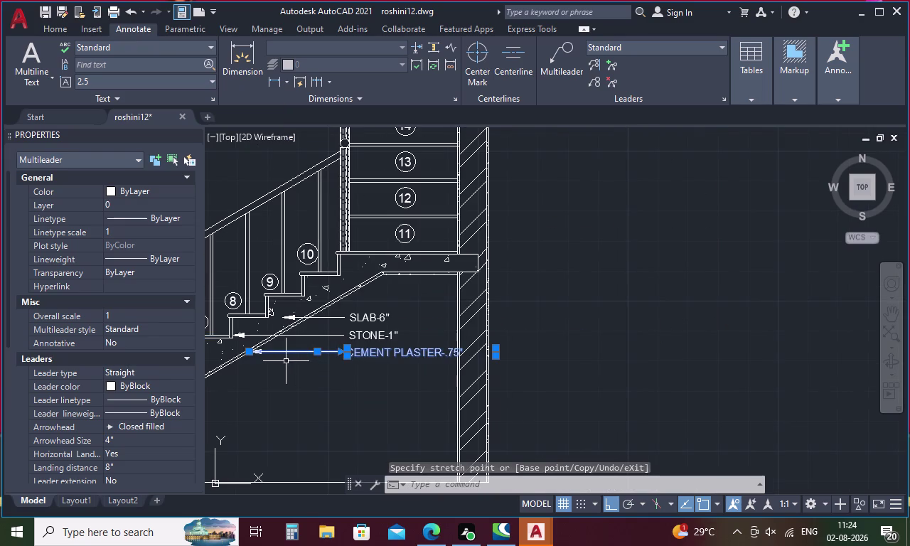
drag(315, 355, 277, 352)
click(276, 353)
scroll(up, 3)
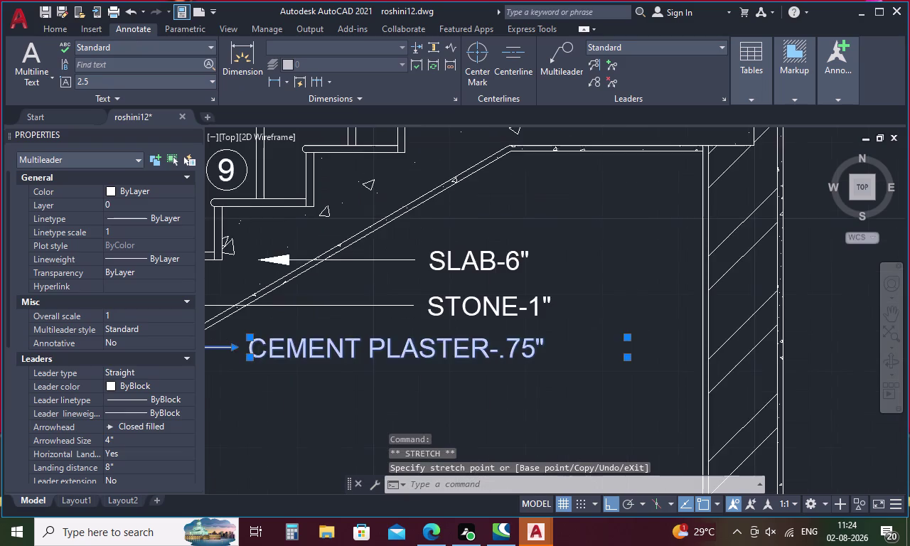
Pull the CEMENT PLASTER leader's arrow end back away from the sloped slab.
scroll(down, 3)
scroll(up, 3)
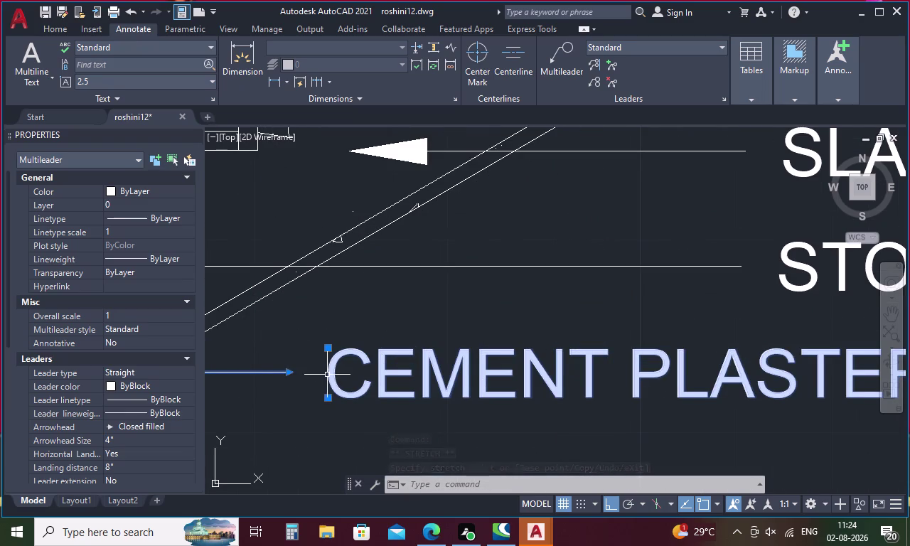
scroll(down, 3)
scroll(up, 3)
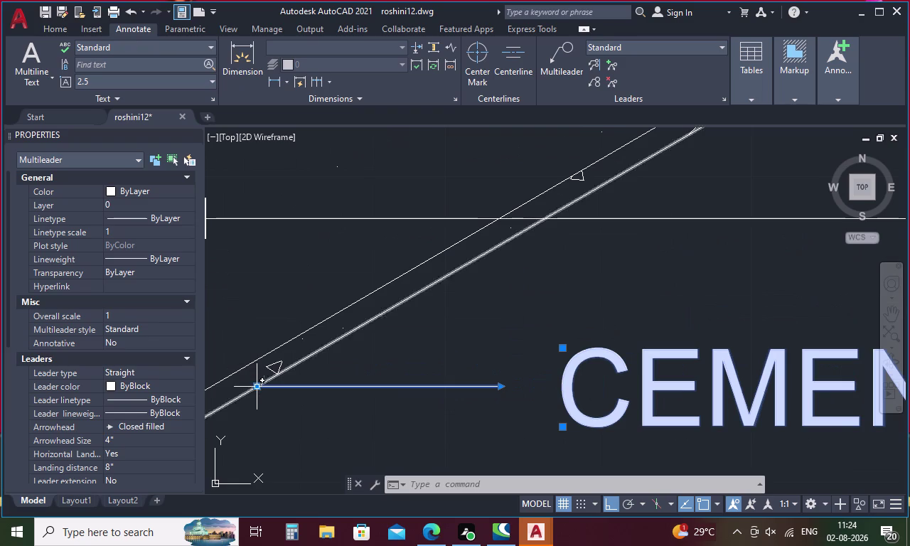
drag(257, 385, 376, 399)
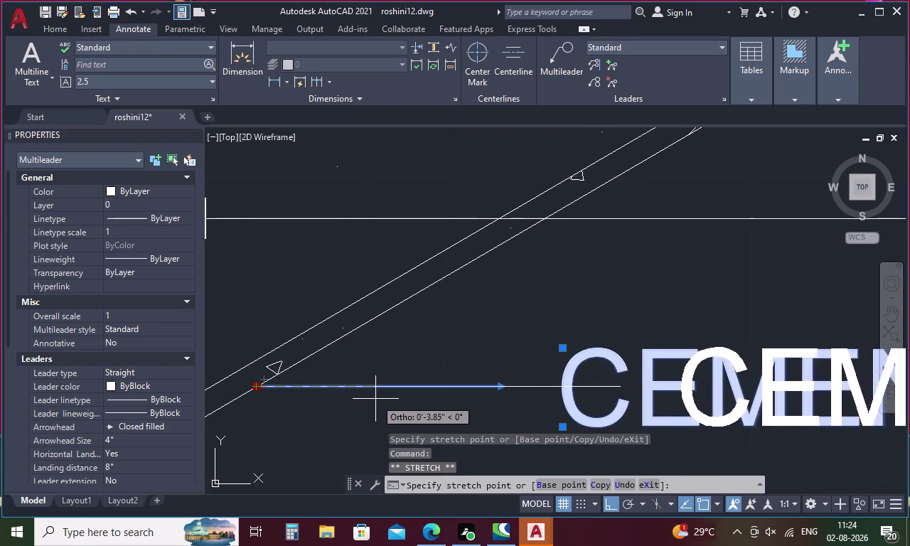
drag(375, 399, 455, 401)
click(455, 401)
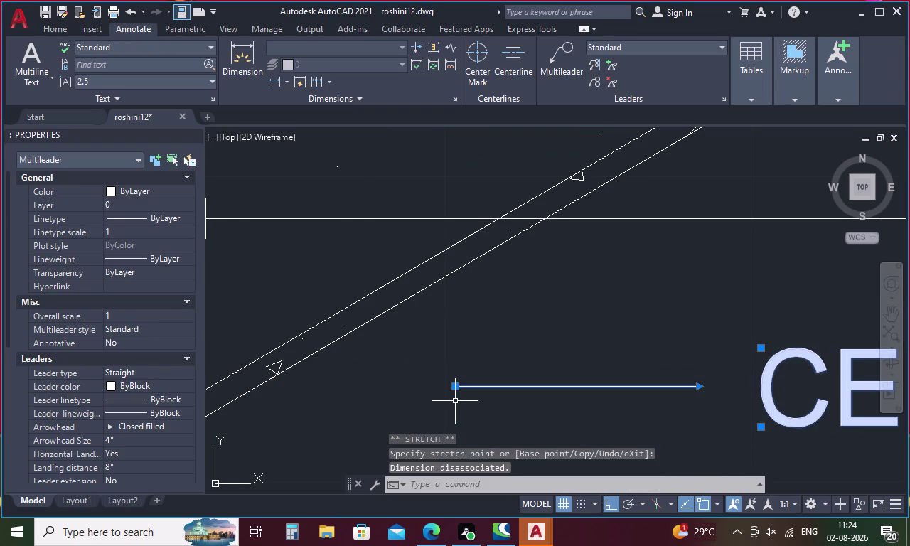
scroll(down, 3)
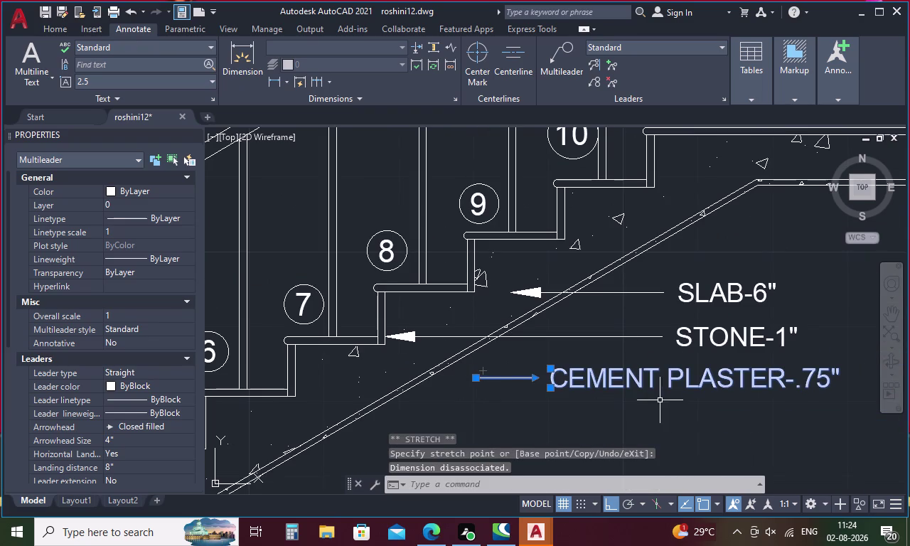
Select the CEMENT PLASTER-.75" callout and delete it.
click(822, 370)
click(763, 383)
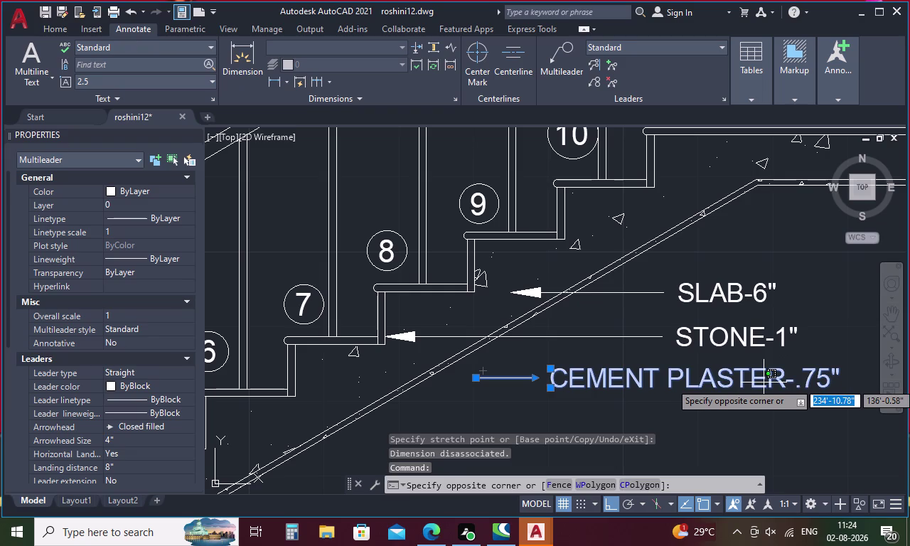
key(Delete)
key(Delete)
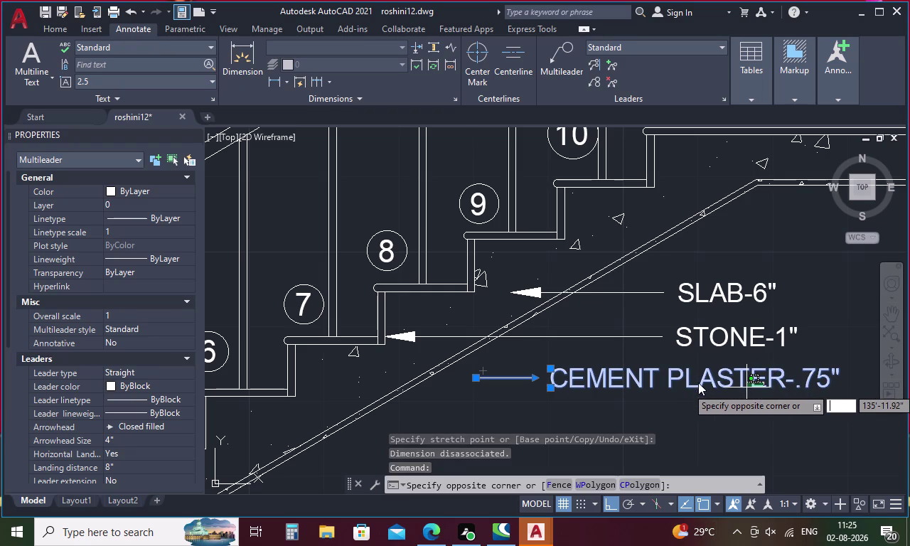
click(701, 375)
click(707, 373)
click(706, 378)
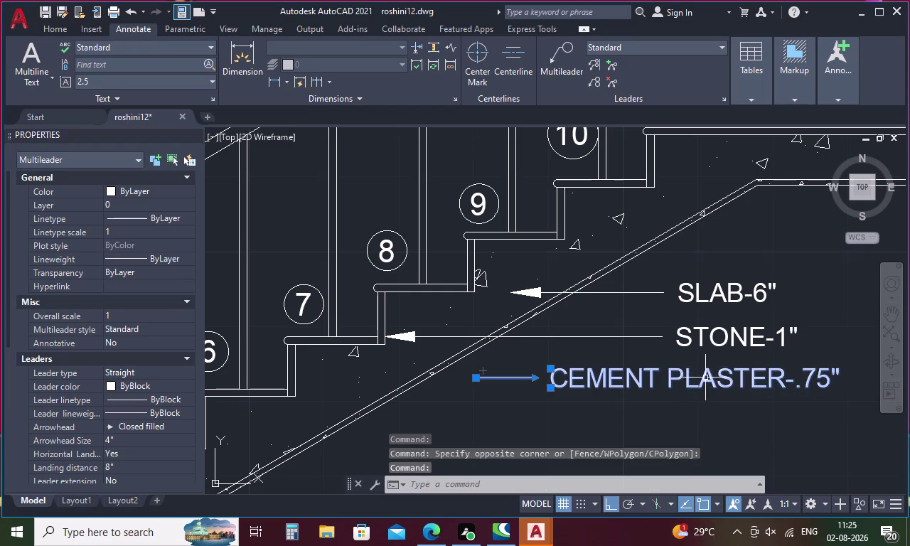
key(Delete)
Start a new multileader with its arrowhead on the sloped slab and a wide text box.
click(564, 69)
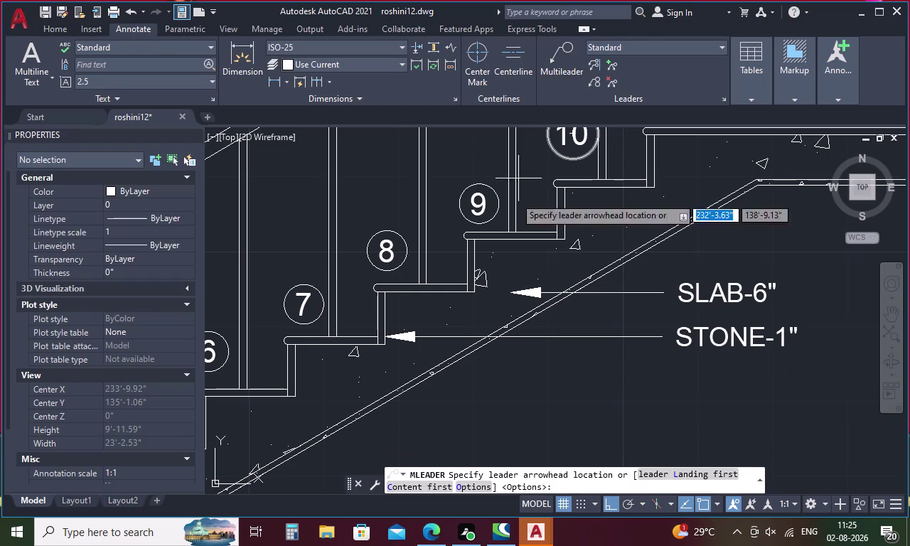
click(407, 390)
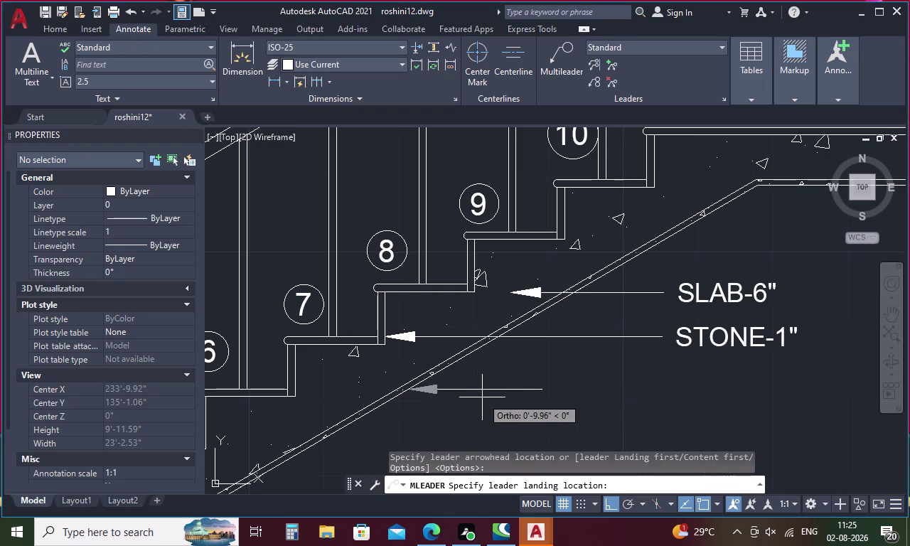
click(484, 398)
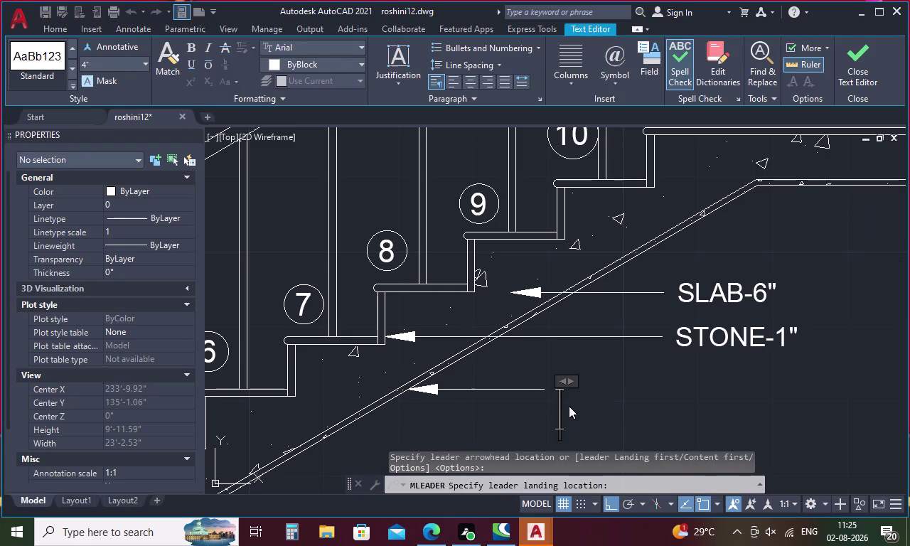
drag(572, 381, 875, 380)
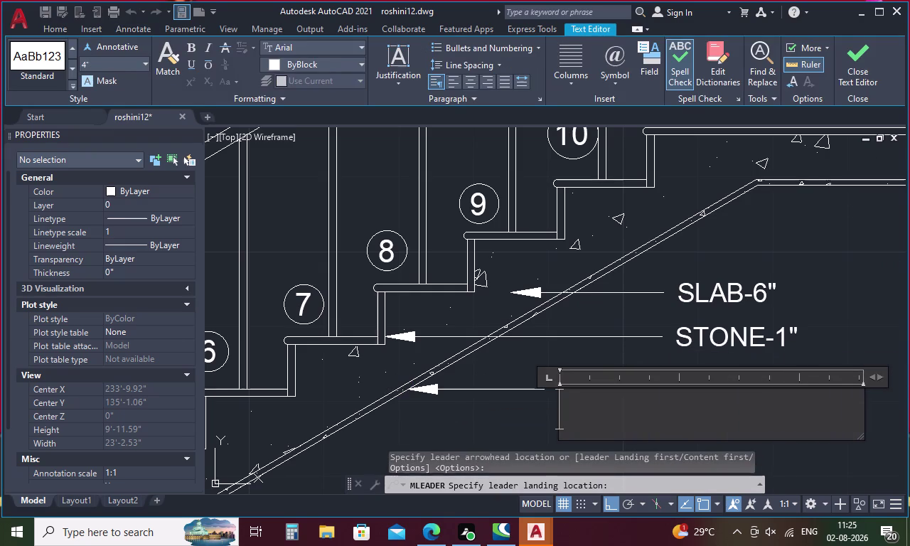
Set text height 2.5, type CEMENT PLASTER-.75, and close the editor.
click(101, 54)
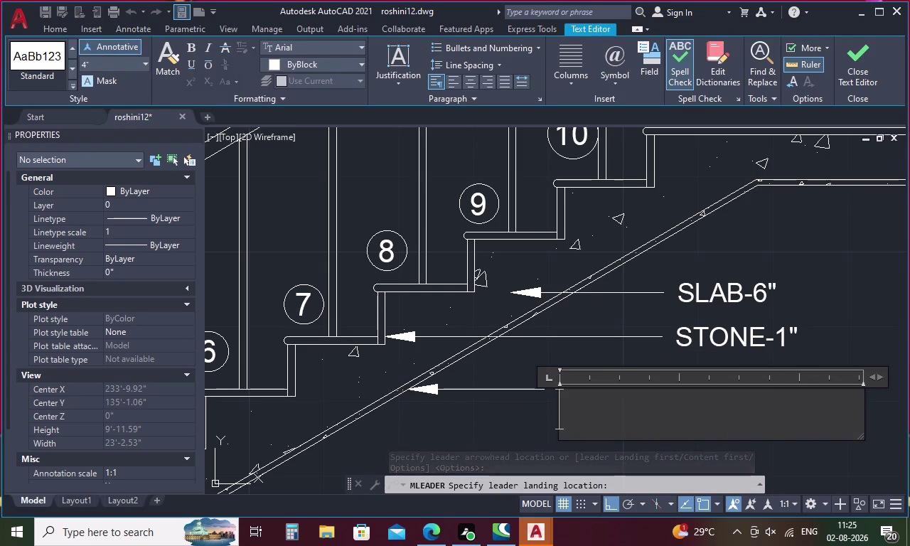
click(95, 64)
key(BackSpace)
text(2.)
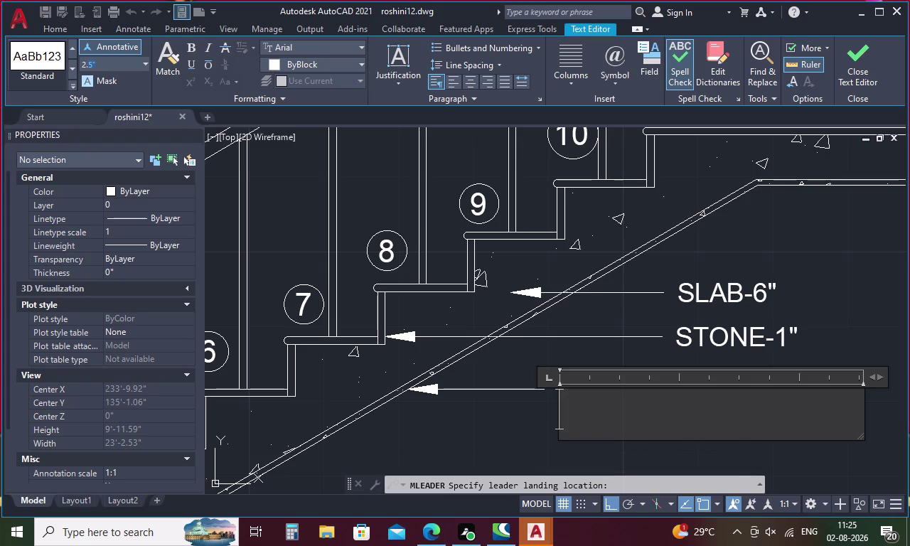
text(5)
key(Return)
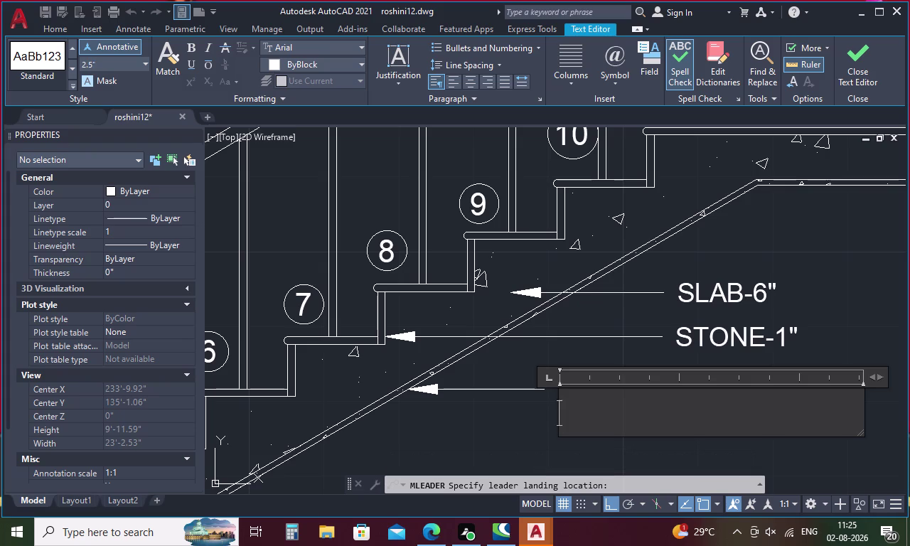
text(CEME)
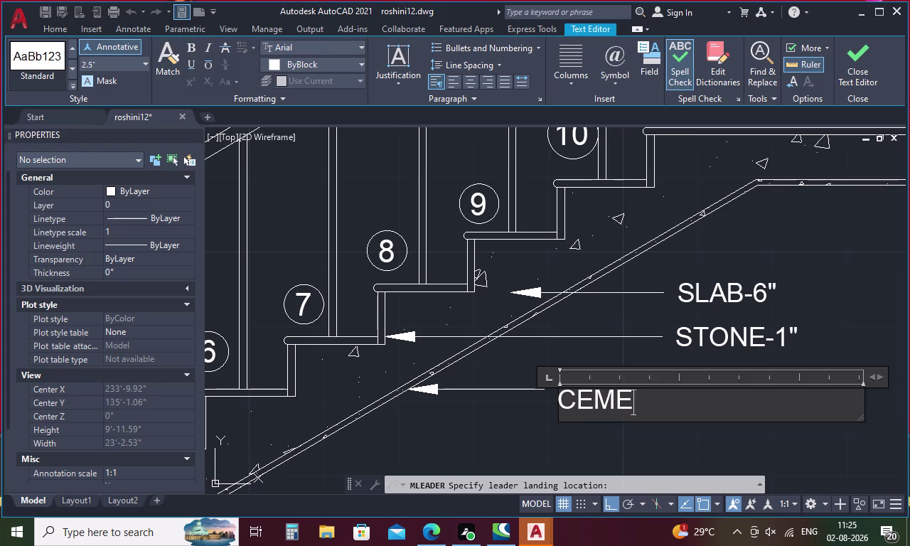
text(NT PLA)
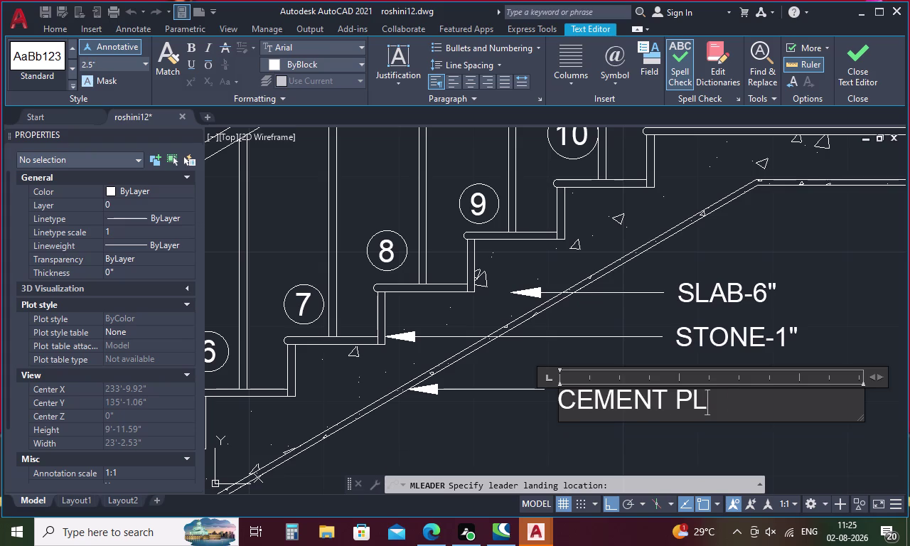
text(STER)
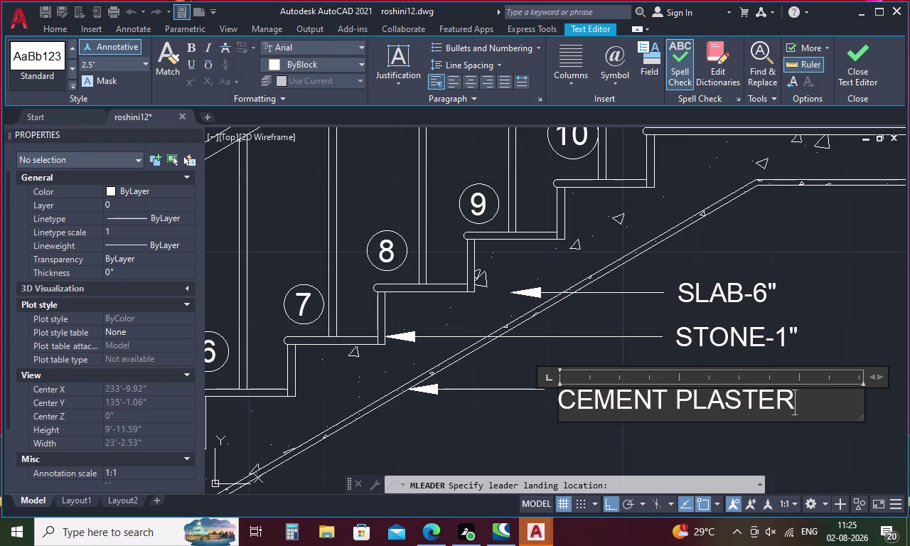
text(-.75)
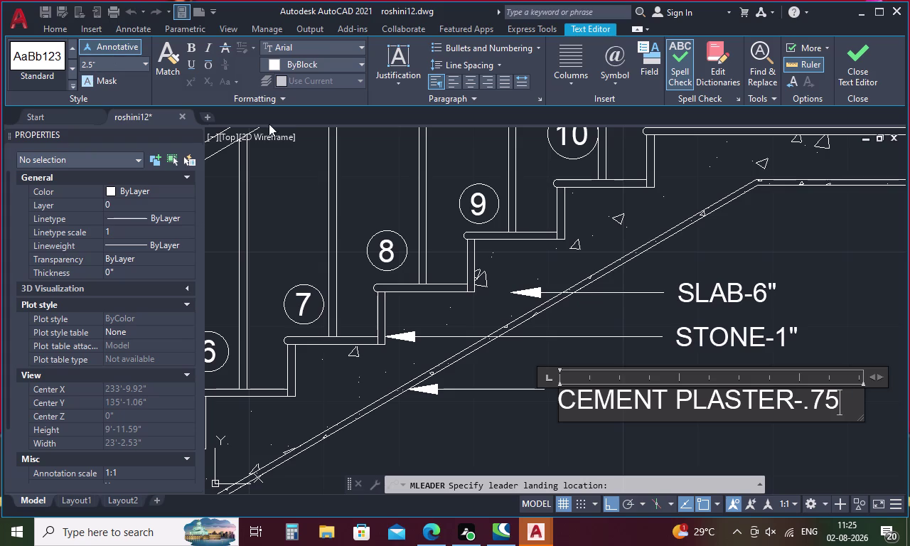
click(365, 175)
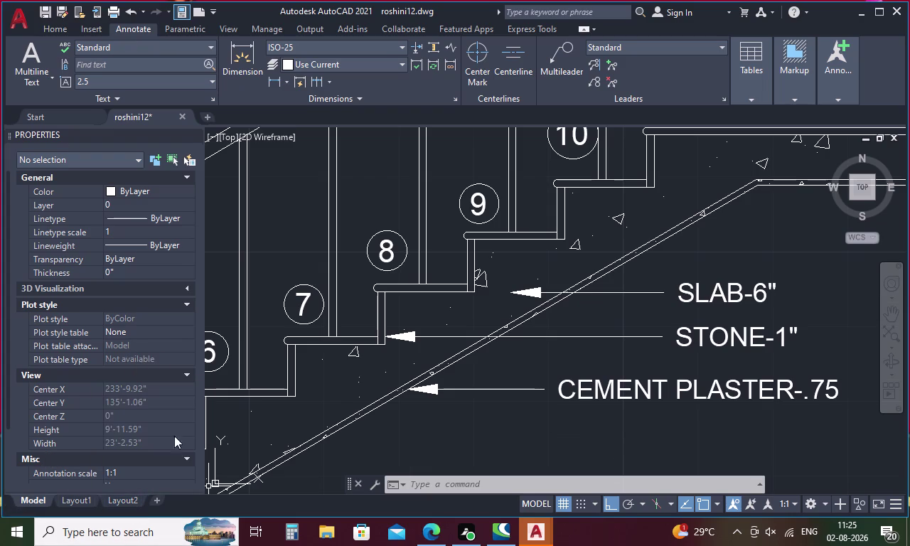
Pan and zoom to stair steps 6–7 and start the MLEADER command.
scroll(down, 3)
scroll(up, 3)
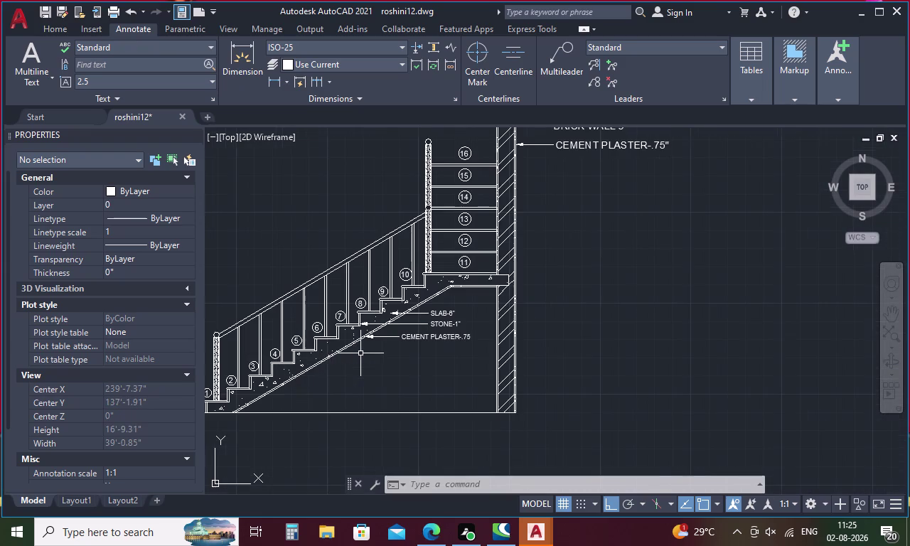
middle_drag(346, 369, 473, 359)
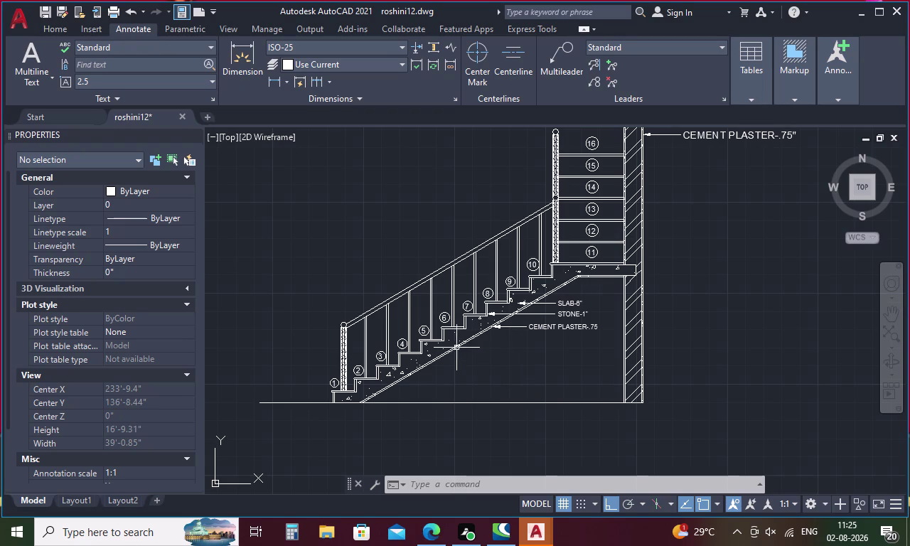
scroll(up, 3)
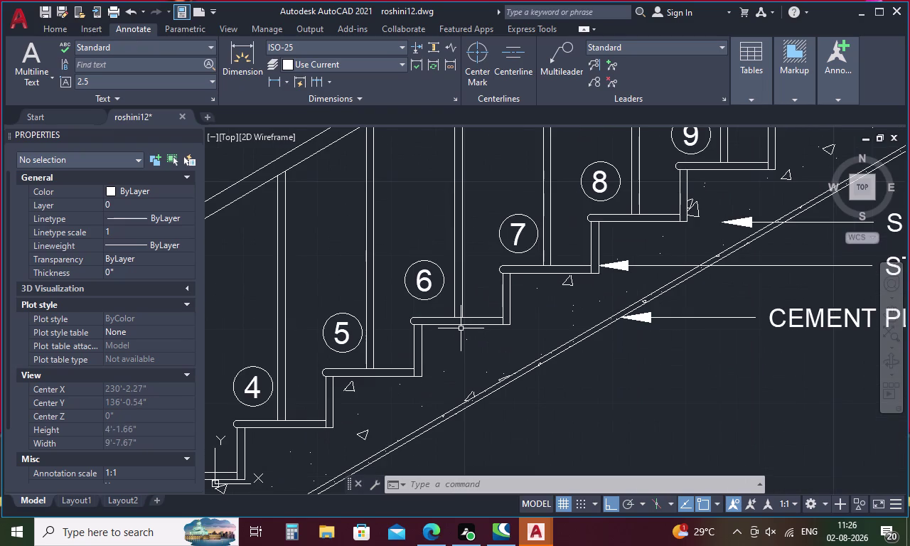
click(547, 62)
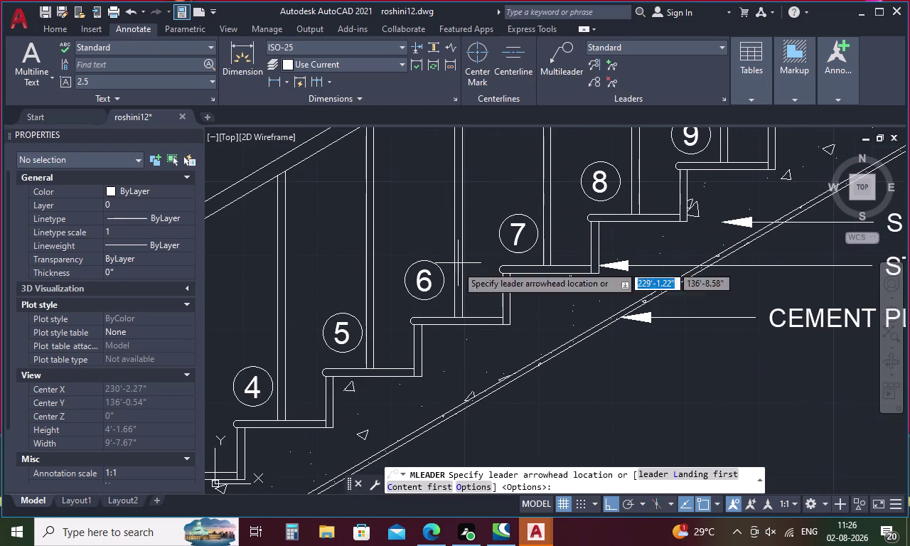
click(459, 321)
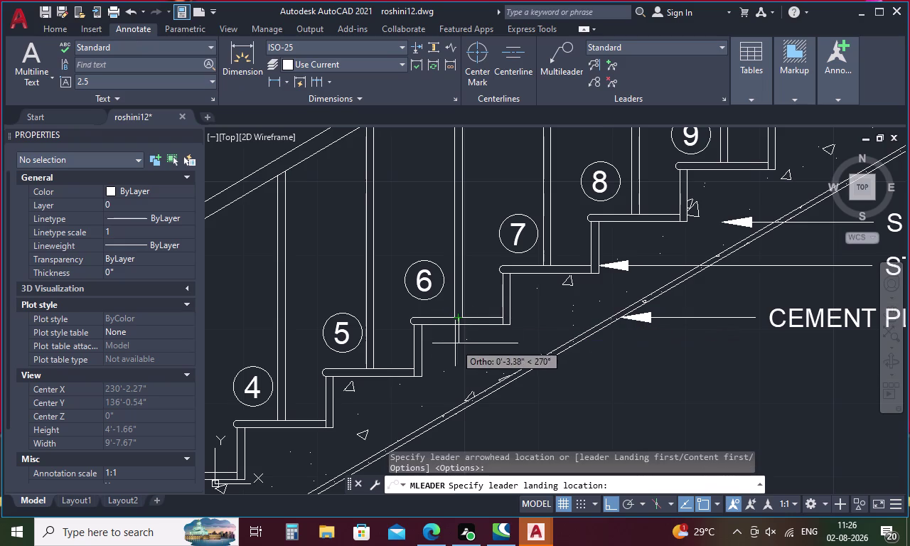
click(464, 371)
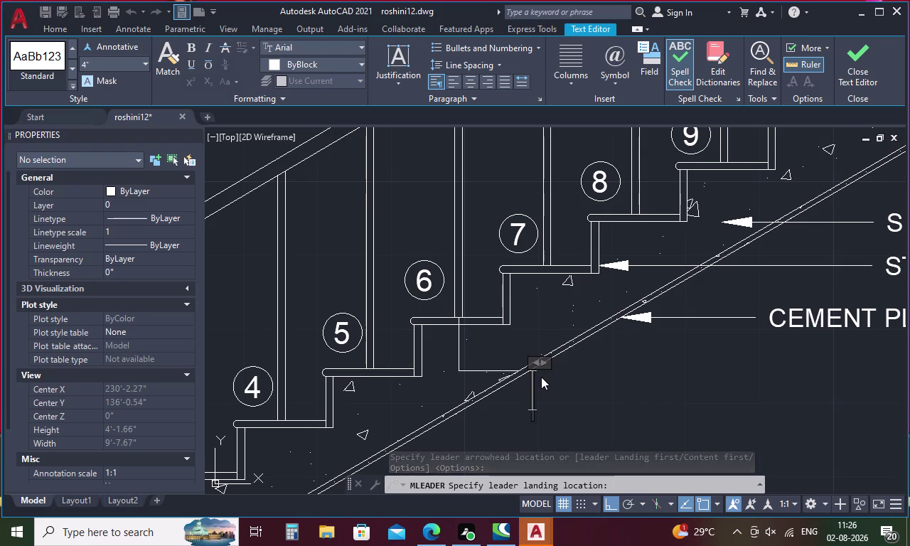
key(Escape)
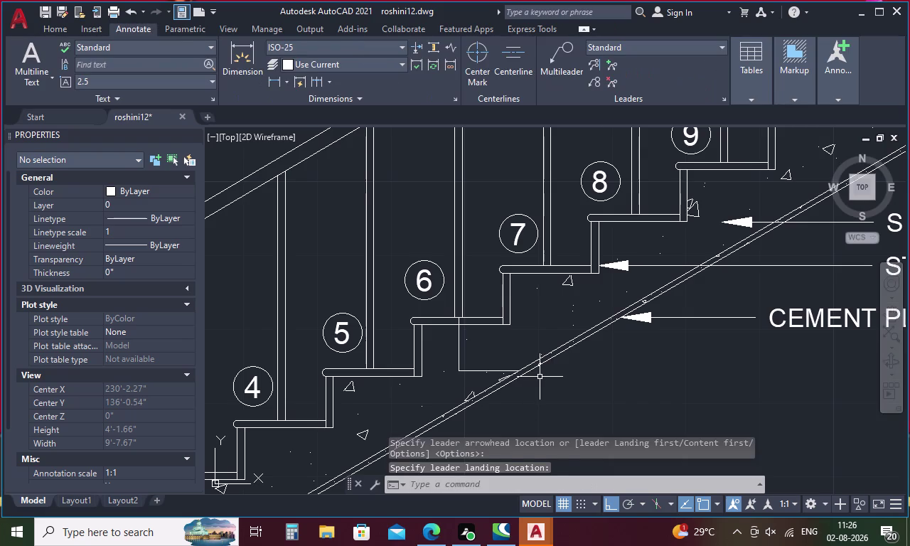
key(ctrl+z)
click(558, 63)
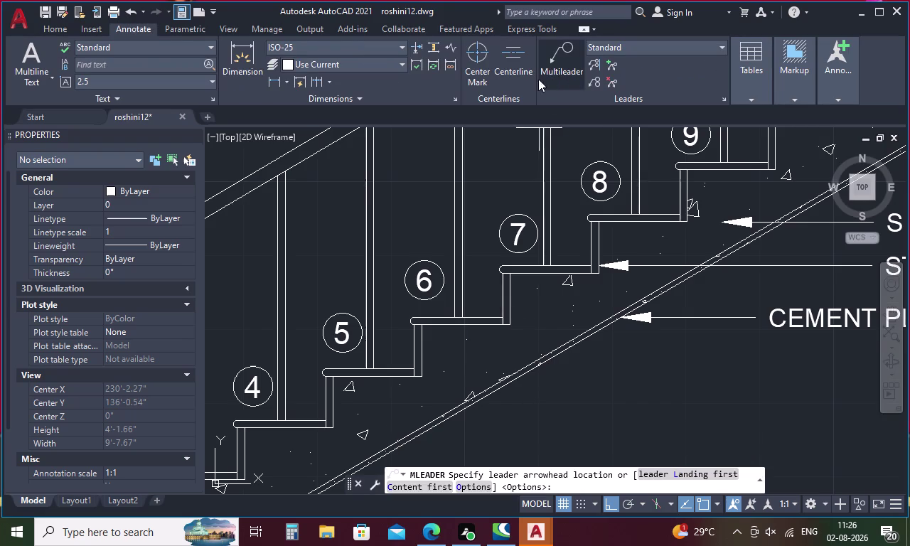
click(470, 324)
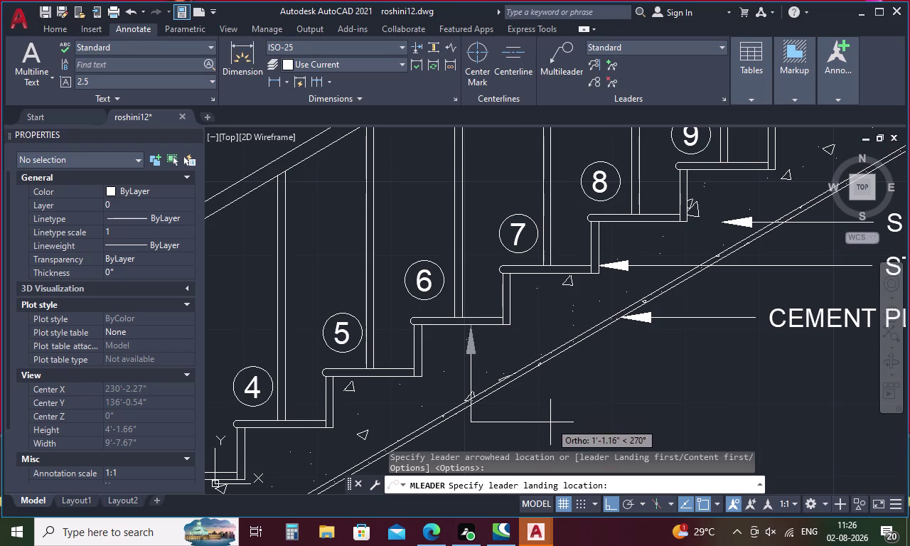
Set the leader landing below step 6's tread, widen the text box, and use 2.5 text height.
click(565, 428)
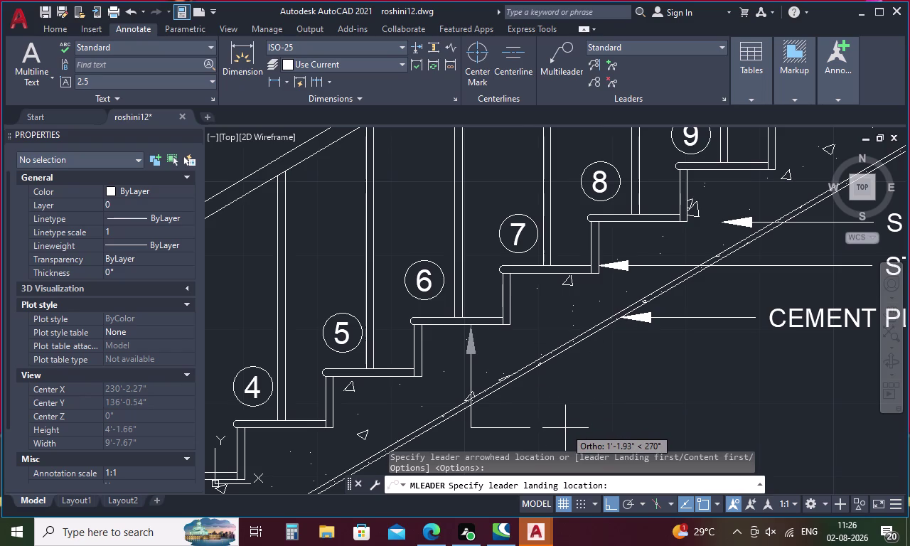
drag(557, 418, 606, 411)
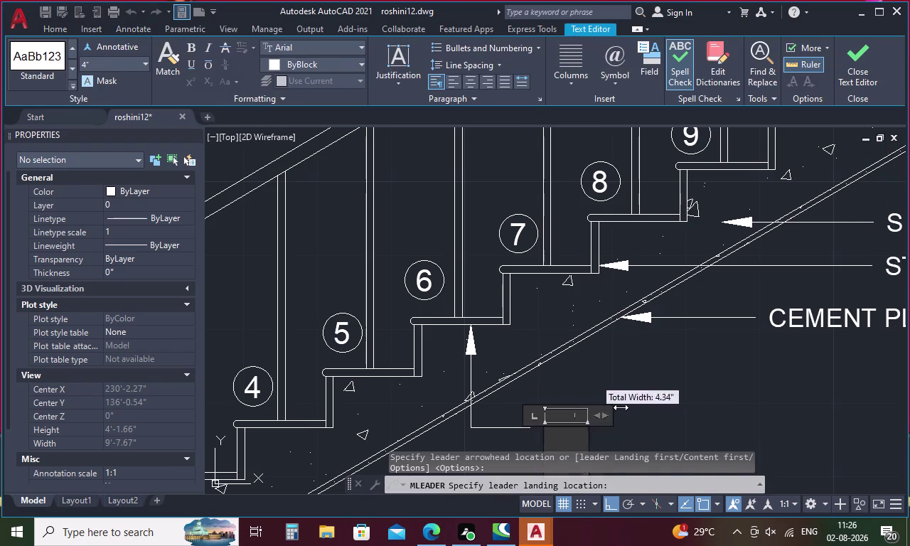
drag(607, 411, 768, 381)
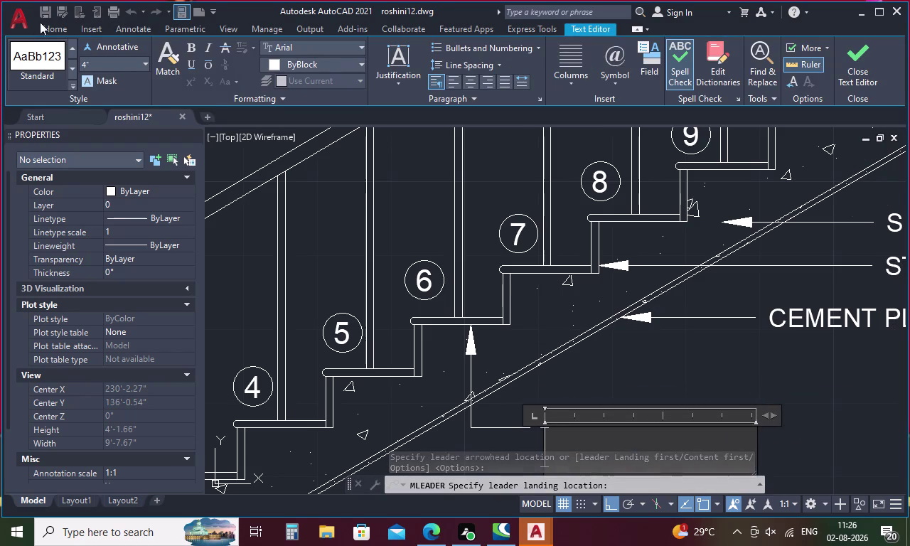
click(104, 61)
key(BackSpace)
text(2)
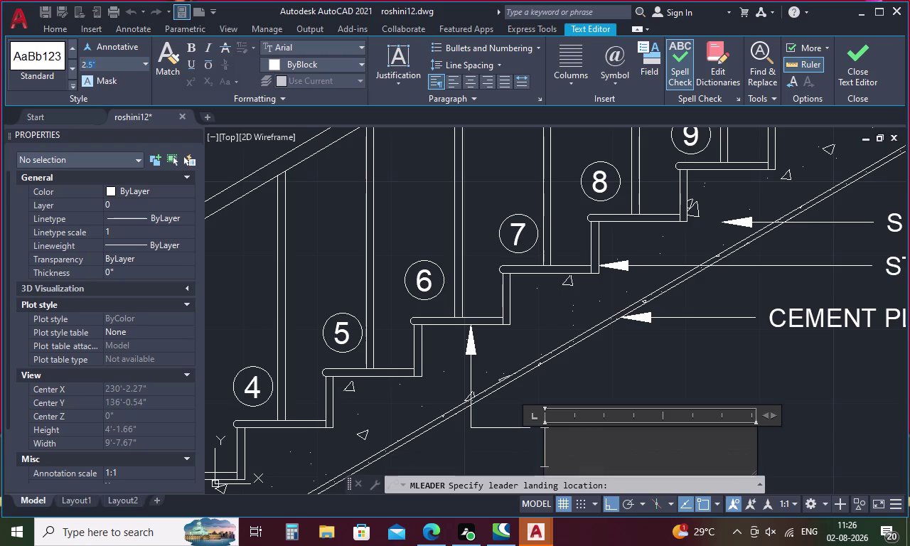
text(.)
key(5)
key(Return)
Enter THREAD-1' as the leader note and finish it.
text(TH)
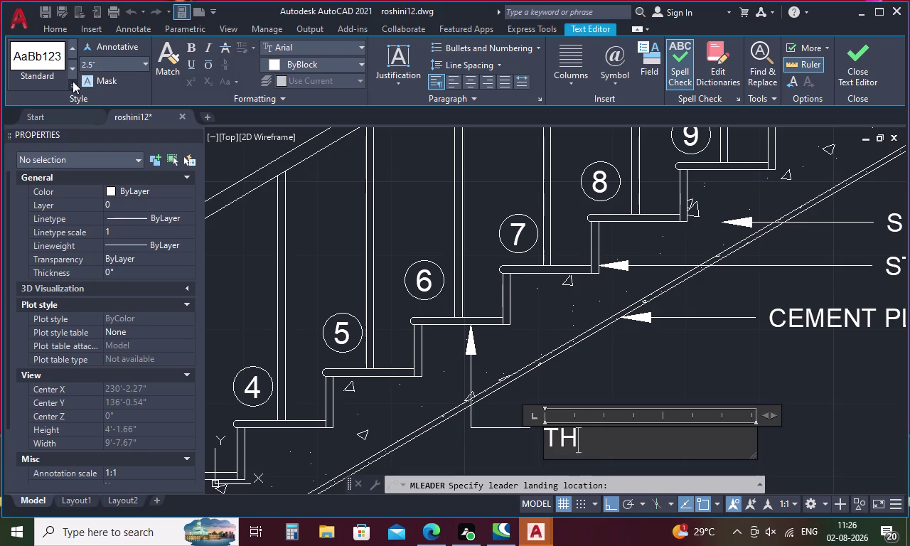
text(RE)
text(AS)
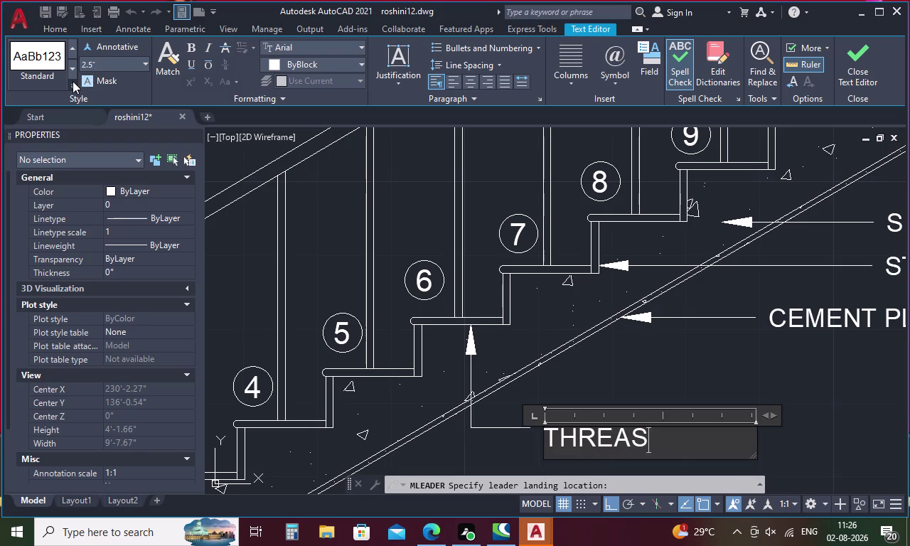
key(BackSpace)
text(D)
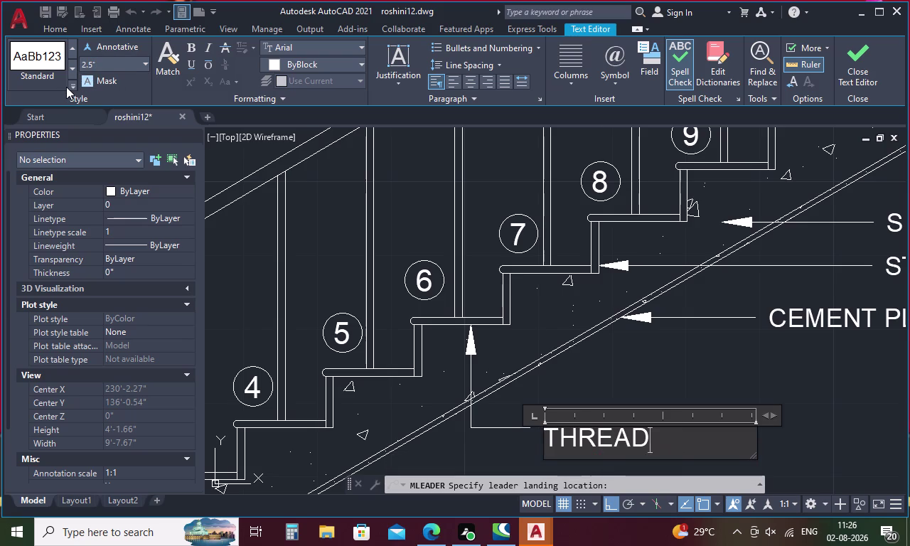
key(space)
key(BackSpace)
key(minus)
key(1)
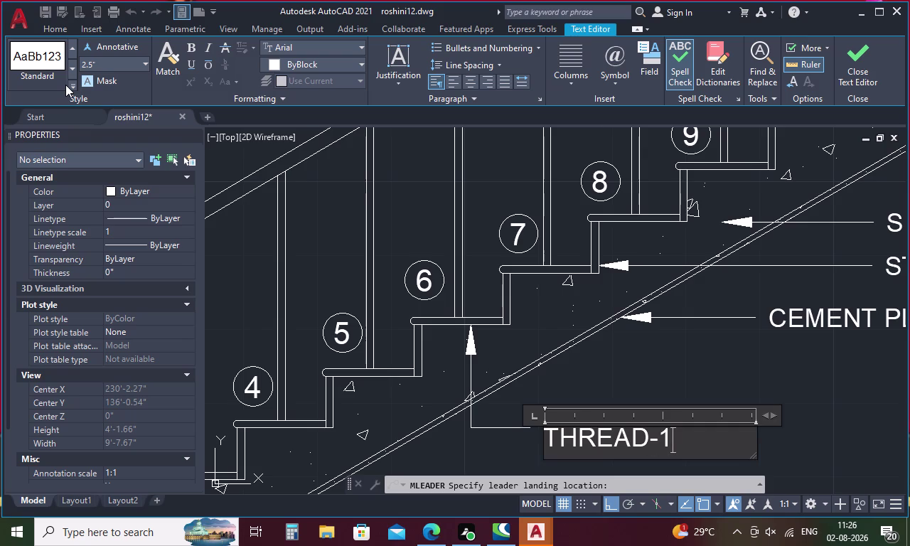
key(apostrophe)
click(404, 234)
scroll(down, 3)
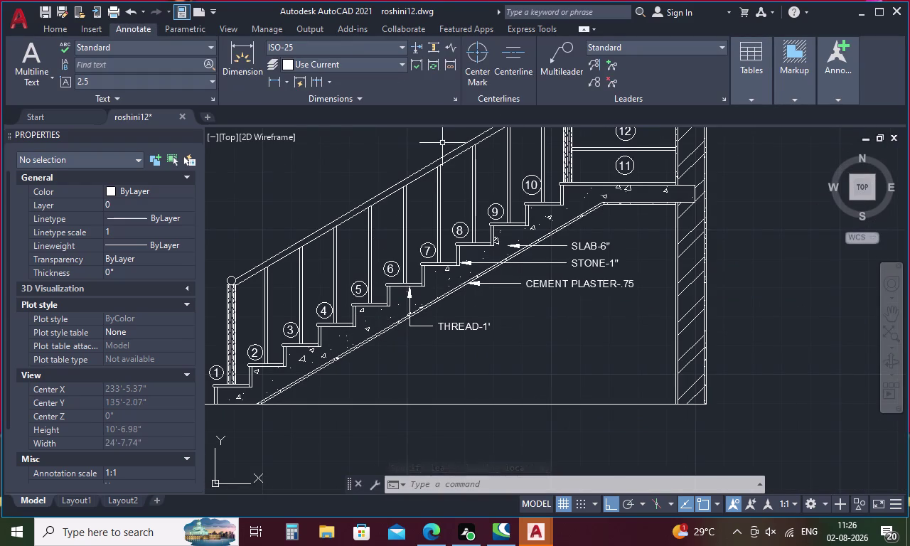
click(553, 50)
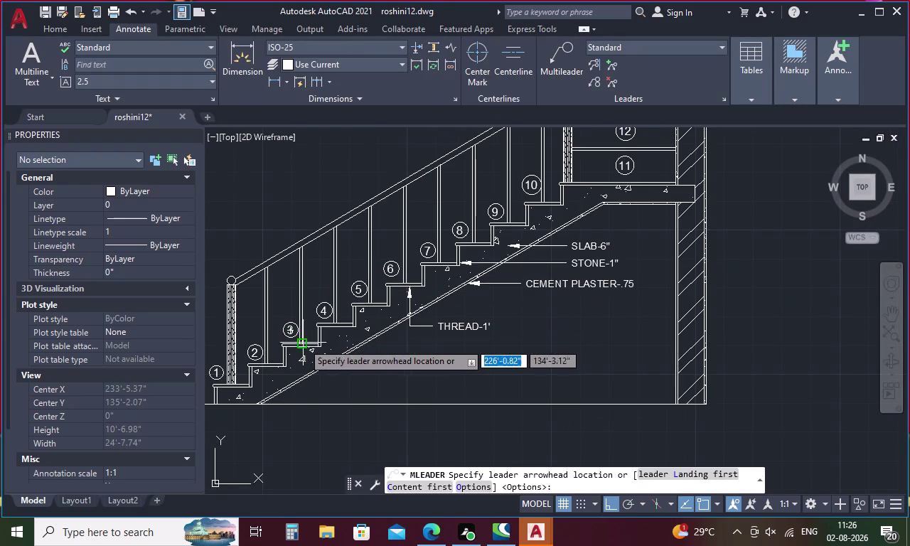
Point a new leader at step 3's tread, widen its text box, and use 2.5 text height.
click(320, 339)
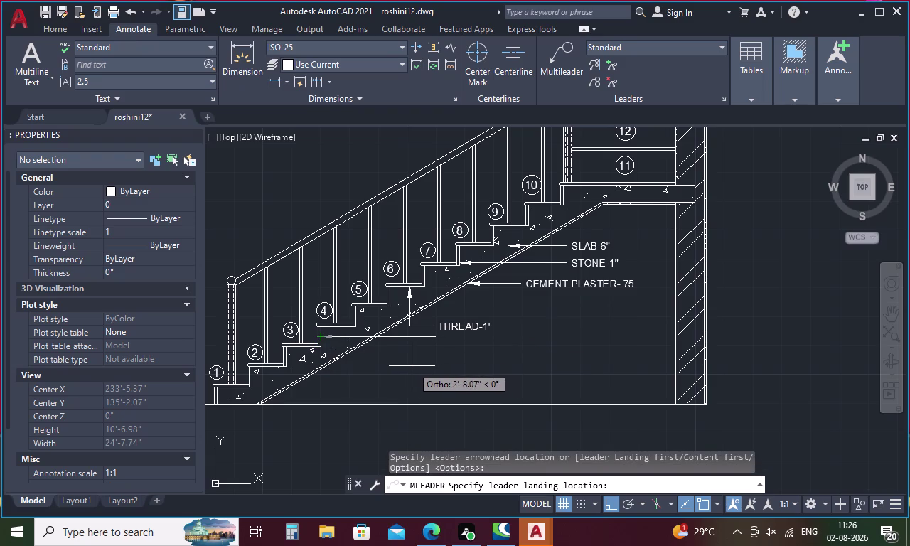
click(409, 366)
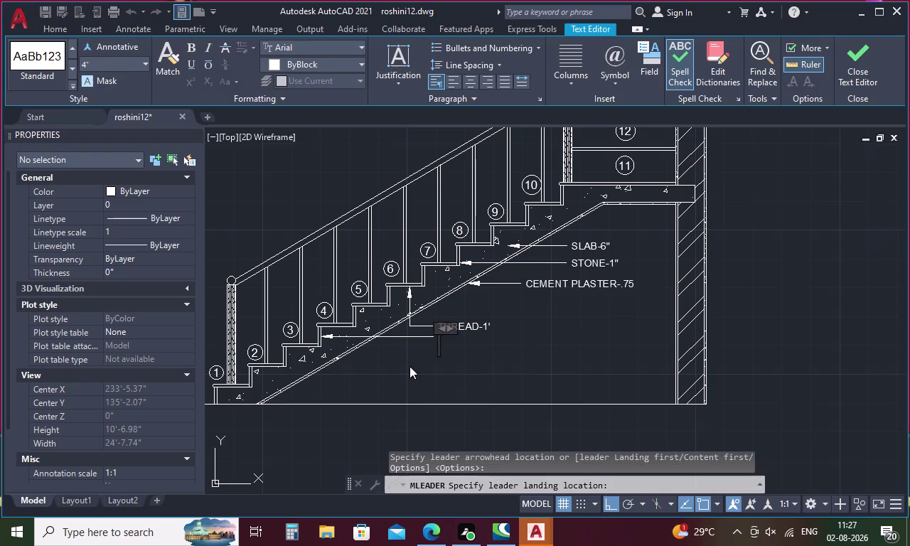
drag(448, 327, 572, 324)
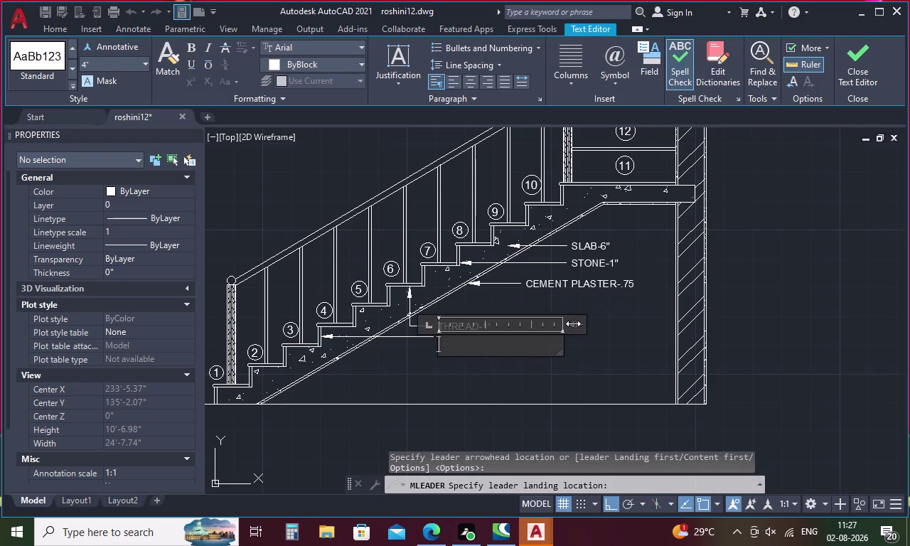
click(91, 57)
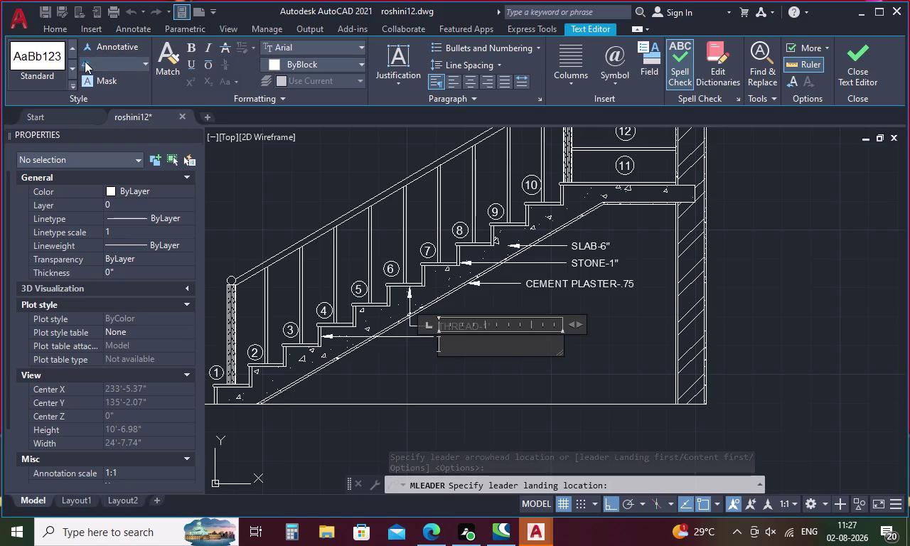
key(BackSpace)
key(2)
key(period)
key(5)
key(Return)
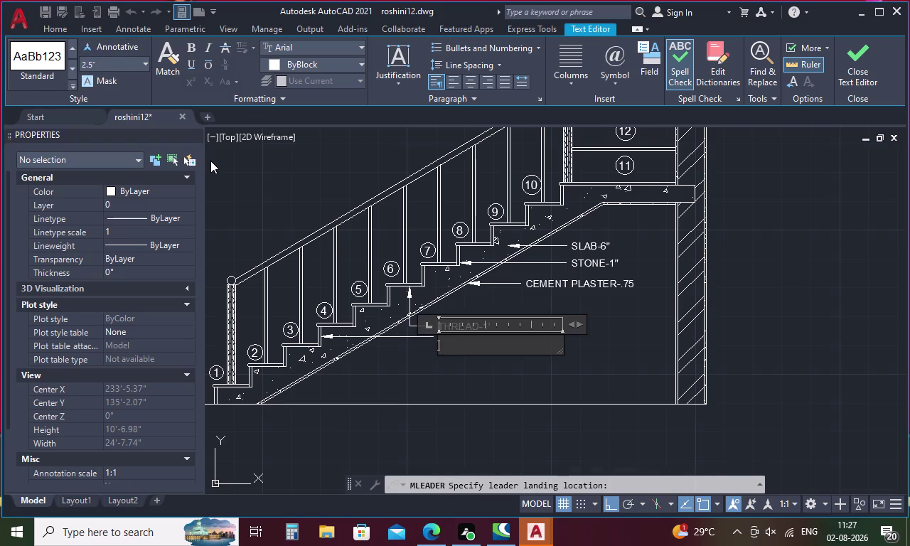
Enter RISER-7" as the leader note and finish it.
text(RI)
text(SE)
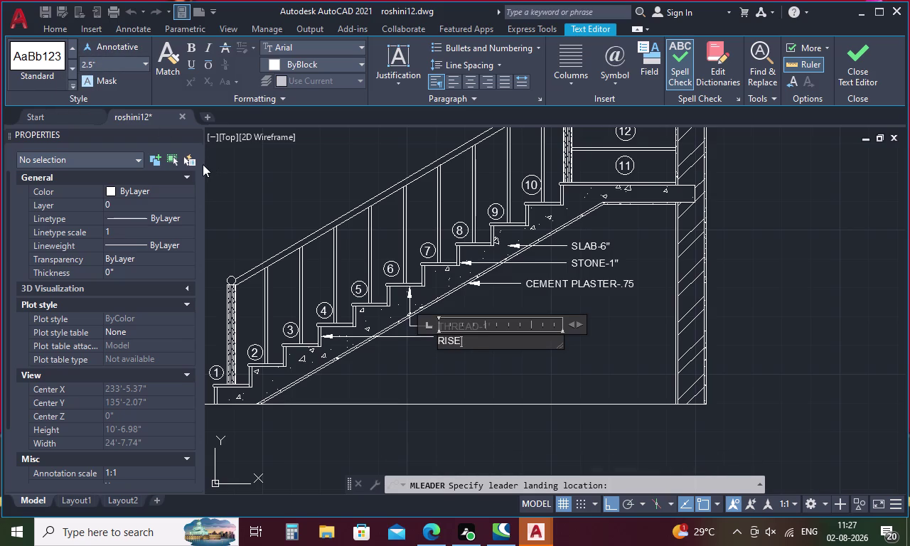
text(ER)
key(BackSpace)
key(BackSpace)
key(r)
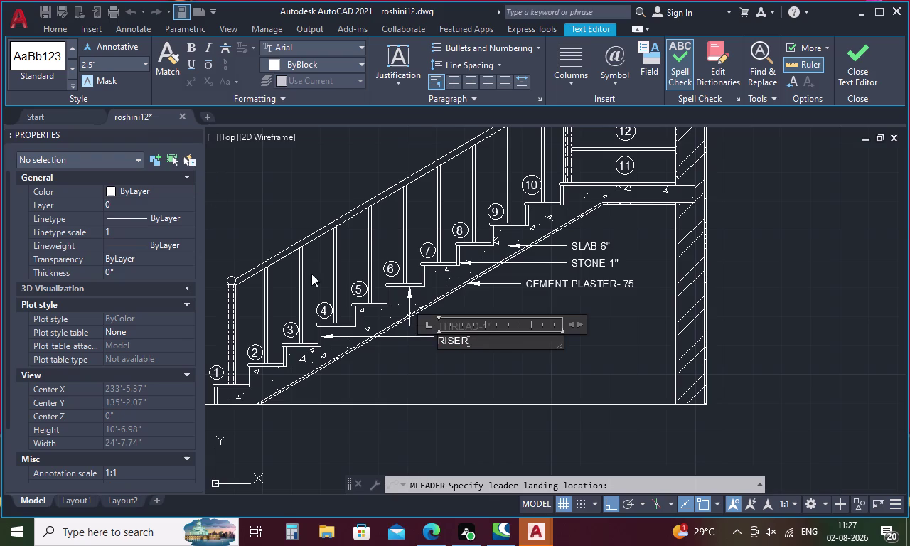
key(minus)
text(7")
click(430, 350)
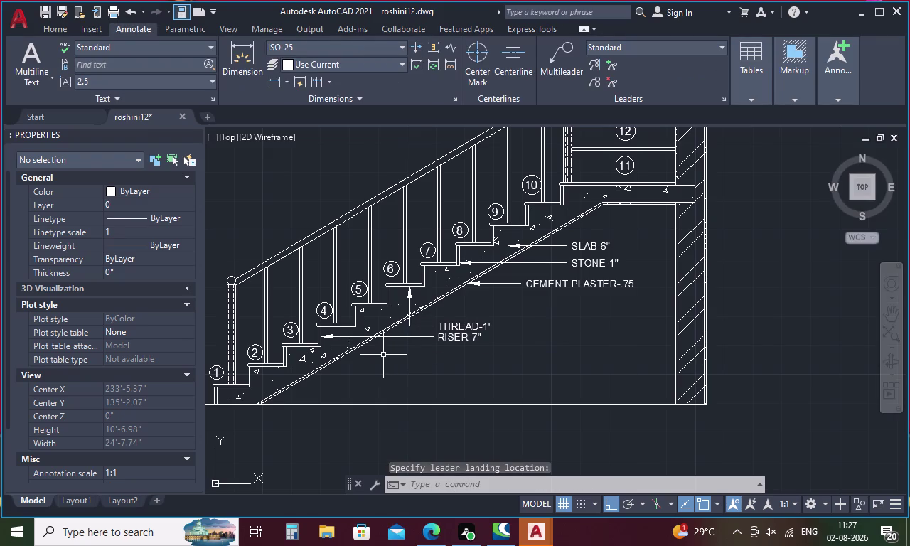
middle_drag(383, 355, 512, 352)
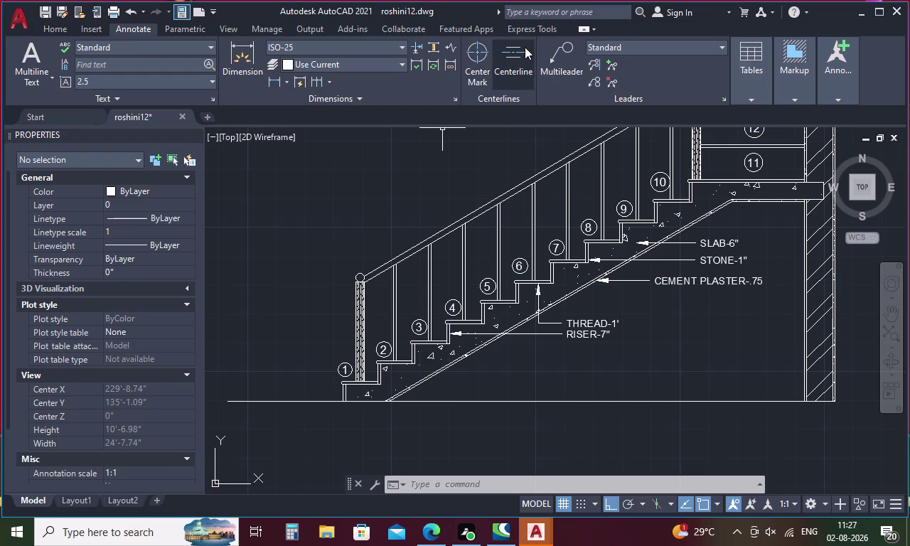
click(567, 46)
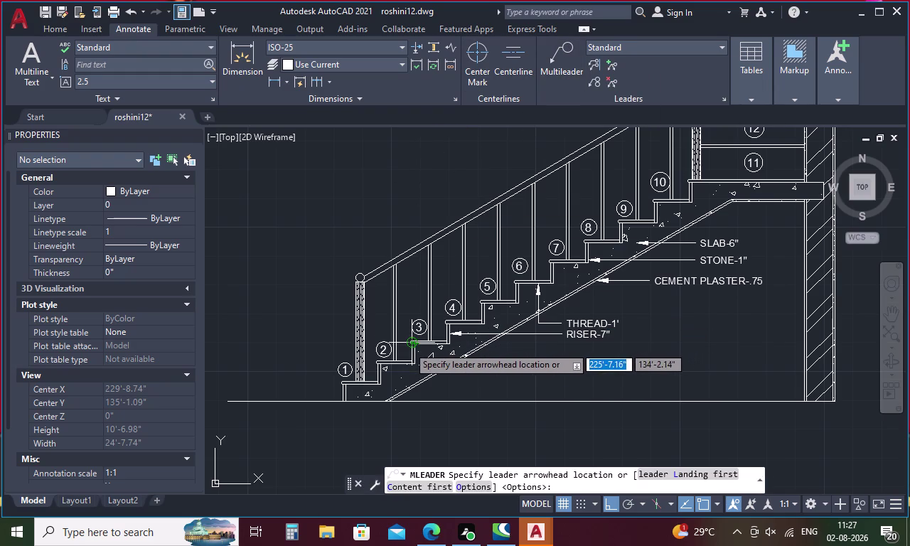
Point a leader at the step nosing with its landing to the left and 2.5 text height.
scroll(up, 3)
click(413, 343)
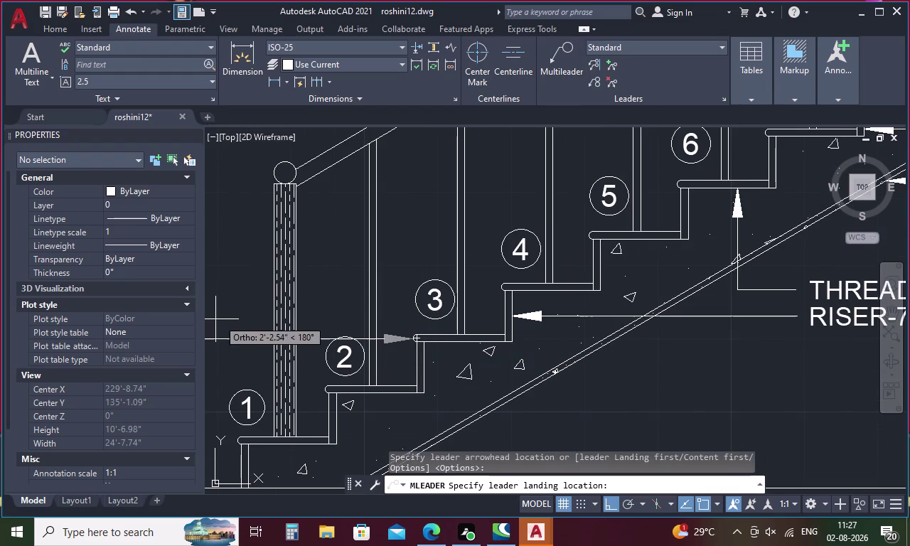
click(220, 315)
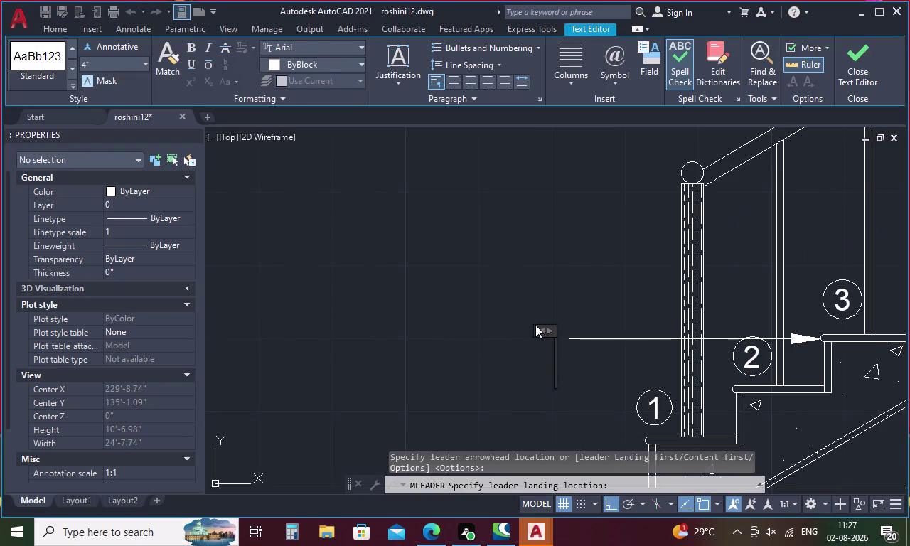
drag(541, 327, 348, 334)
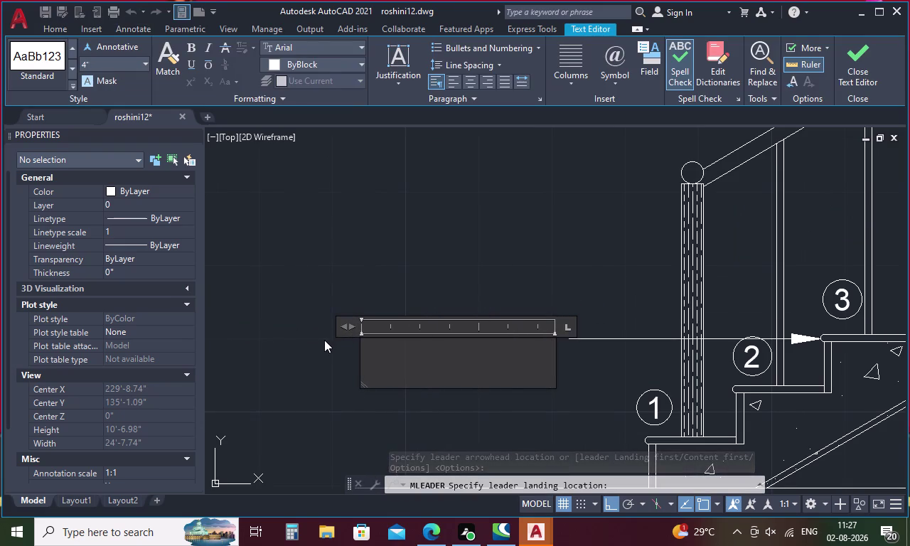
click(100, 64)
key(BackSpace)
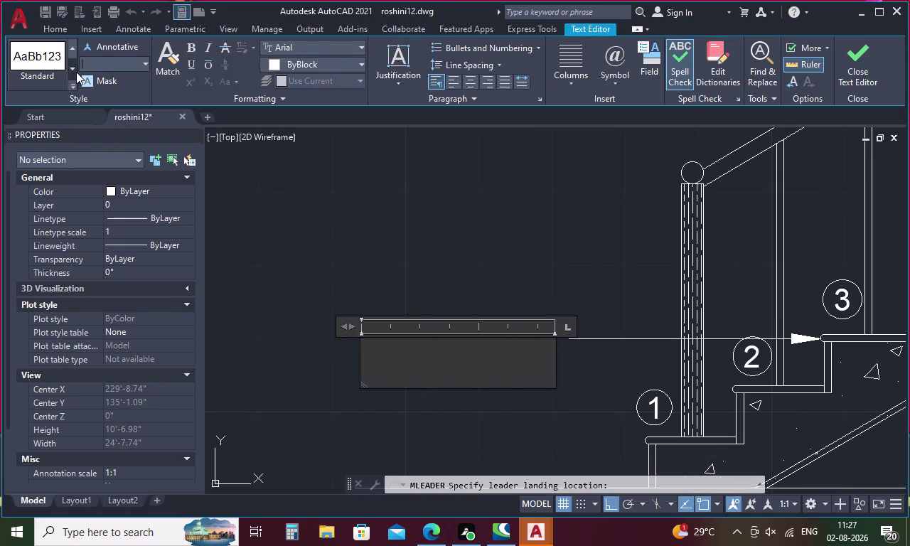
key(2)
key(period)
key(5)
key(Return)
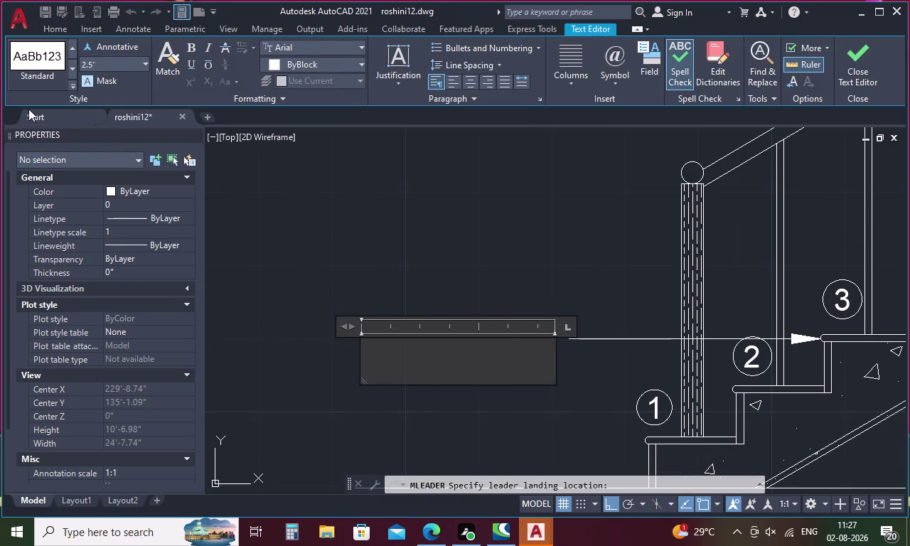
Enter NOSING-1" as the label text and finish the note.
text(NOSI)
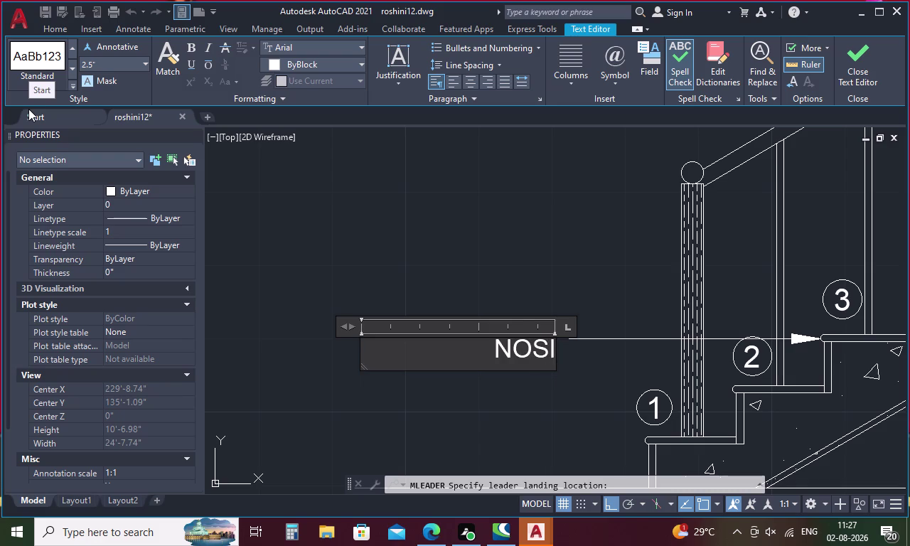
text(NG)
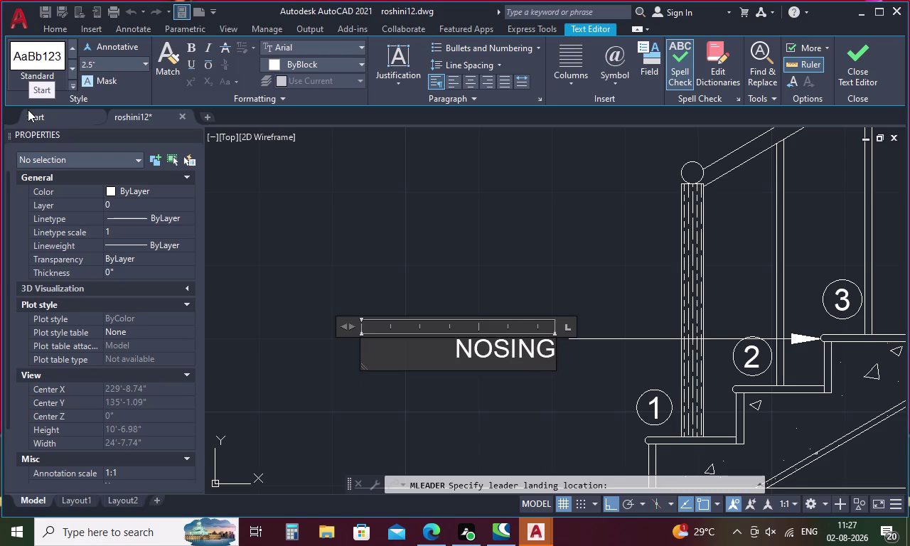
text(-1)
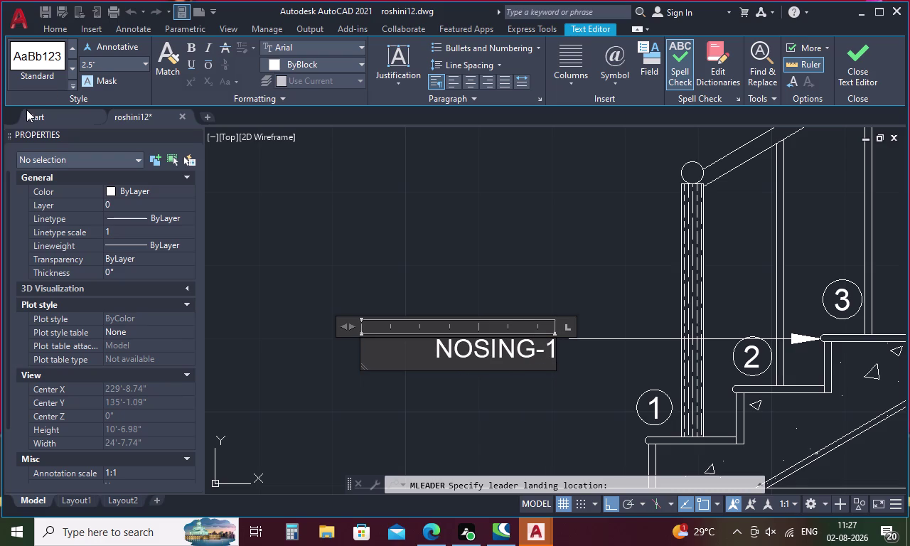
key(shift+quotedbl)
key(Return)
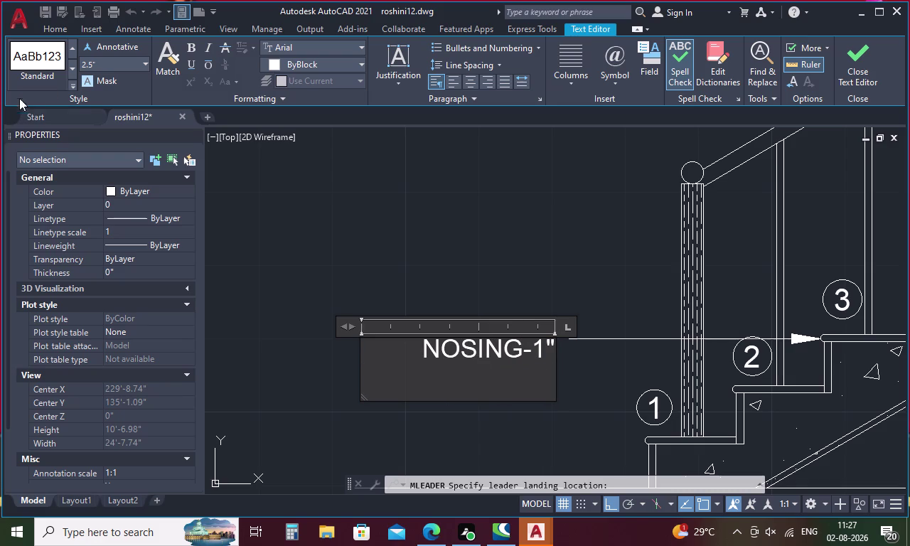
click(308, 242)
scroll(down, 3)
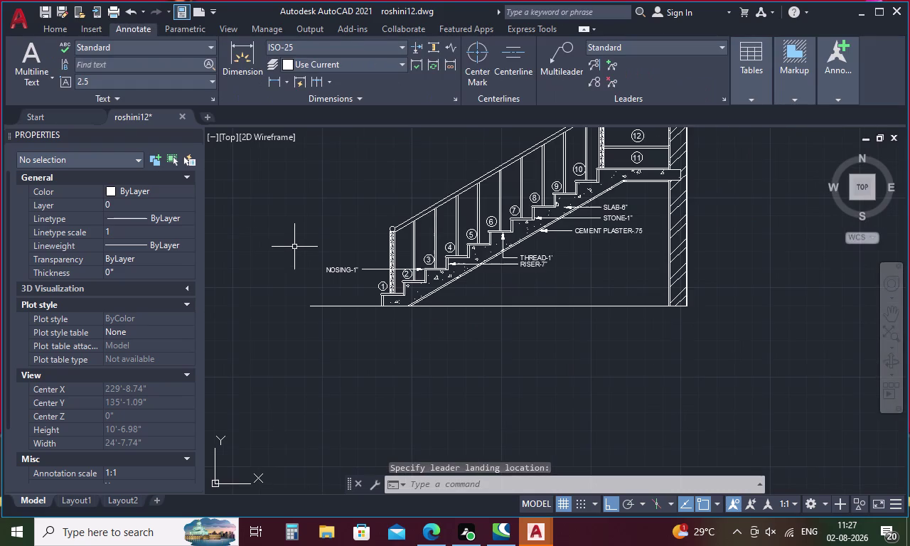
middle_drag(297, 245, 324, 419)
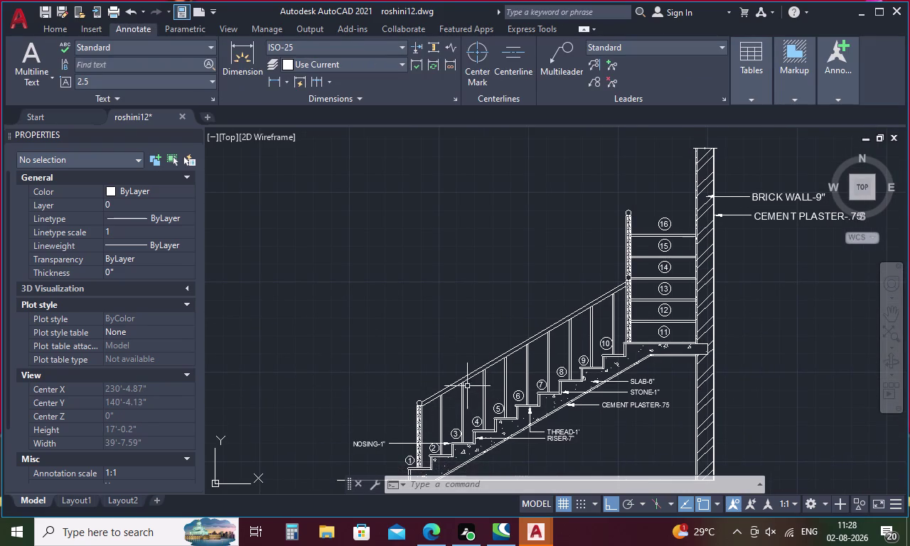
click(562, 69)
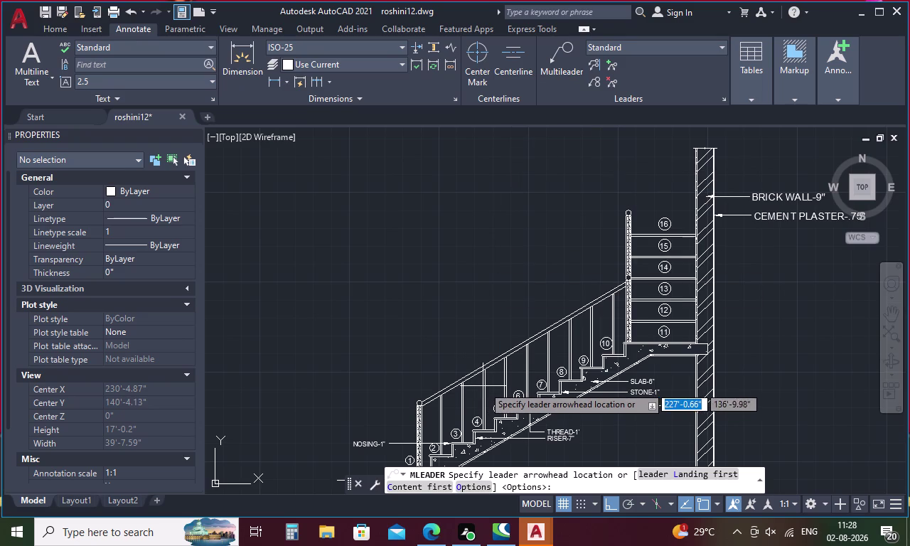
Point a leader at a baluster with its landing to the left and 2.5 text height.
scroll(up, 3)
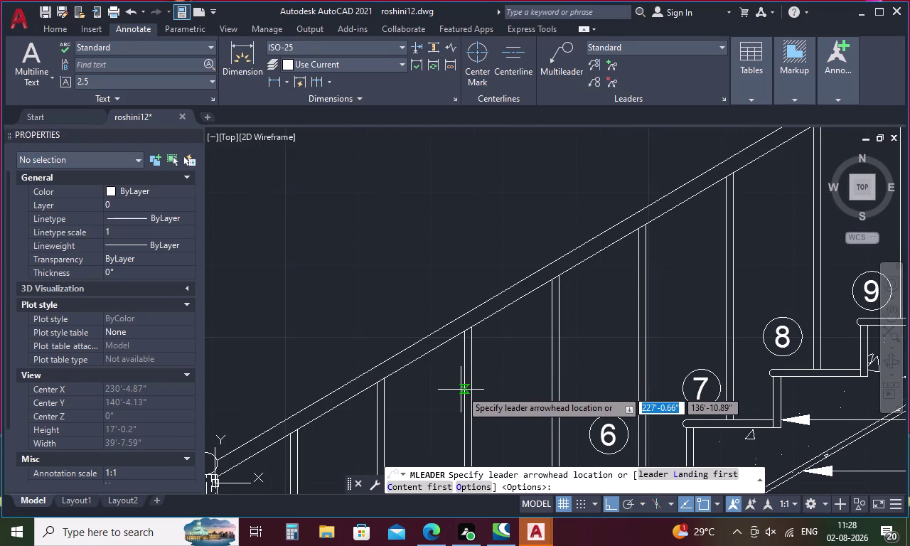
click(464, 385)
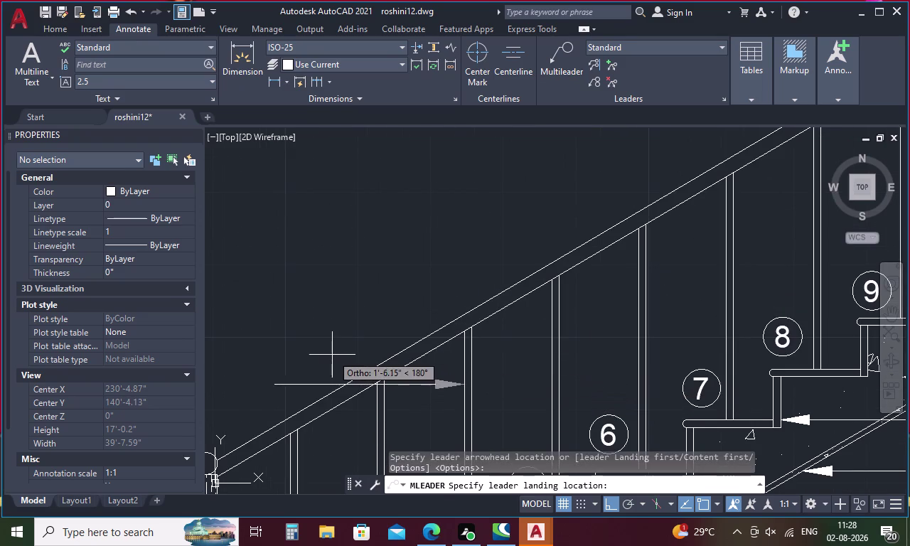
click(332, 355)
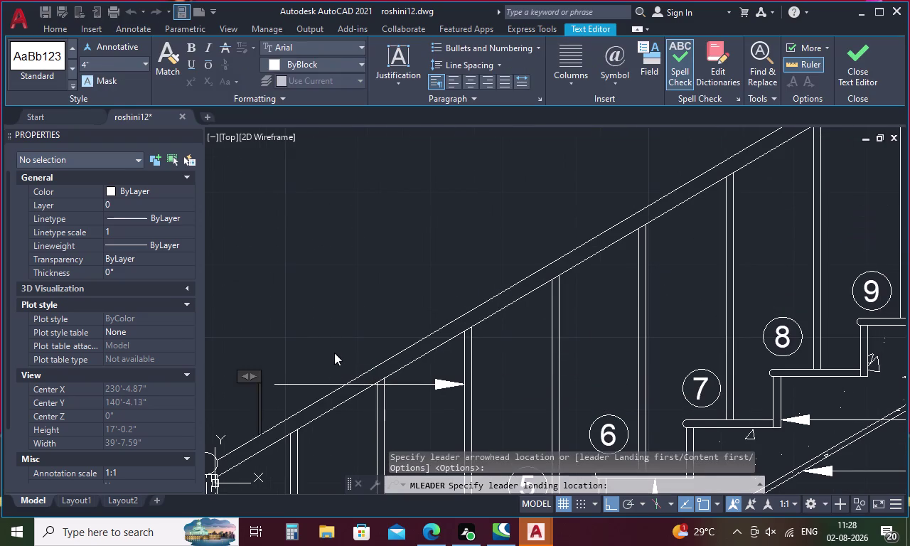
middle_drag(335, 351, 564, 260)
drag(470, 283, 212, 264)
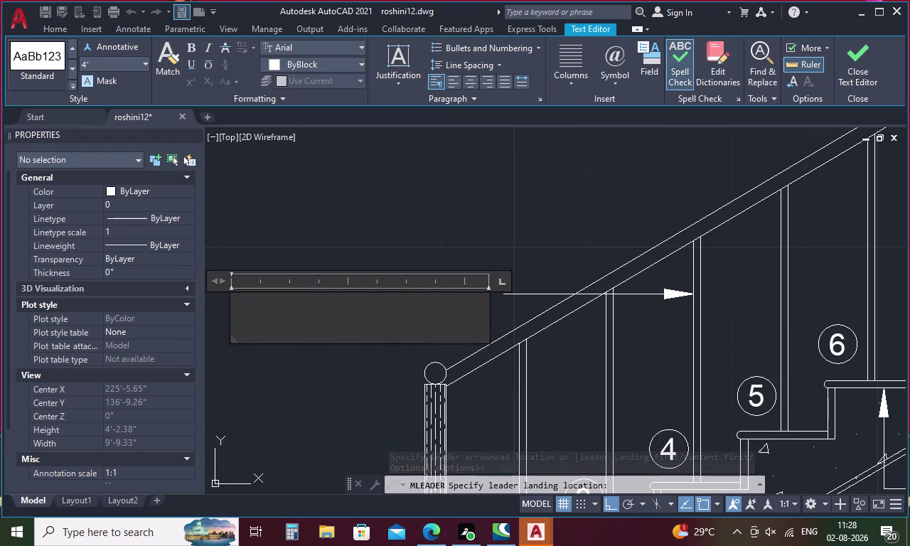
click(98, 63)
key(BackSpace)
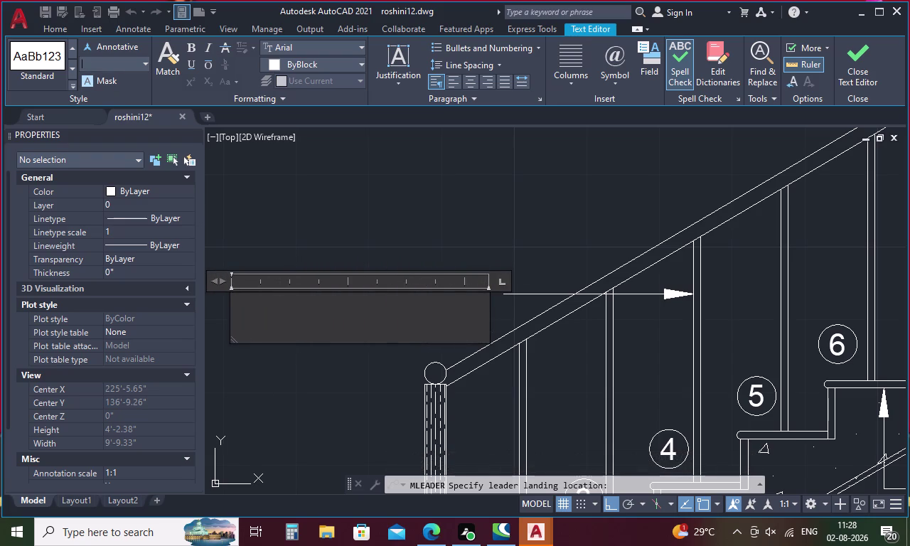
key(2)
key(period)
key(5)
key(Return)
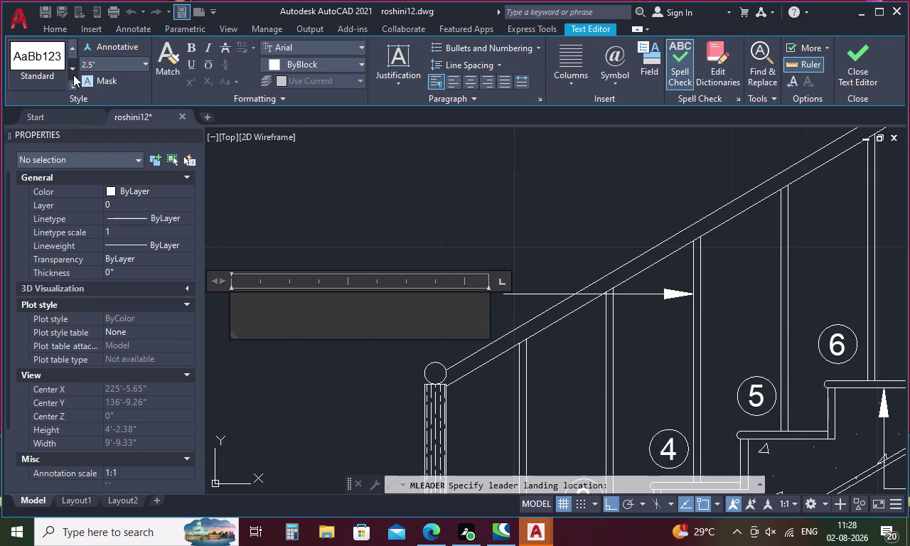
Enter BALLUSTER-3' as the label and close the text editor.
text(BALLU)
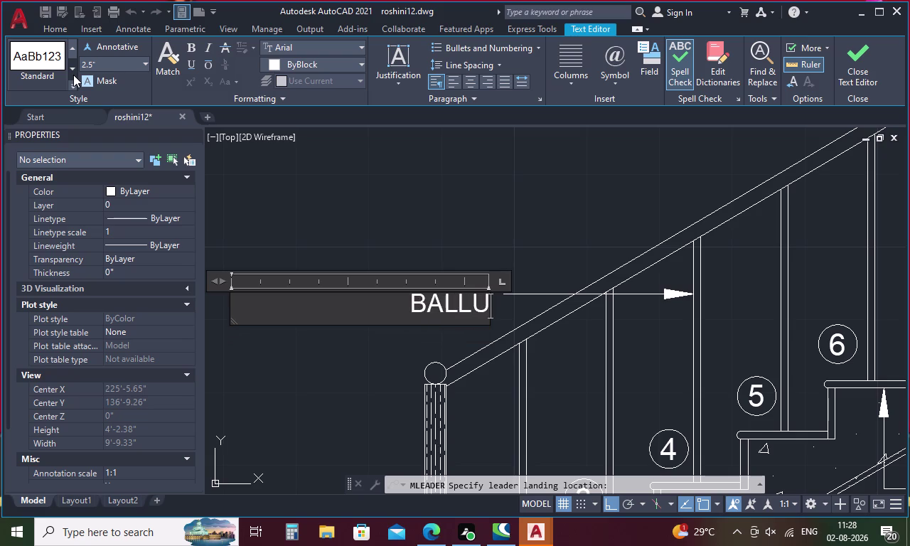
text(STE)
key(r)
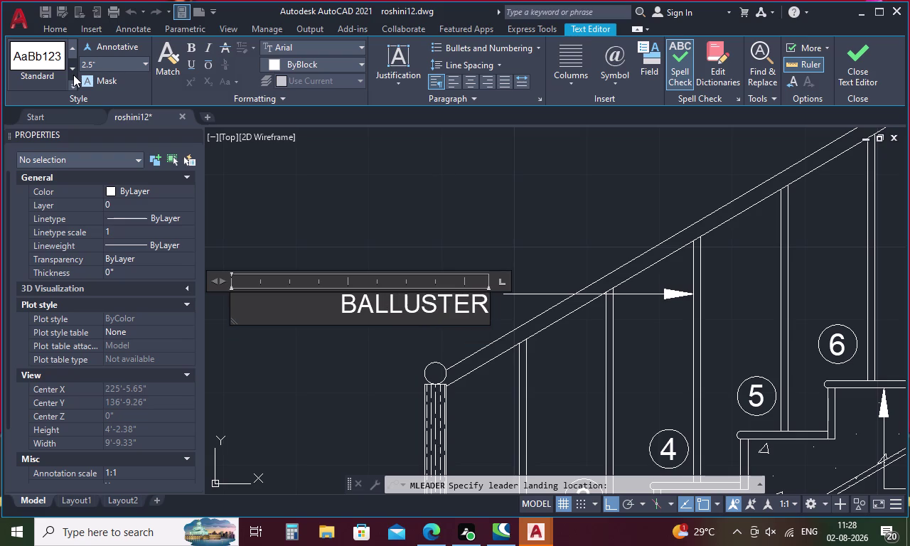
text(-)
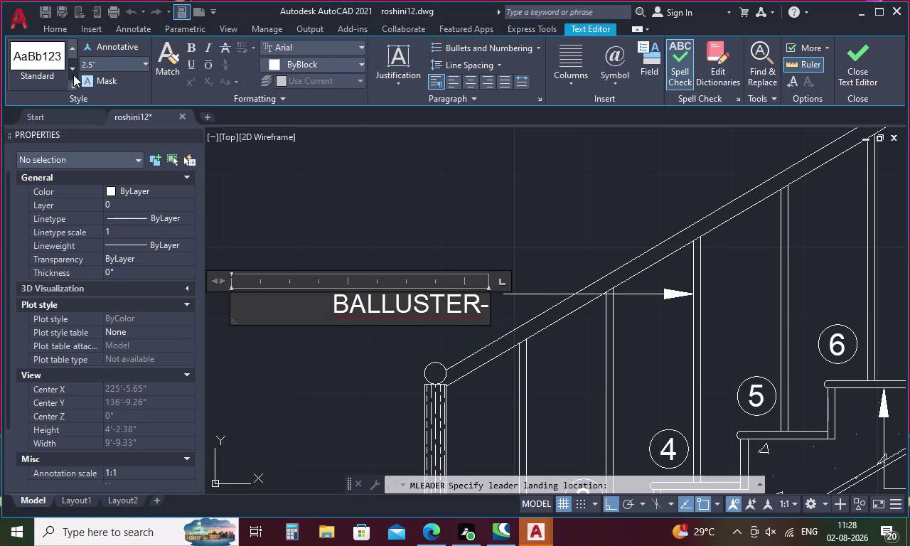
text(3)
key(apostrophe)
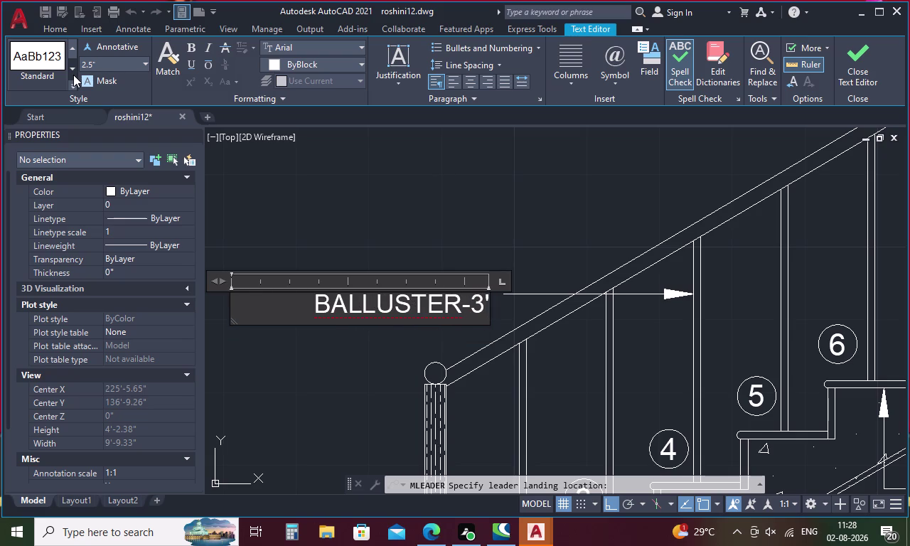
click(270, 192)
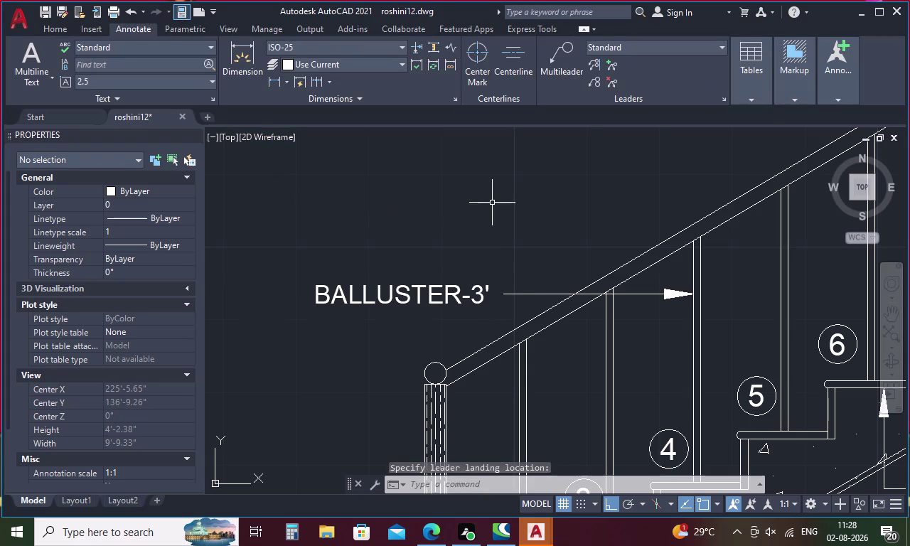
Cancel an accidental new leader and append HIGH so the label reads BALLUSTER-3'HIGH.
key(space)
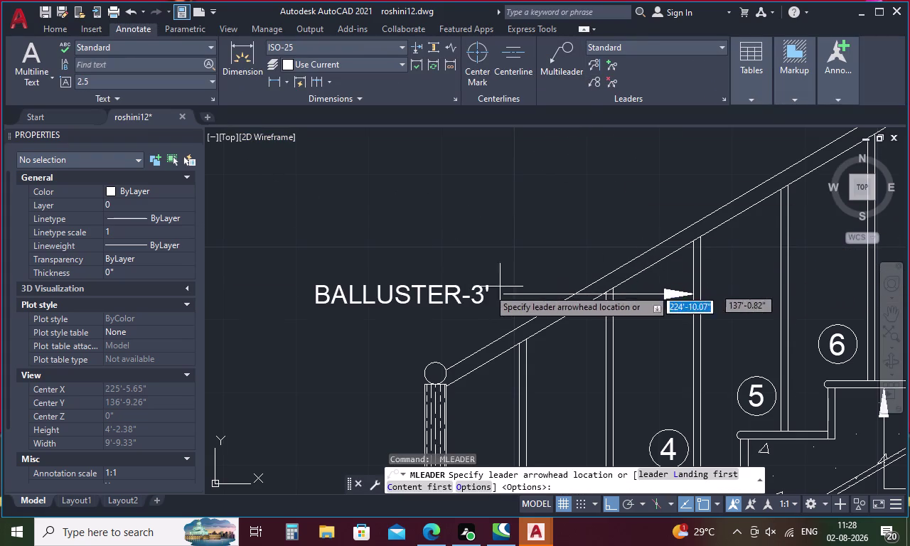
double_click(442, 290)
double_click(441, 290)
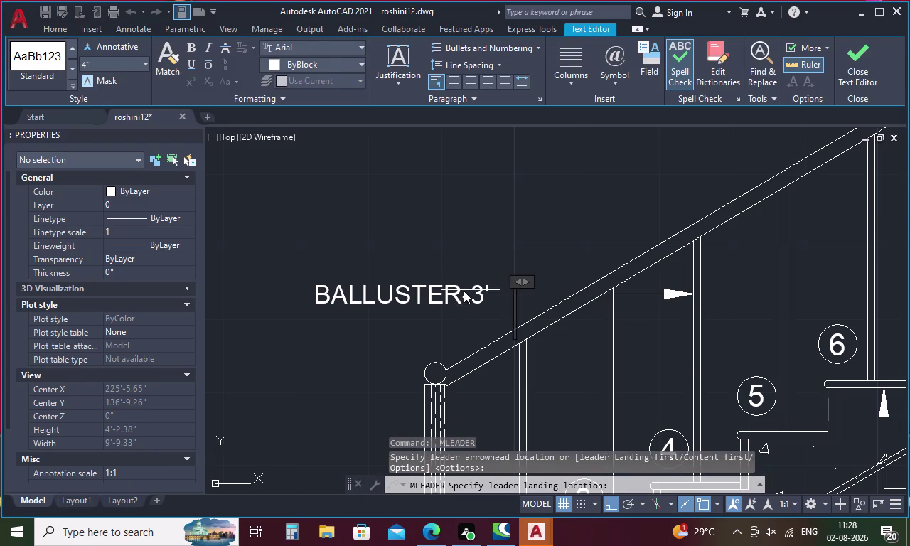
key(Escape)
double_click(450, 294)
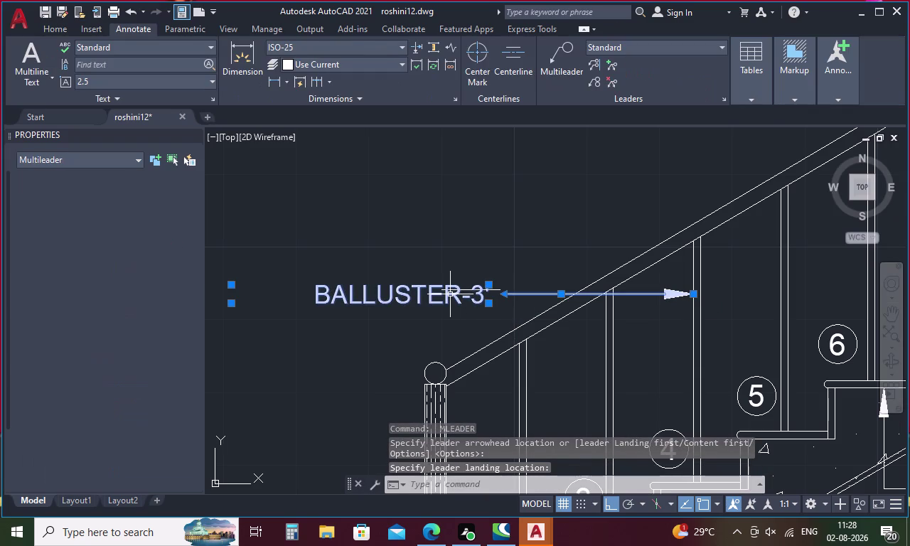
click(450, 294)
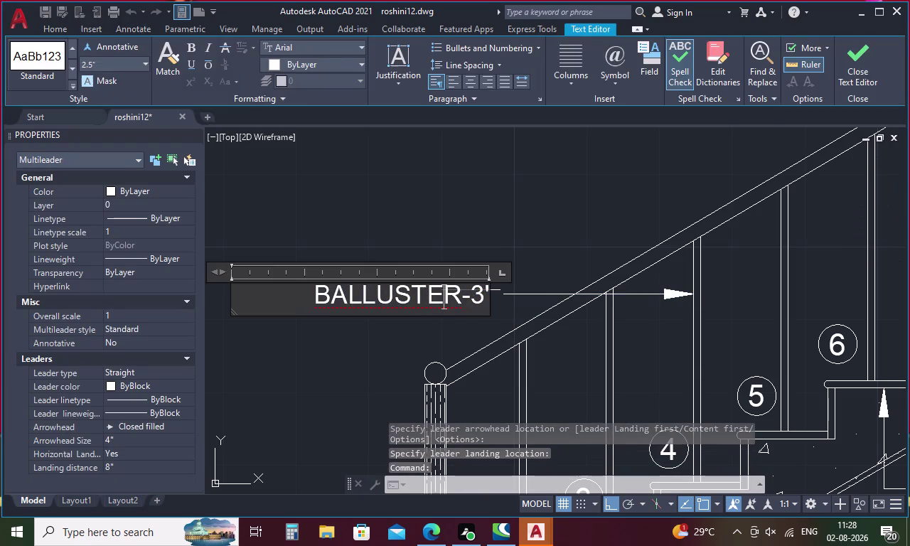
click(485, 299)
key(Right)
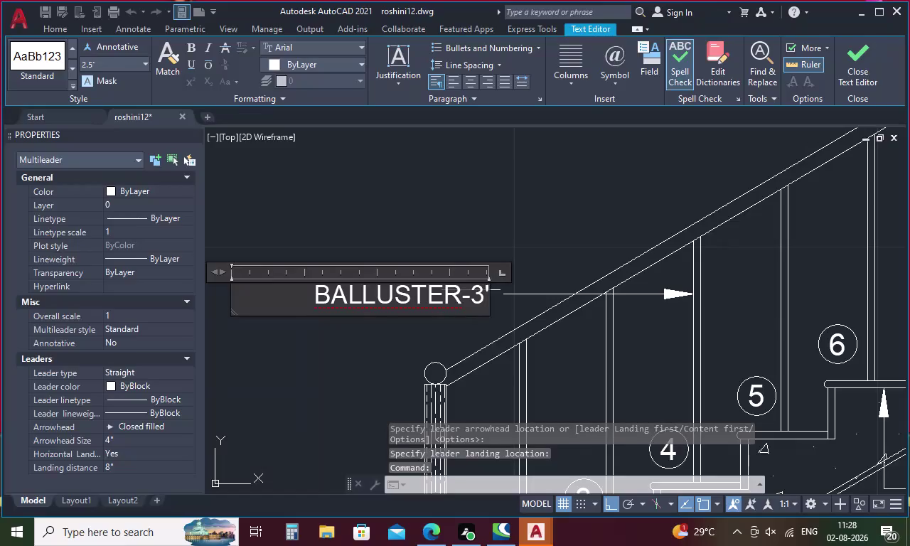
key(h)
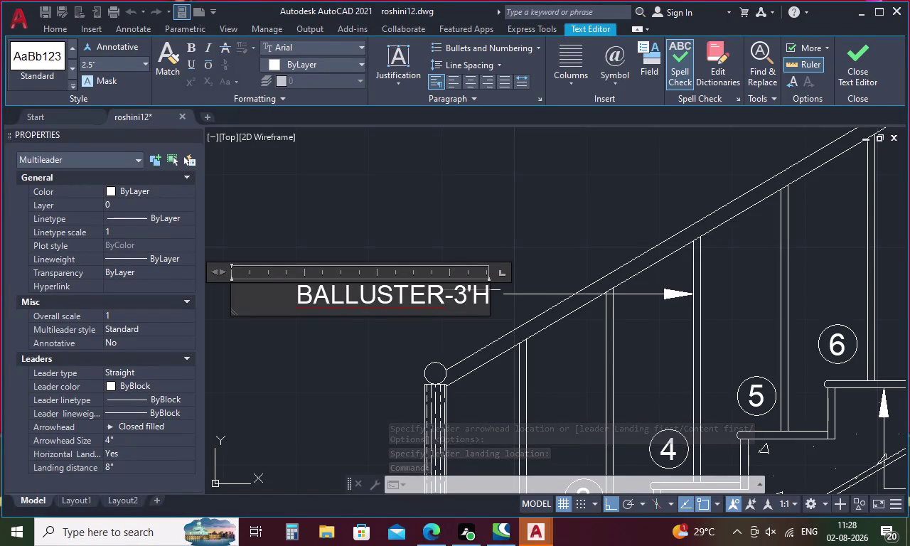
key(i)
text(GH)
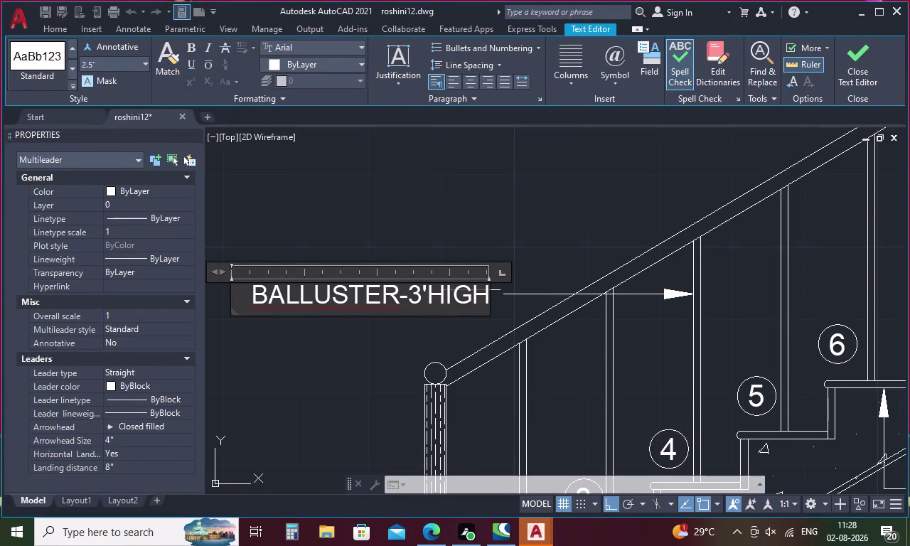
click(494, 231)
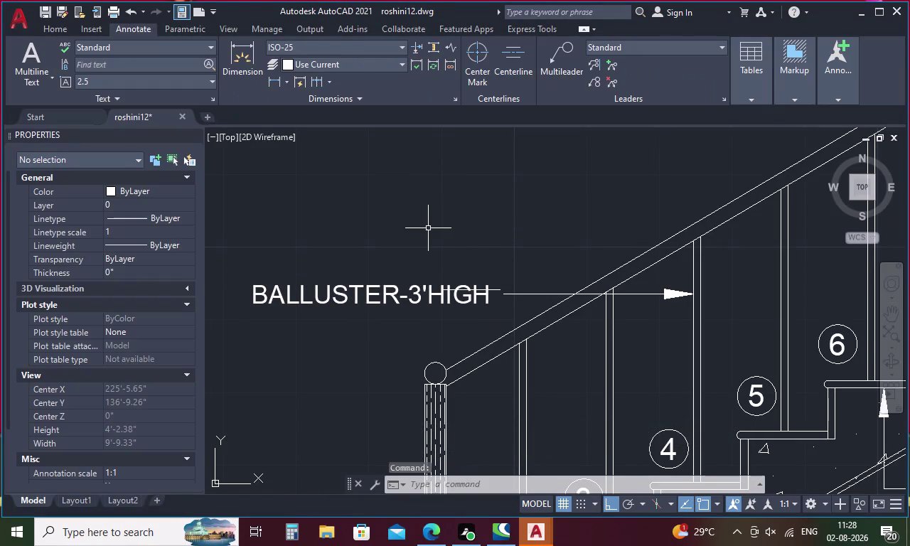
Delete the stray short leader overlapping the baluster label.
scroll(up, 3)
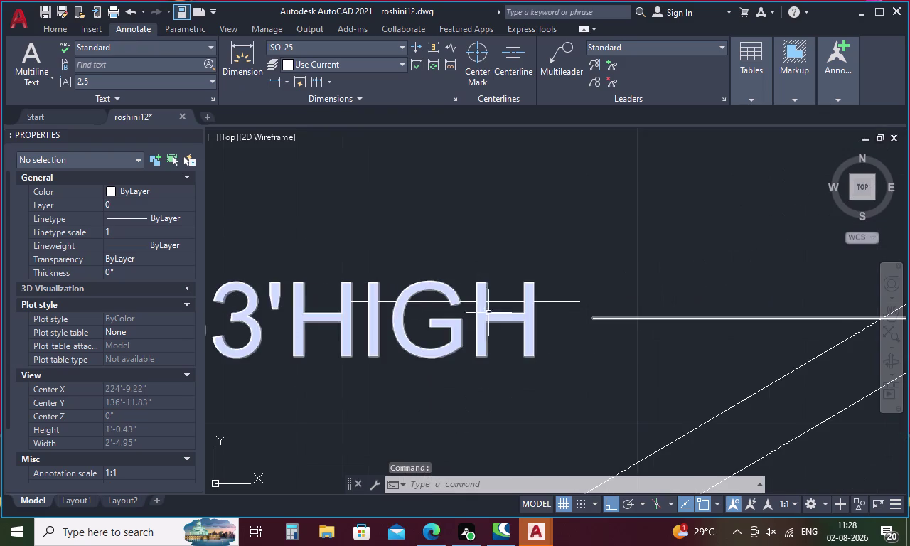
click(502, 304)
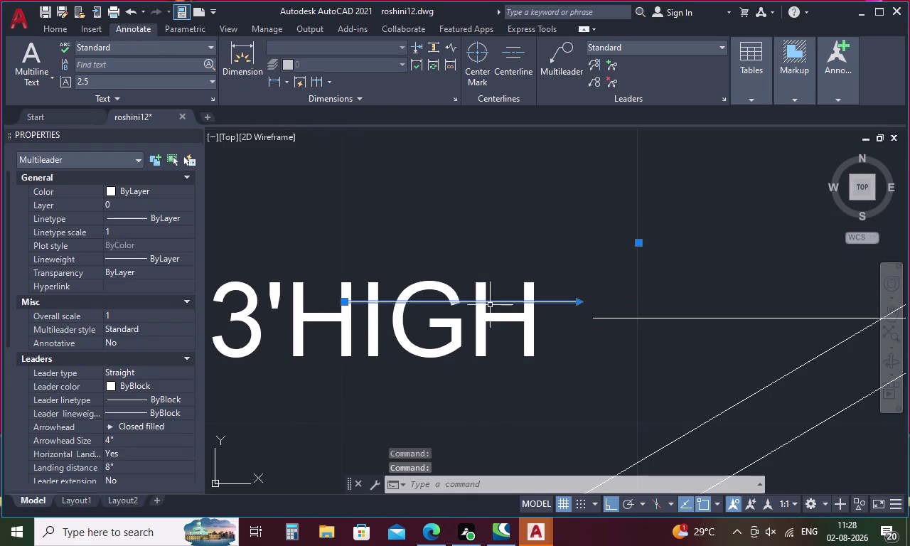
key(Delete)
scroll(down, 3)
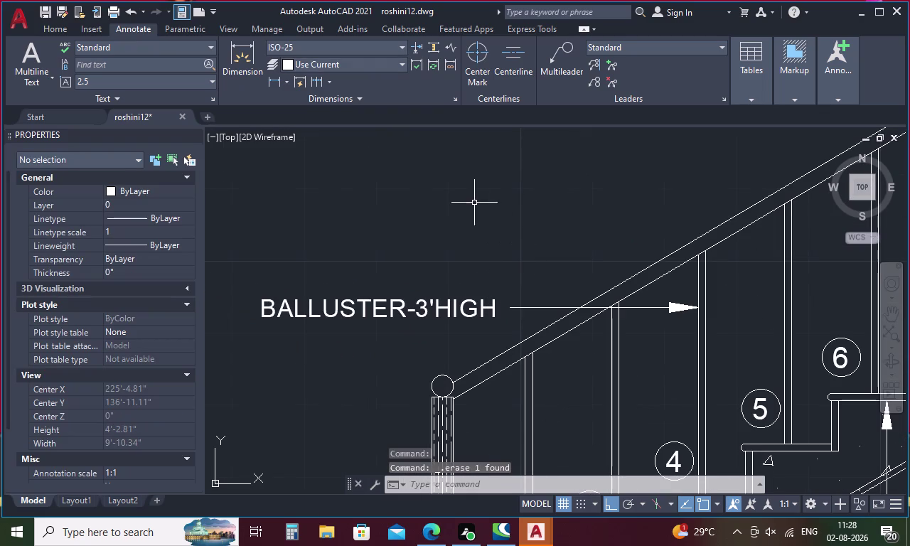
click(554, 71)
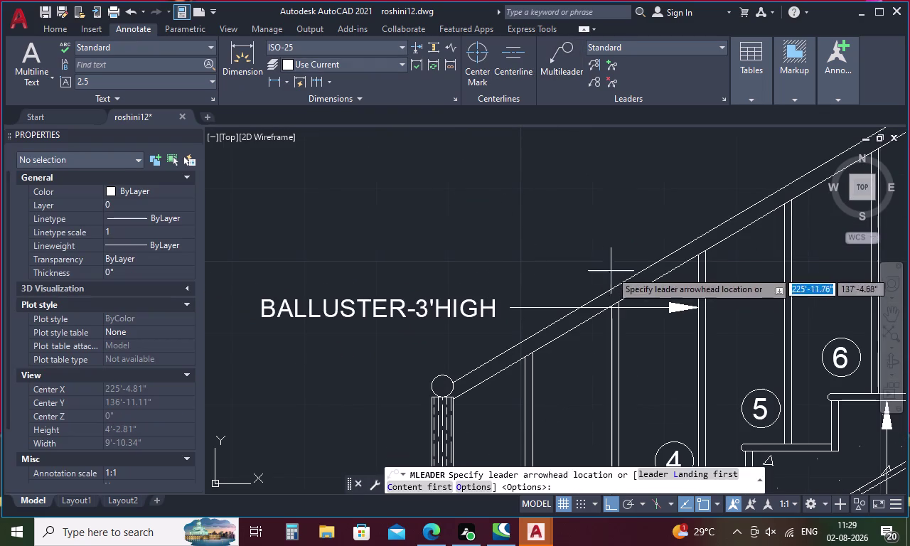
Point a leader at the sloped handrail with its landing to the left and 2.5" text height.
click(652, 271)
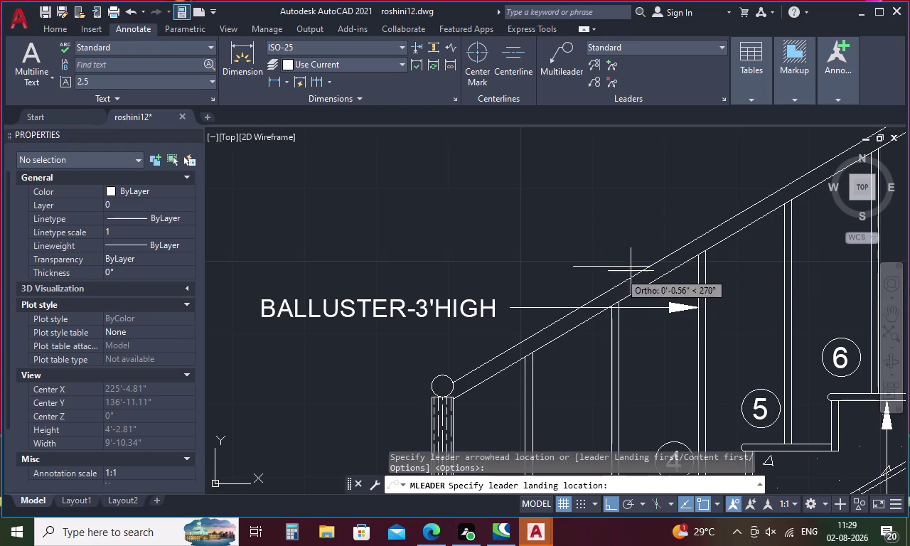
click(566, 254)
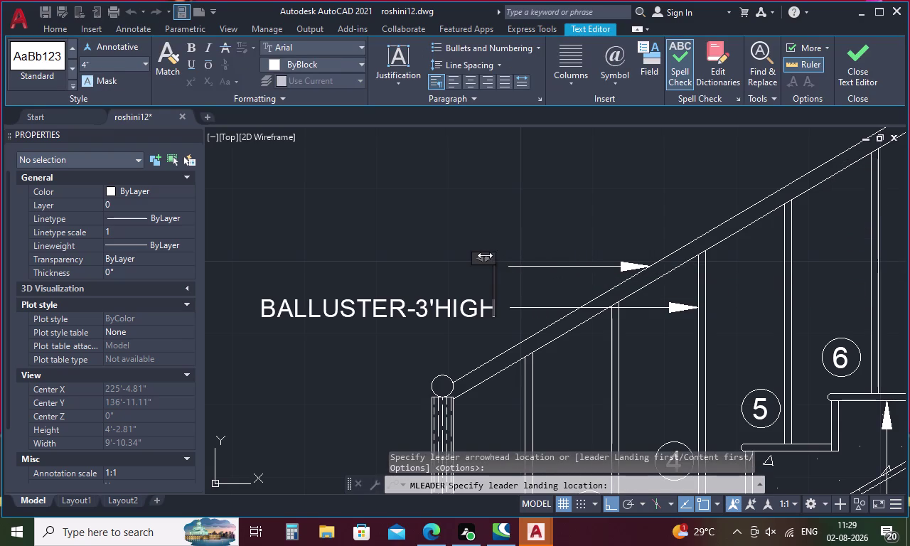
drag(479, 255, 280, 230)
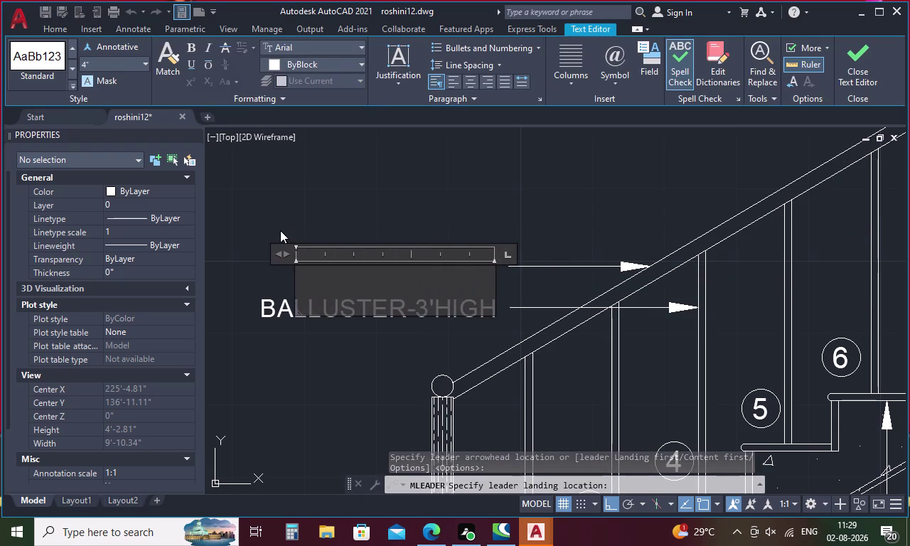
click(115, 65)
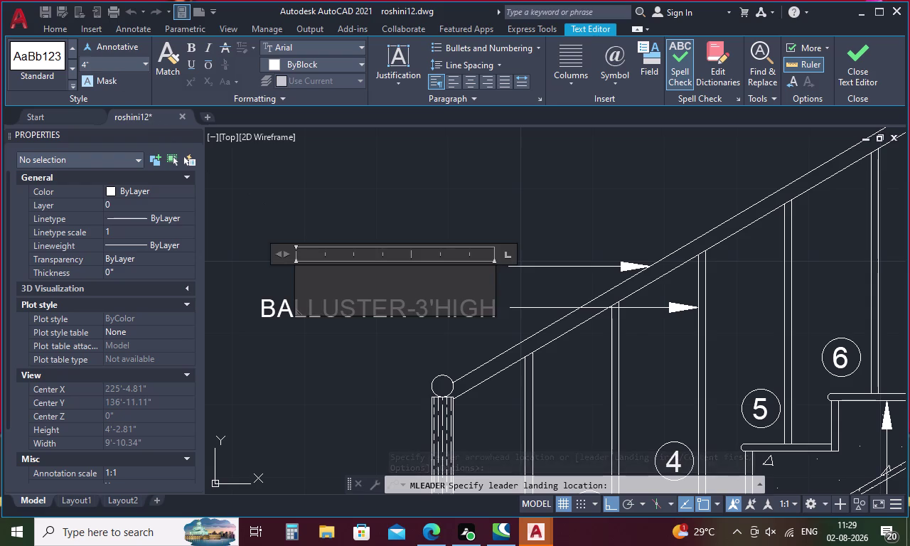
key(BackSpace)
key(2)
key(period)
key(5)
key(Return)
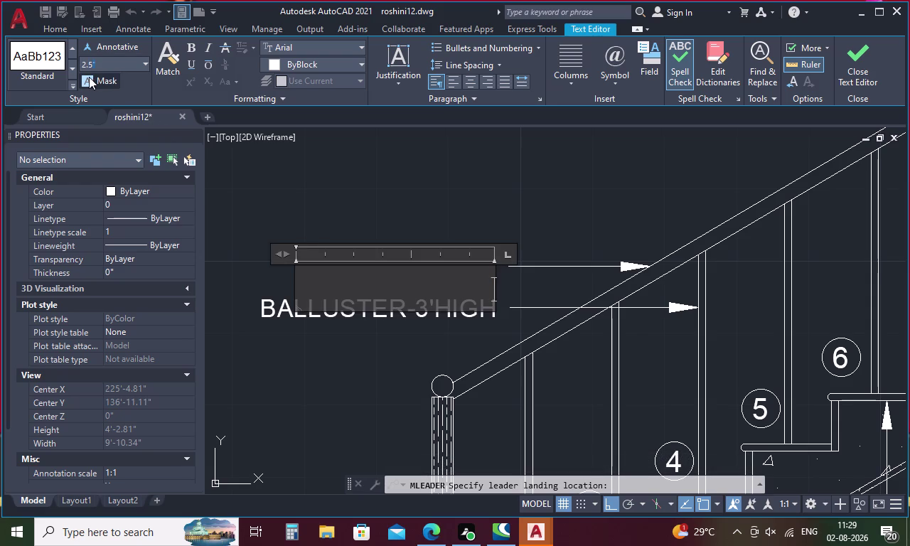
Enter HANDRAIL-2'HIGH as the label and finish it.
key(h)
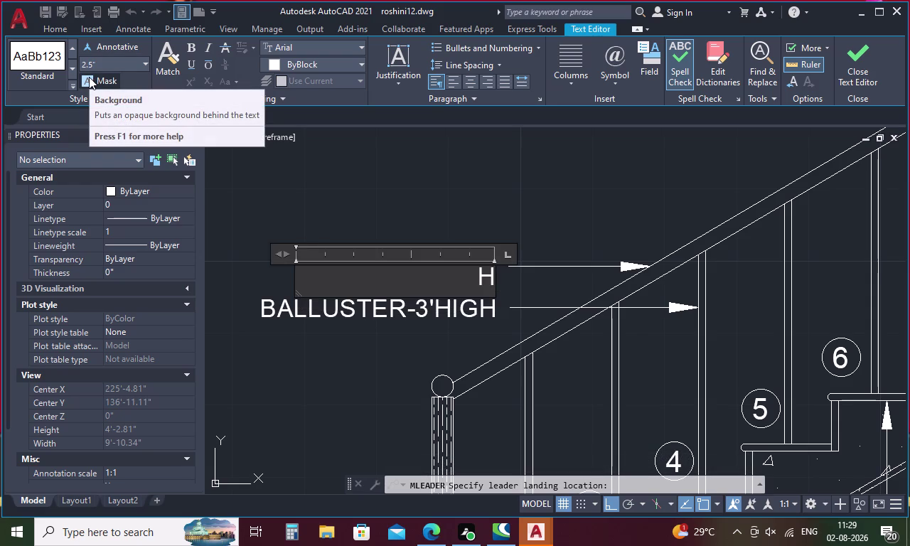
text(ANDR)
text(A)
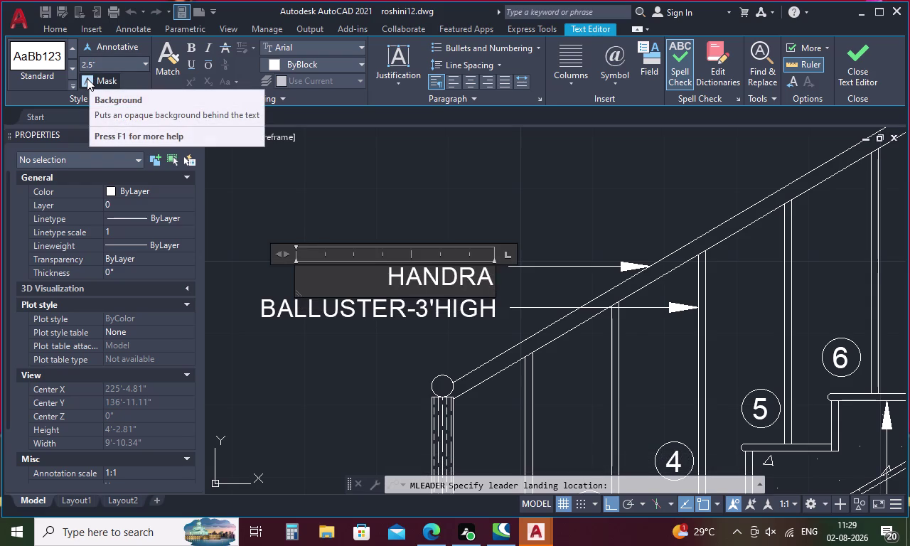
text(IL)
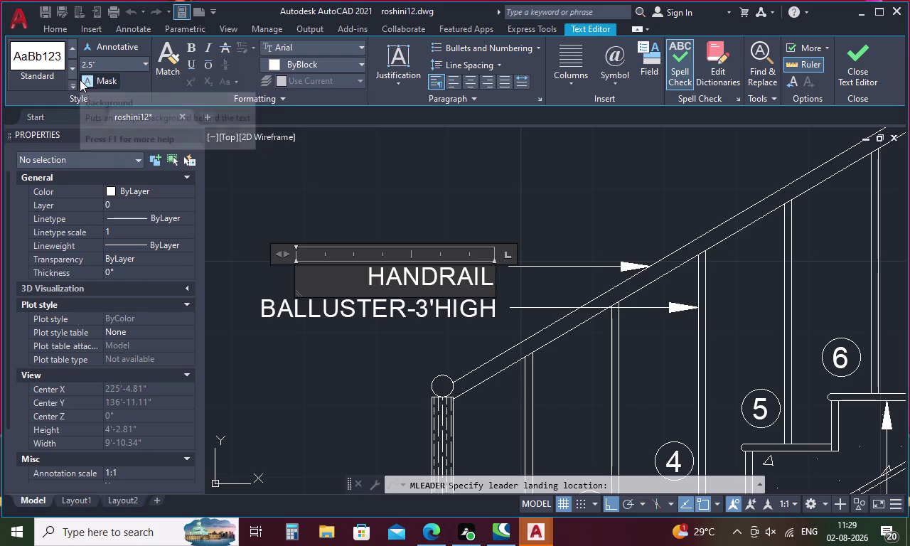
key(minus)
text(2')
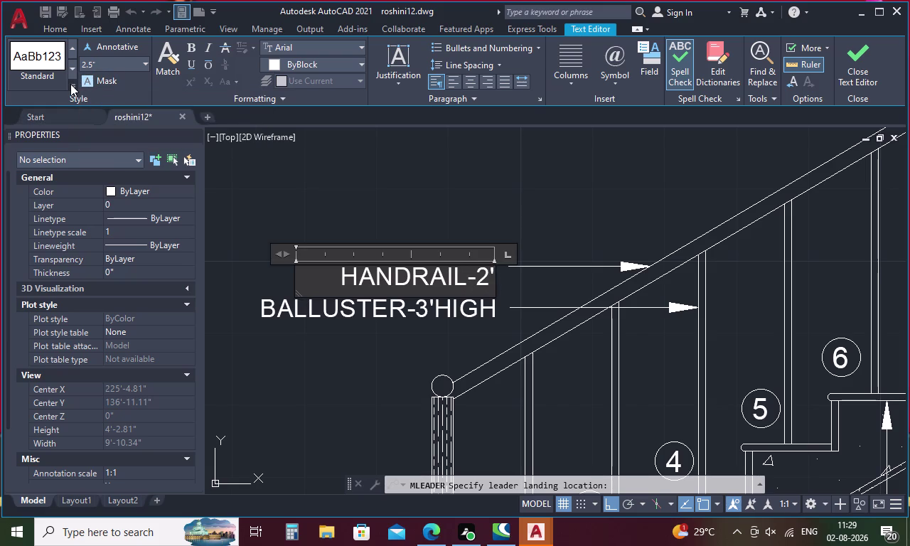
text(HI)
text(G)
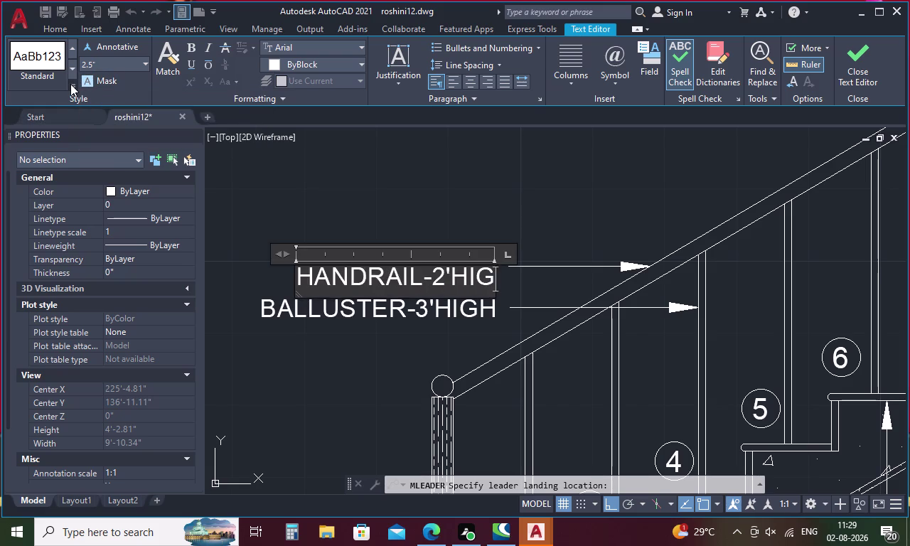
text(H)
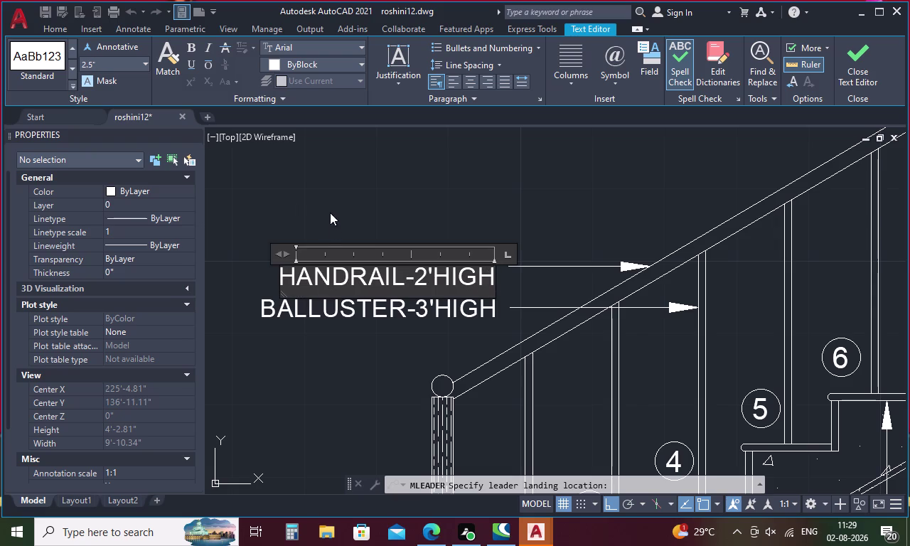
click(329, 208)
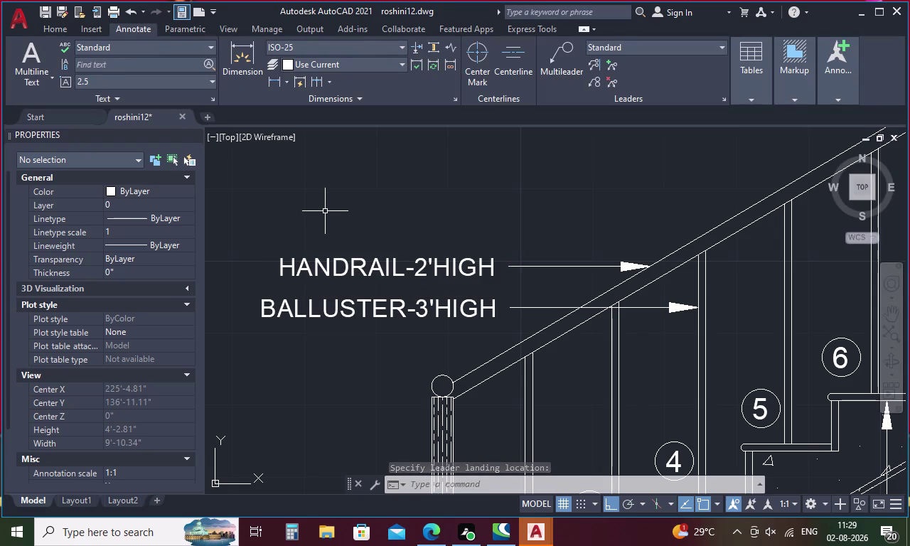
Edit the handrail label, deleting HIGH and the foot mark after 2.
double_click(440, 270)
triple_click(440, 271)
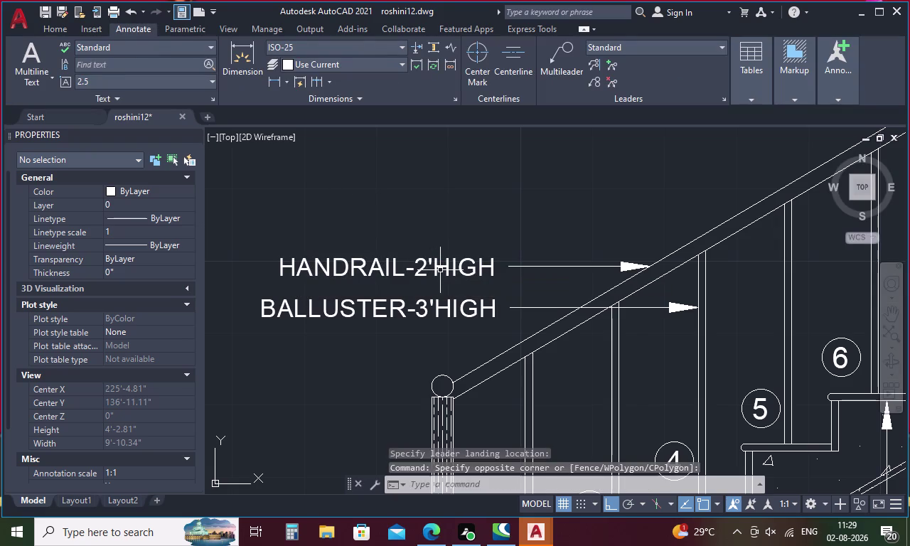
double_click(440, 270)
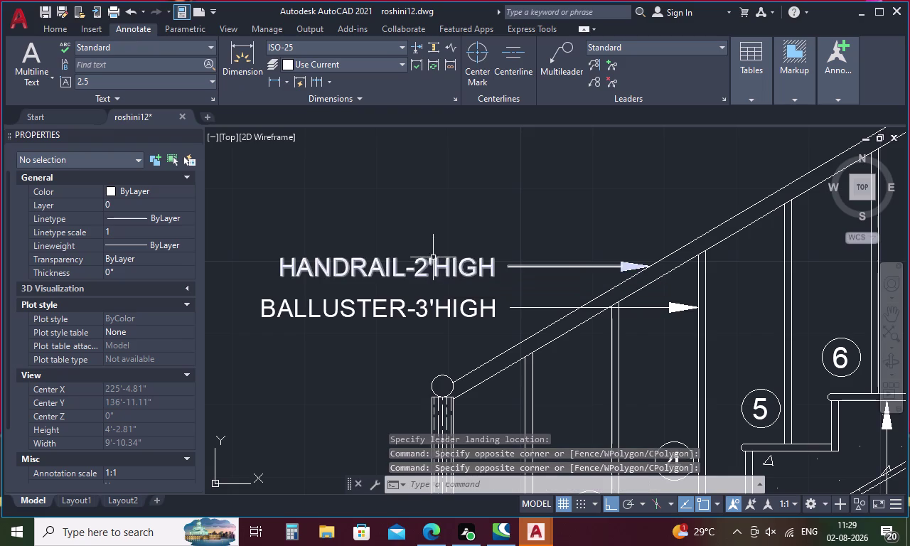
double_click(432, 262)
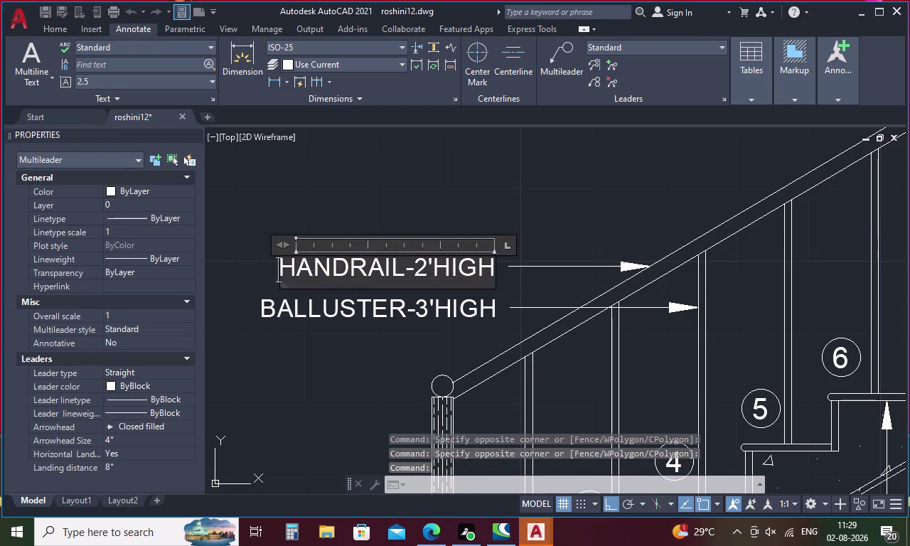
click(493, 268)
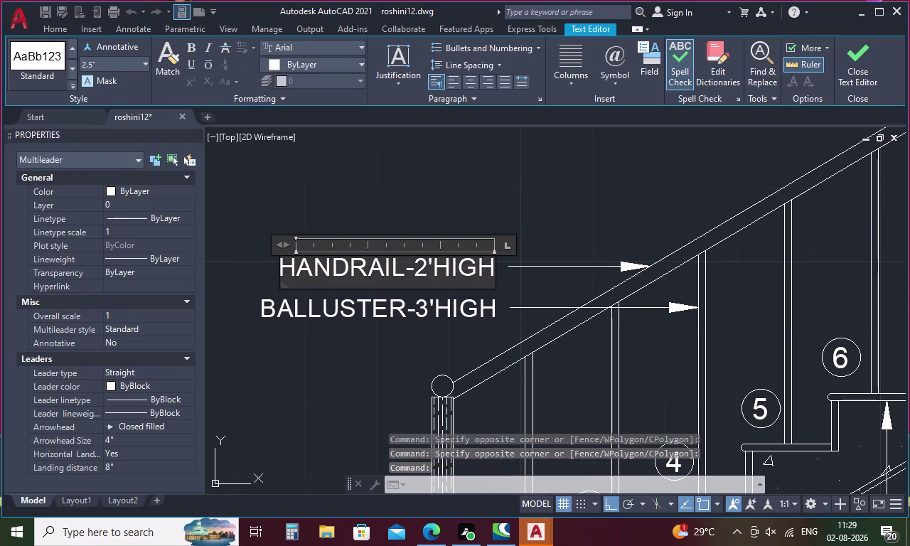
key(BackSpace)
key(BackSpace)
key(BackSpace)
key(BackSpace)
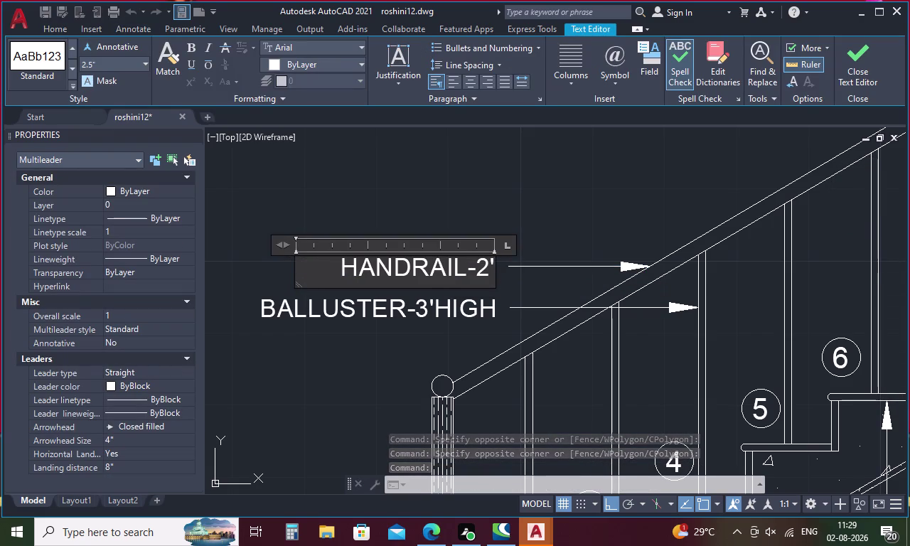
key(BackSpace)
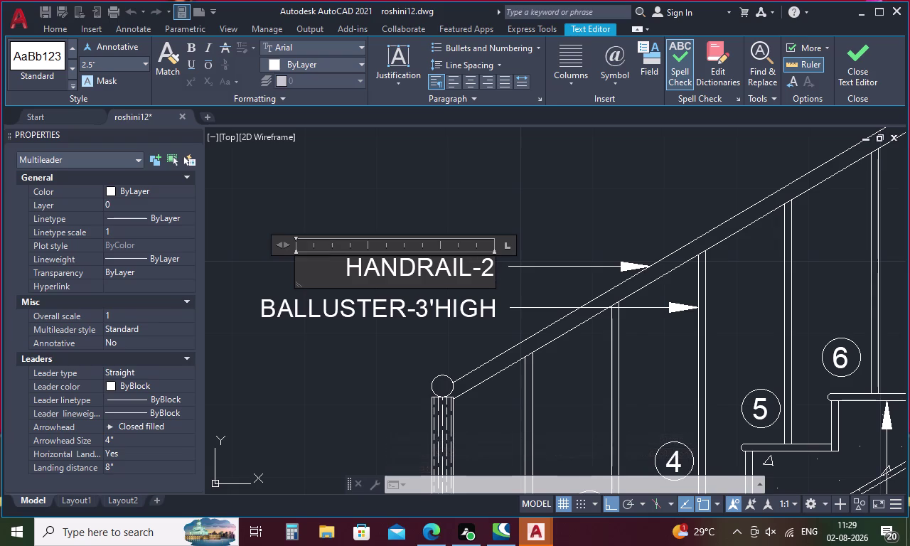
Add an inch mark and the diameter symbol so it reads HANDRAIL-2"Ø.
key(shift+quotedbl)
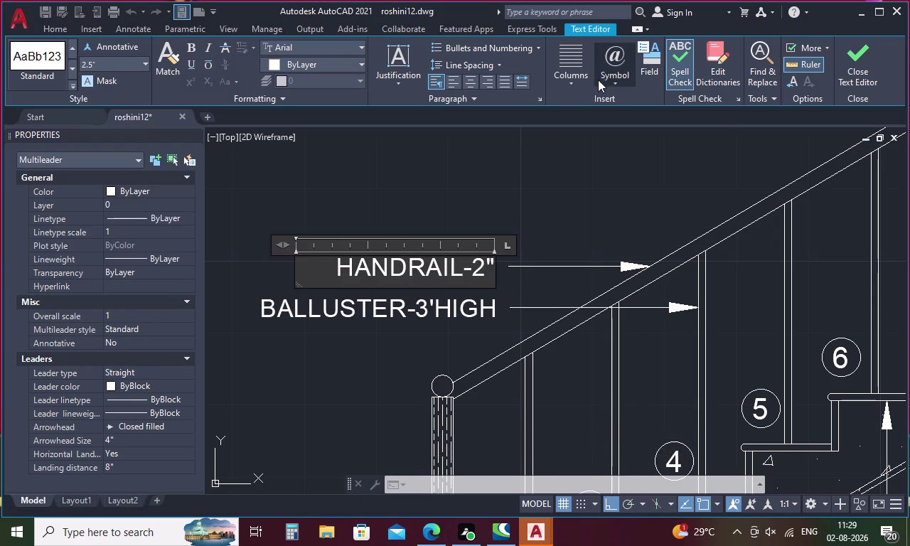
click(610, 66)
click(616, 127)
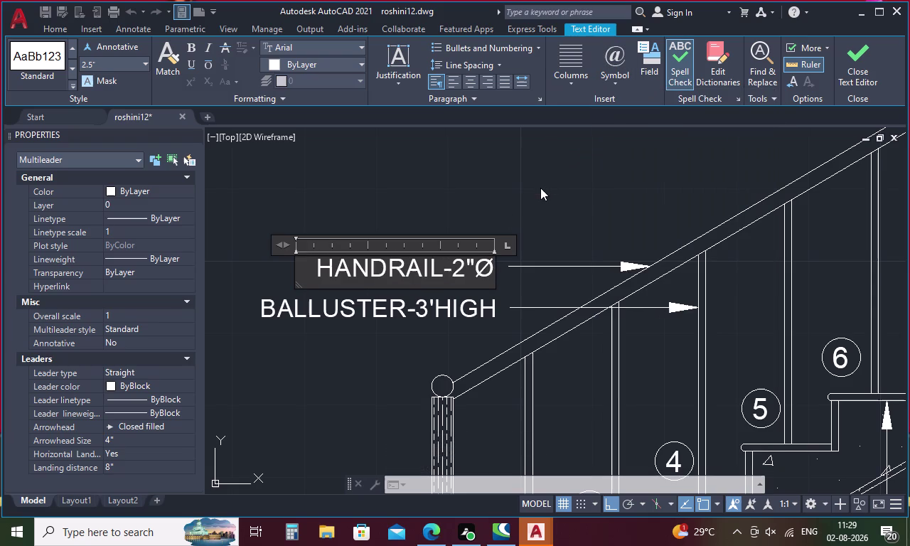
click(540, 187)
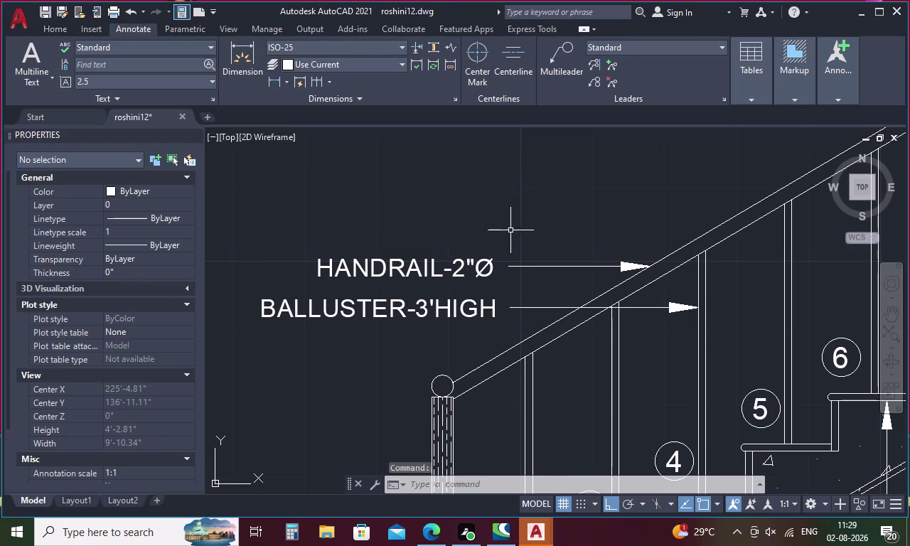
middle_drag(508, 236, 519, 206)
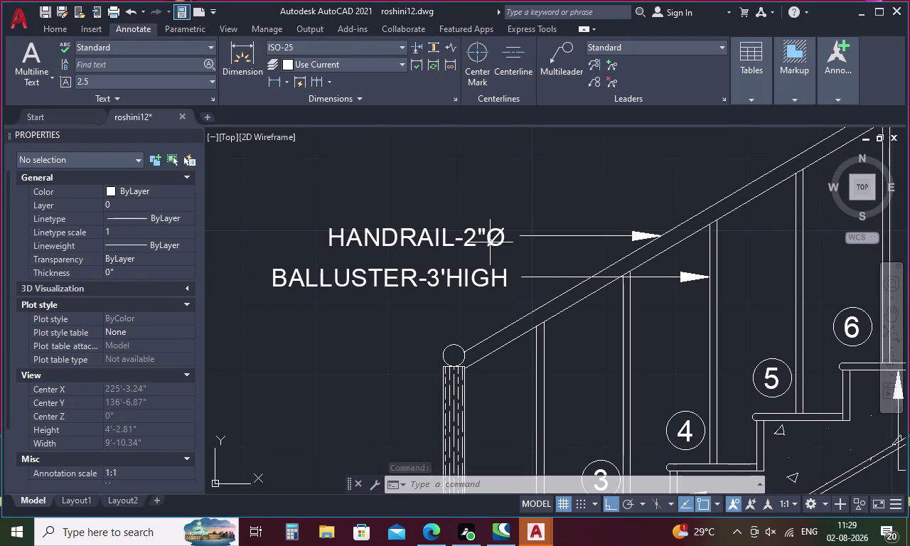
click(558, 63)
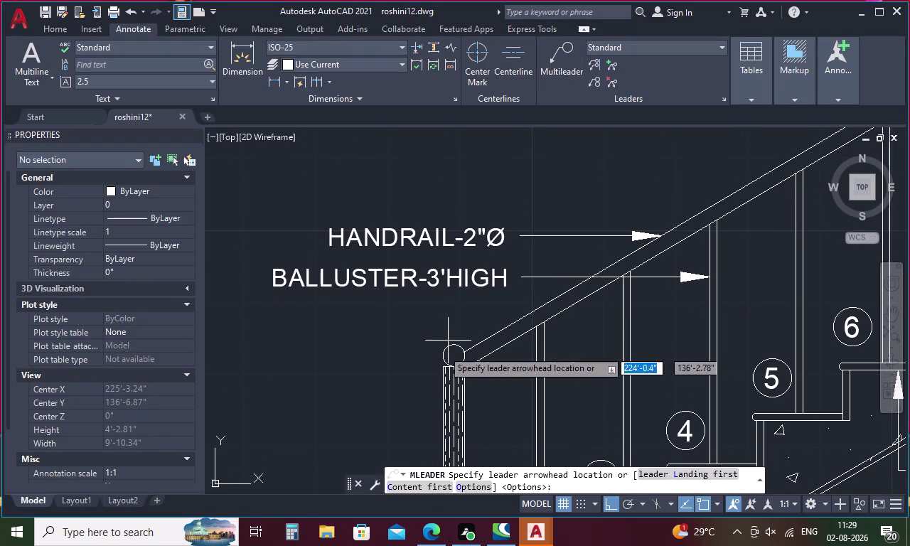
Place a new leader arrowhead at the newel post top with its landing to the left.
click(442, 365)
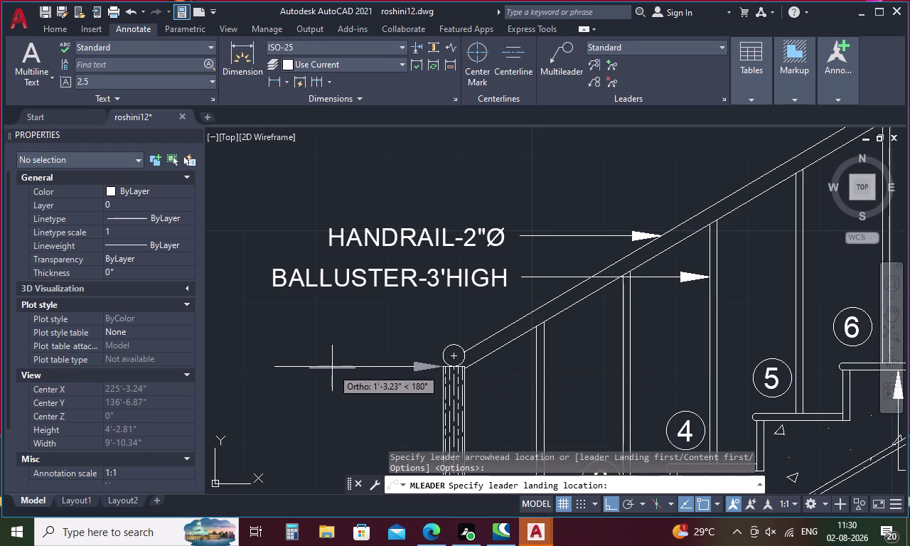
click(331, 369)
middle_drag(362, 333, 596, 283)
drag(478, 307, 267, 280)
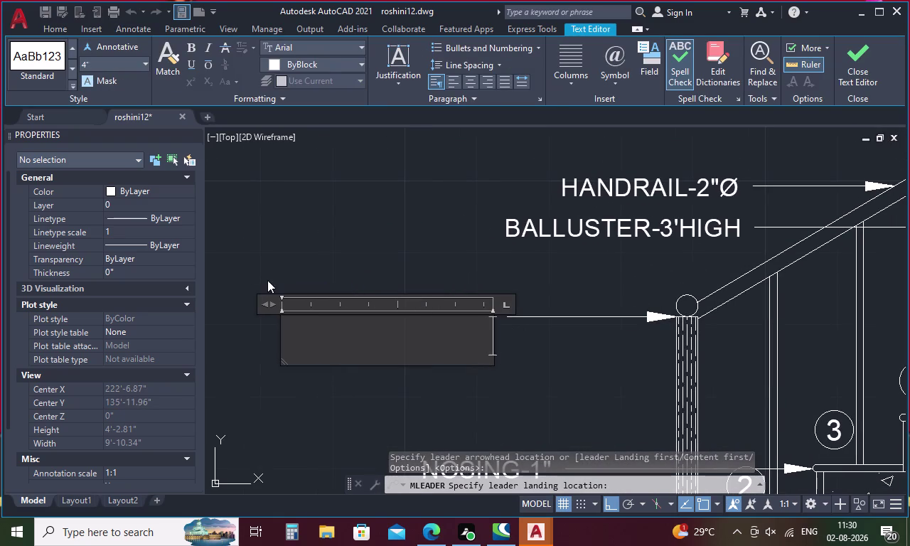
double_click(406, 348)
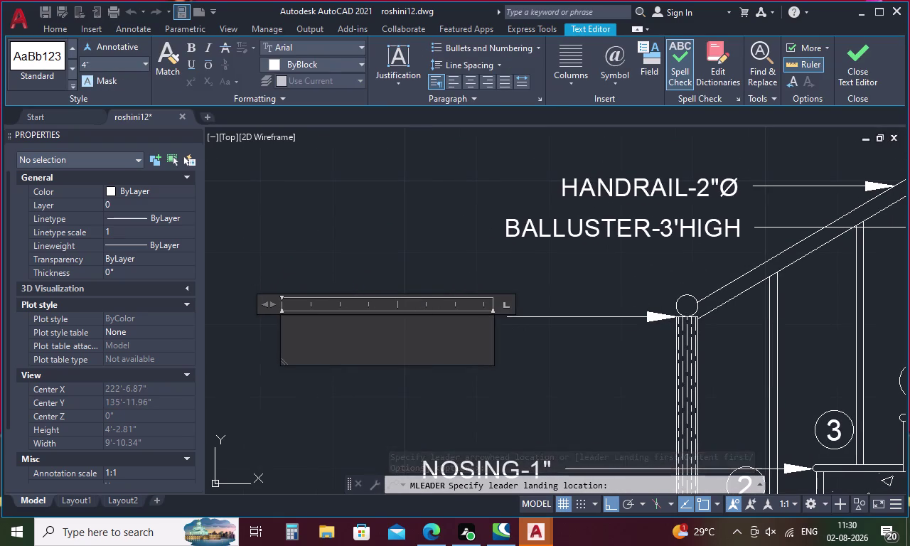
double_click(406, 348)
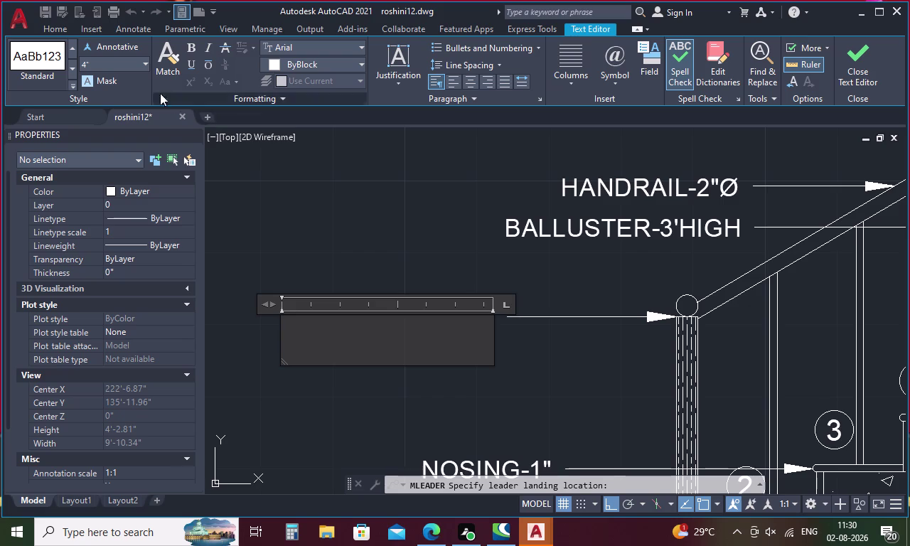
Set the leader's text height to 2.5.
click(126, 61)
key(BackSpace)
key(2)
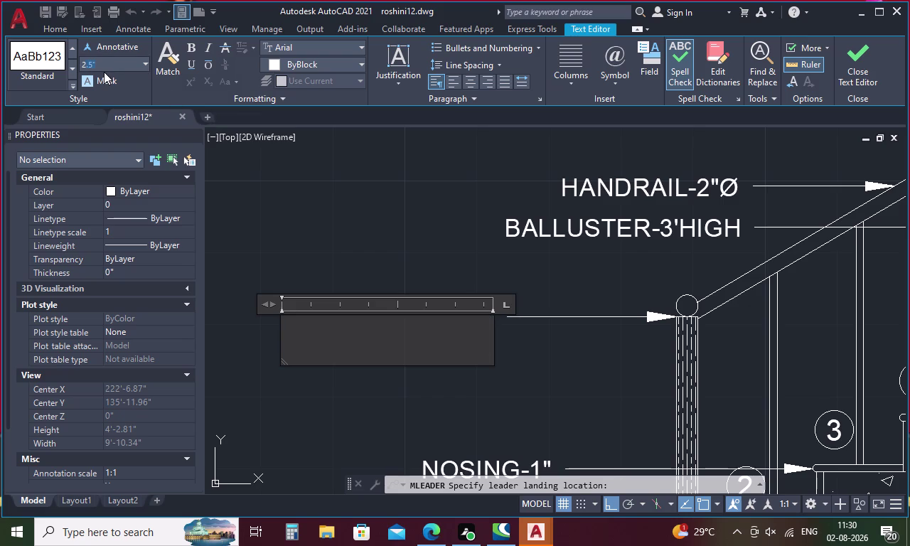
key(period)
key(5)
key(Return)
Type the label NEWEL POST-3'HIGH.
key(n)
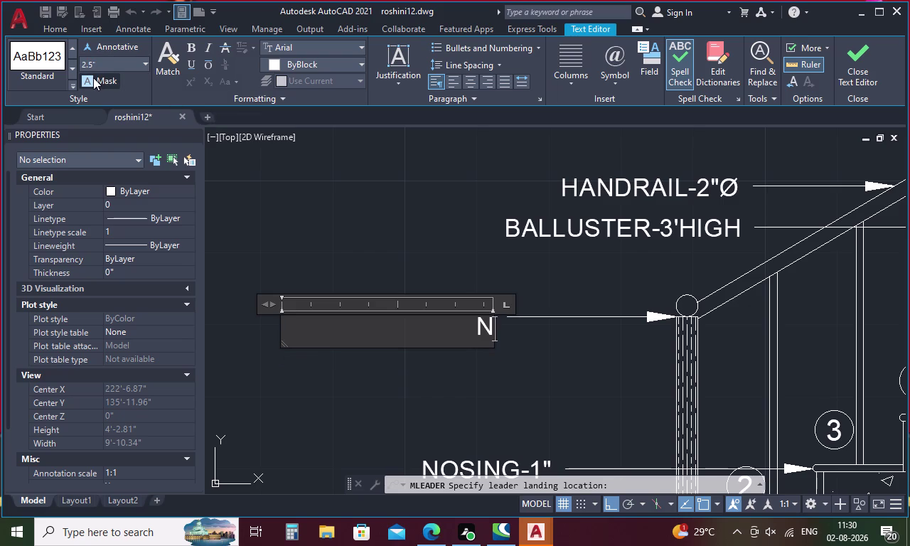
text(EWEL)
key(space)
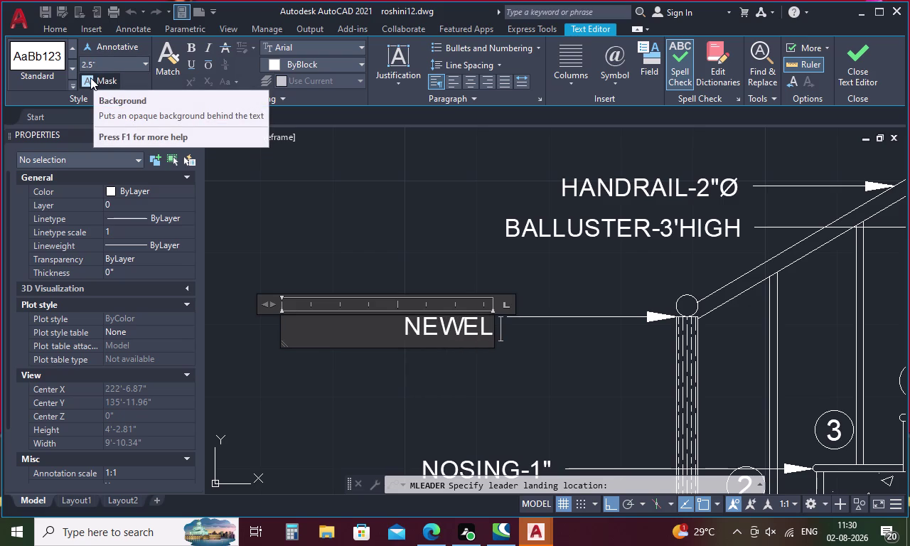
text(P)
text(OST)
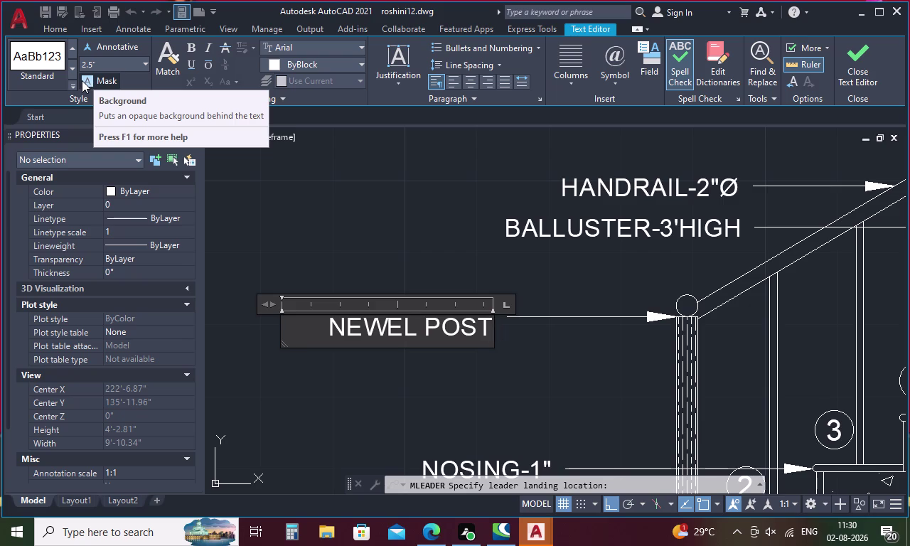
key(minus)
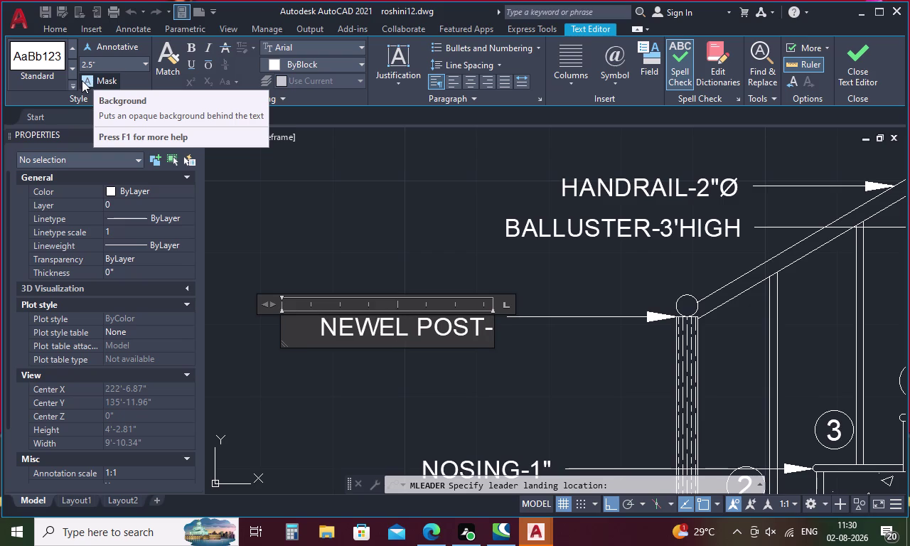
text(3')
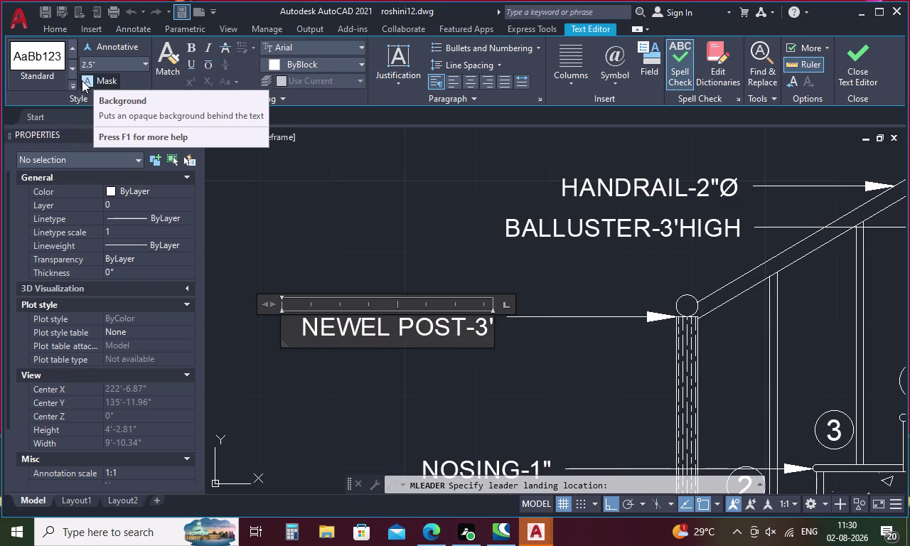
text(HIGH)
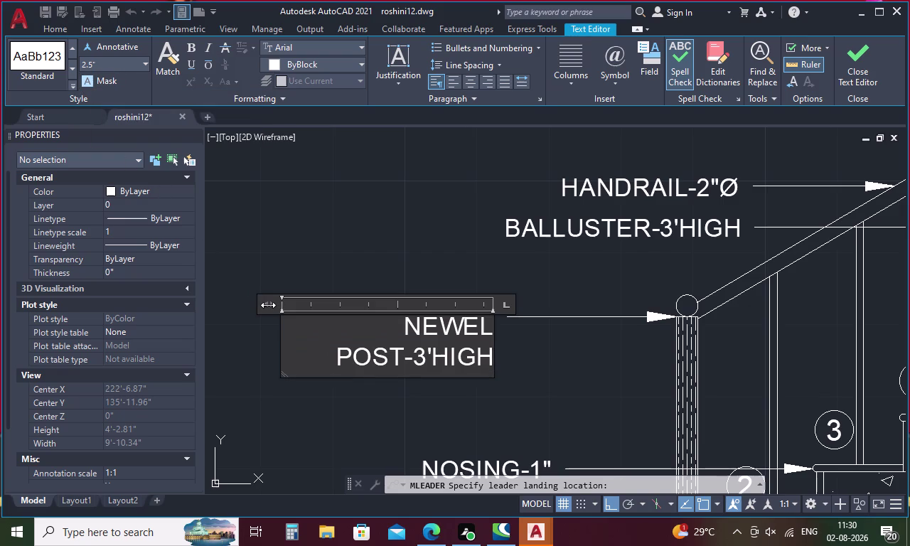
Widen the label and append 3" followed by the Diameter symbol.
drag(268, 305, 212, 311)
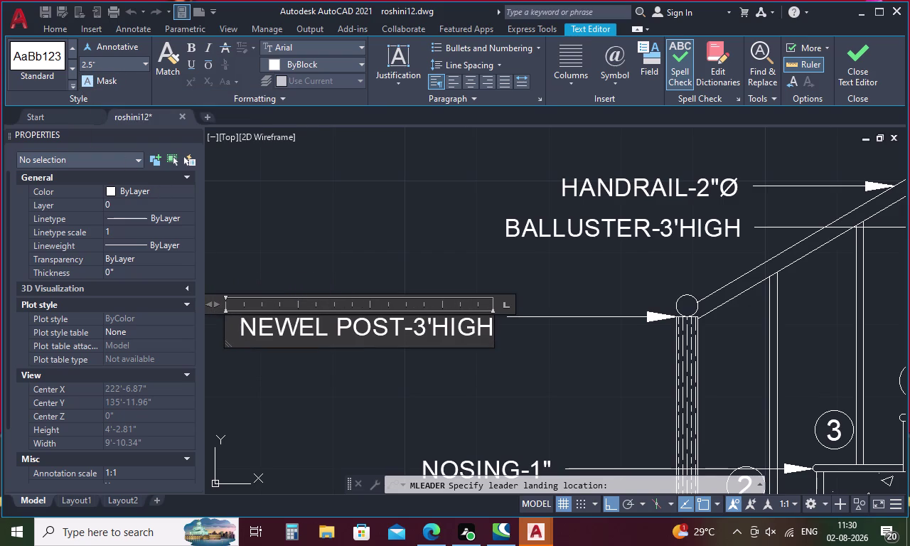
key(space)
key(2)
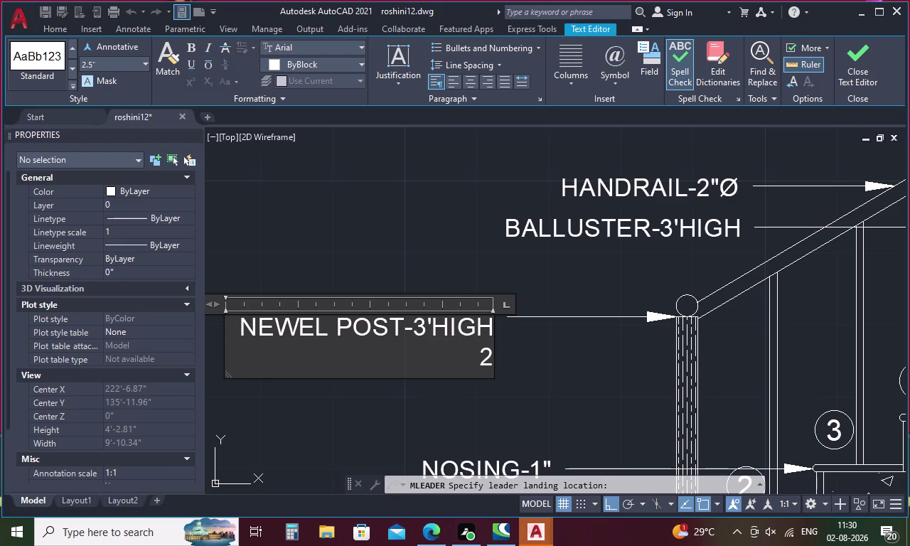
key(BackSpace)
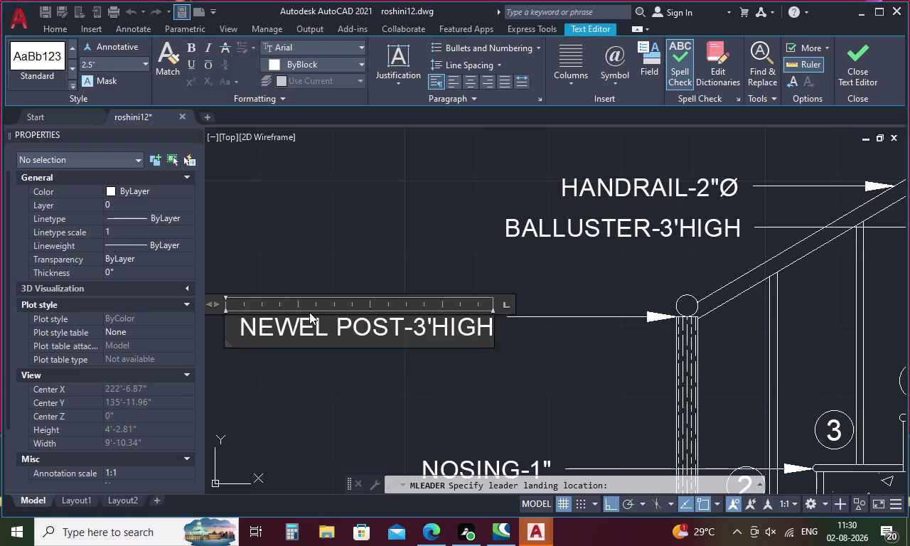
key(3)
key(shift+quotedbl)
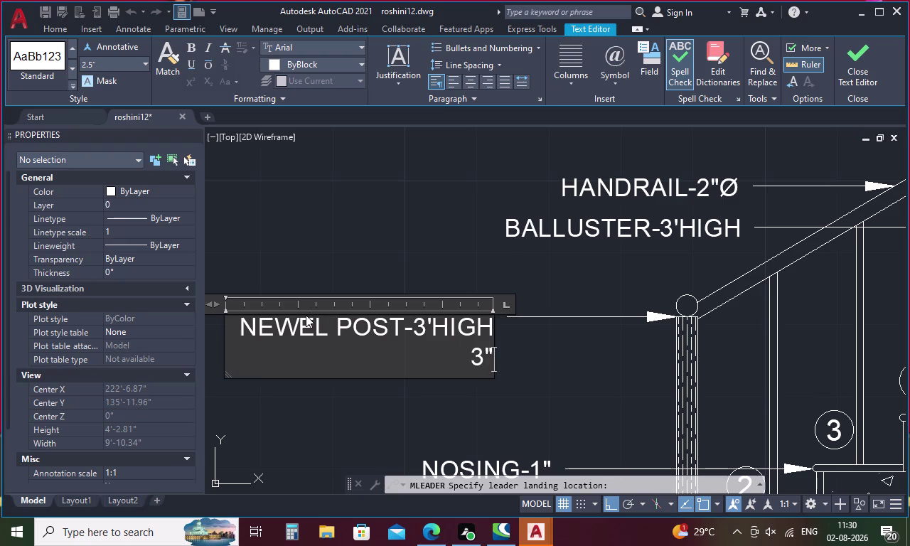
click(611, 61)
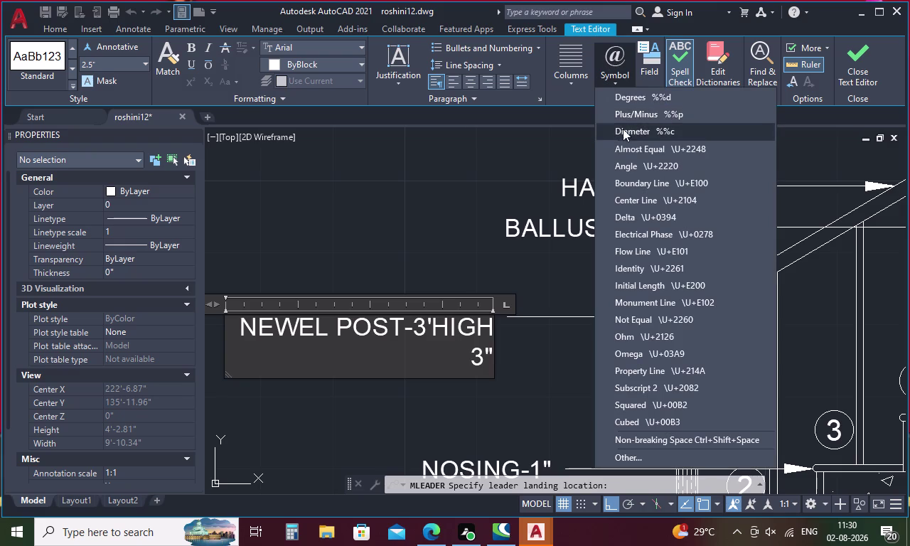
click(629, 133)
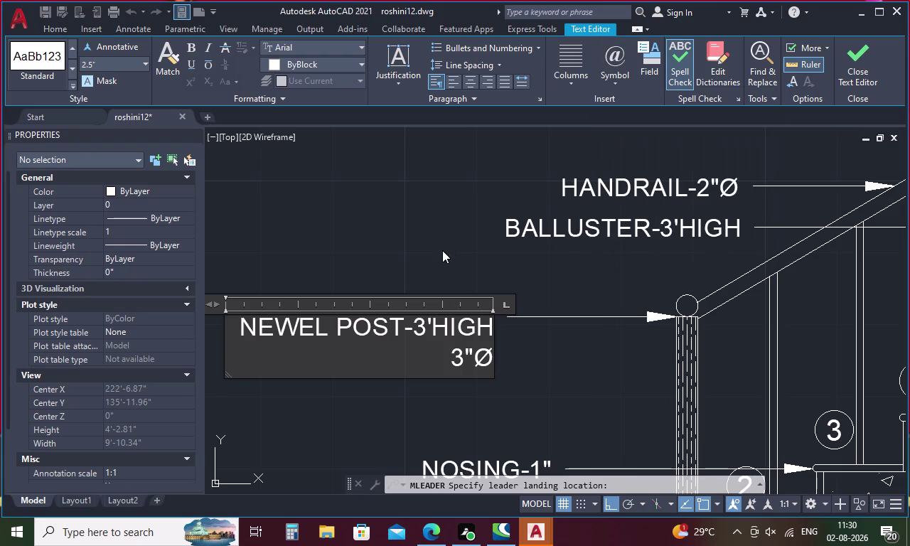
Drag the MText width handle so the whole label fits on one line.
middle_drag(286, 273, 510, 270)
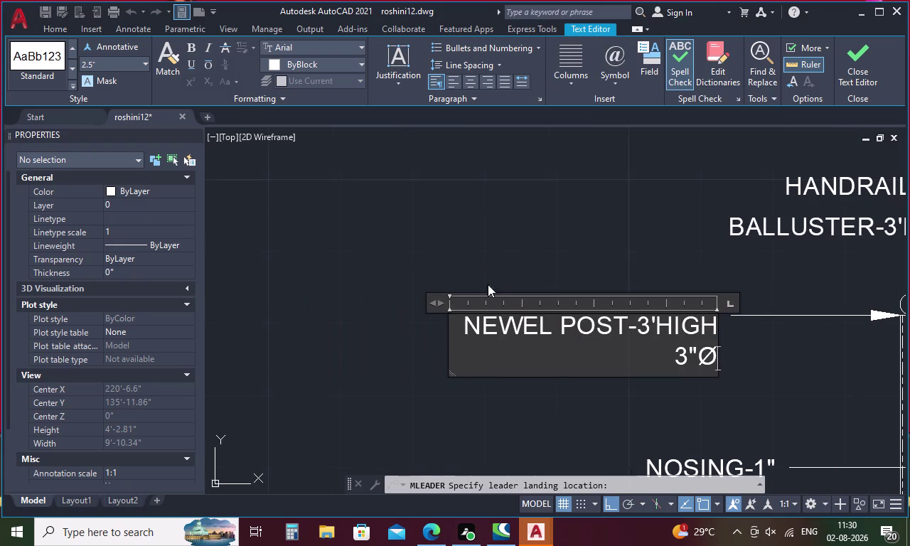
drag(436, 297, 380, 297)
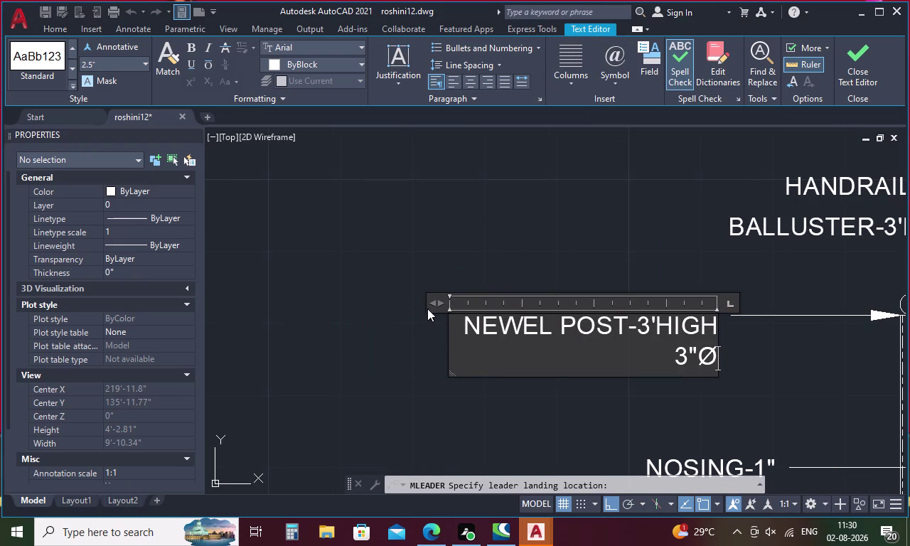
drag(432, 306, 359, 303)
click(430, 236)
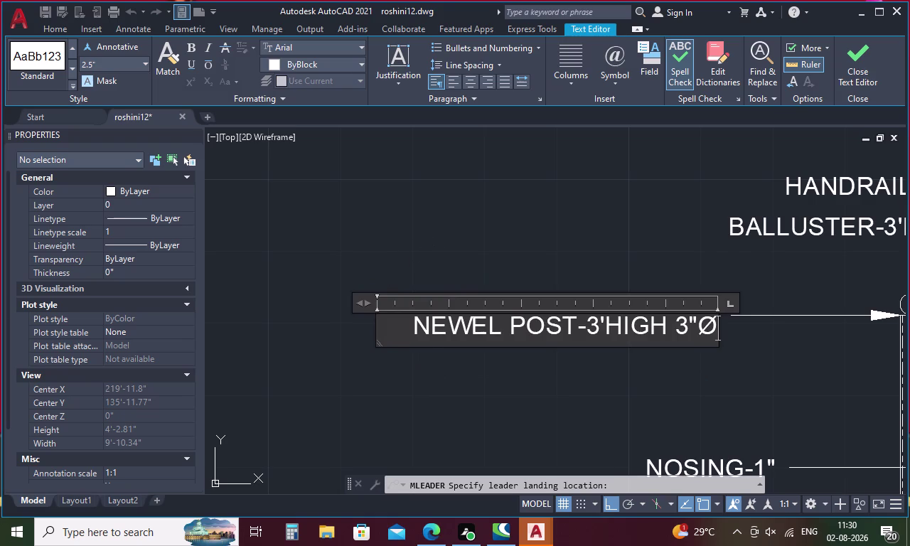
scroll(down, 3)
middle_drag(506, 202, 359, 298)
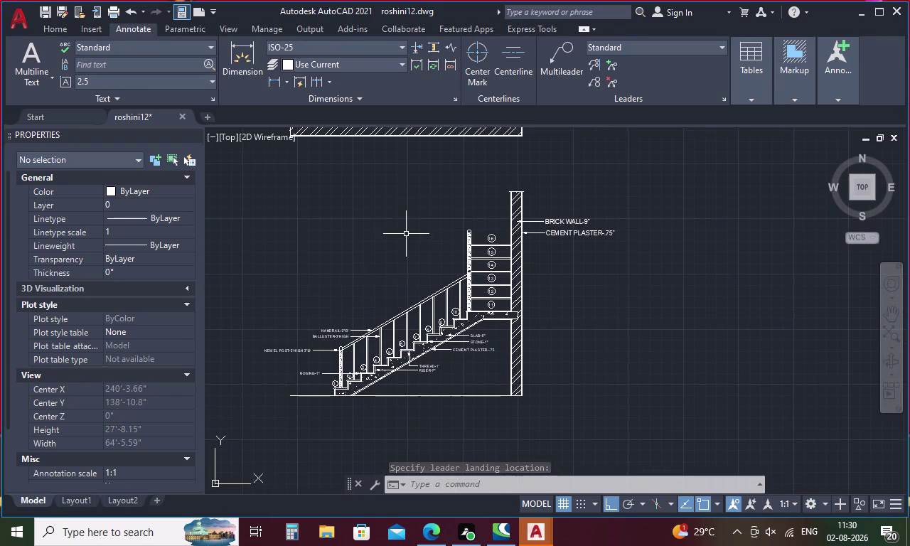
Paste a copy of the text at the left end of the plan's walking line.
middle_drag(389, 235, 460, 444)
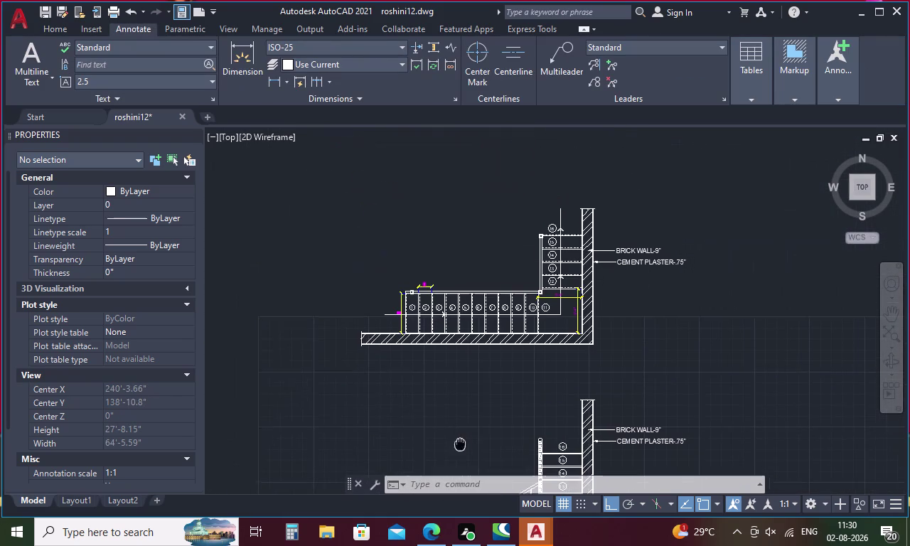
scroll(up, 3)
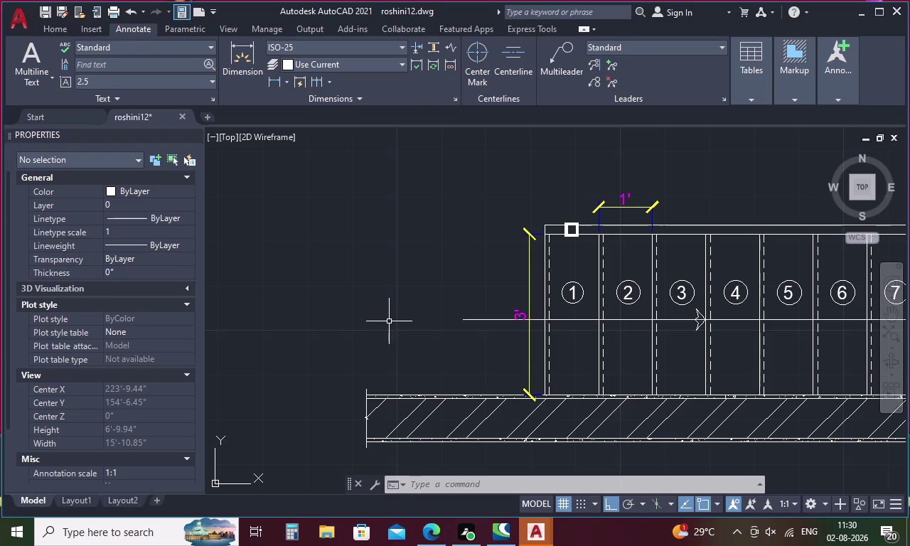
key(ctrl+v)
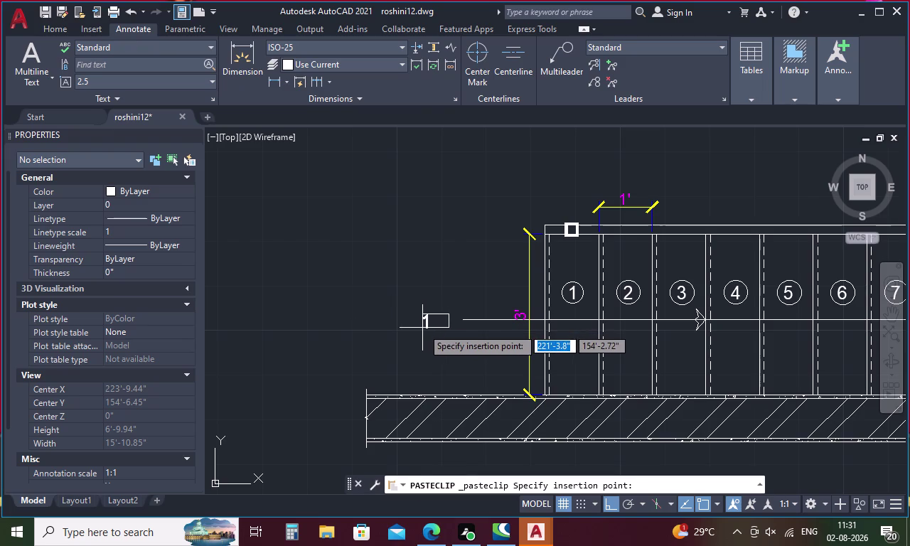
click(423, 326)
Edit the pasted text to read UP, then paste another copy.
double_click(427, 324)
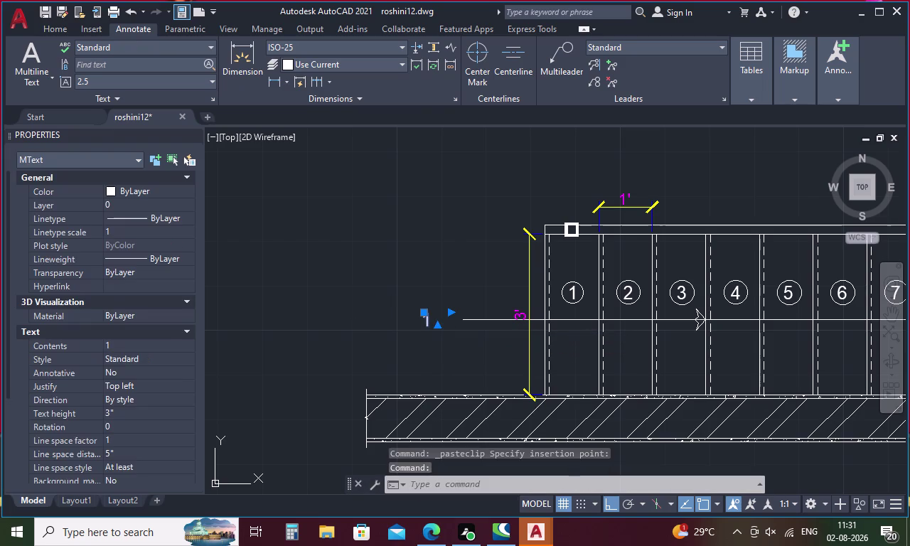
double_click(427, 324)
click(437, 320)
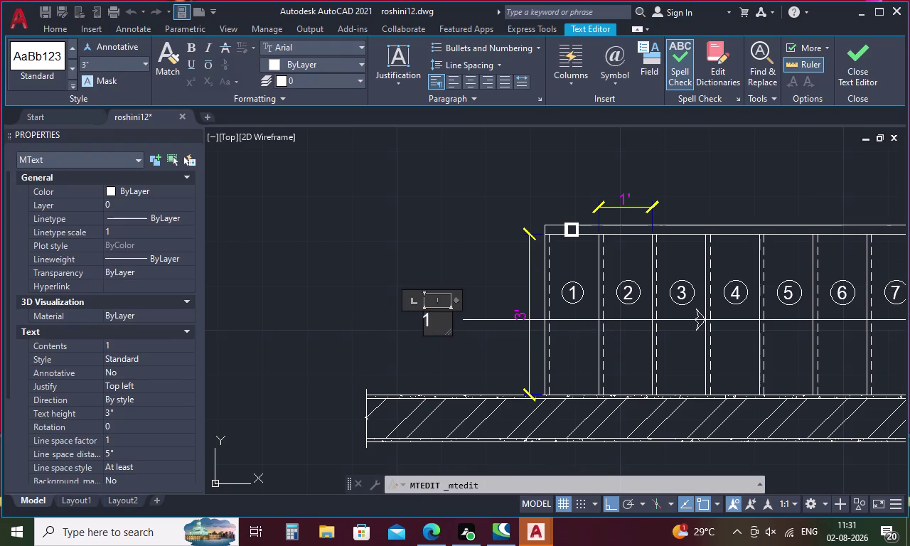
key(BackSpace)
text(U)
text(P)
click(386, 286)
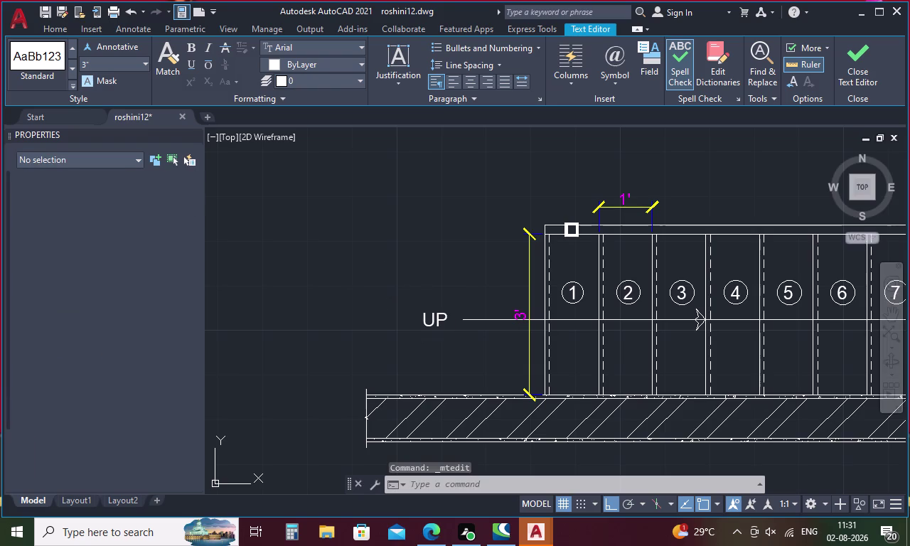
scroll(down, 3)
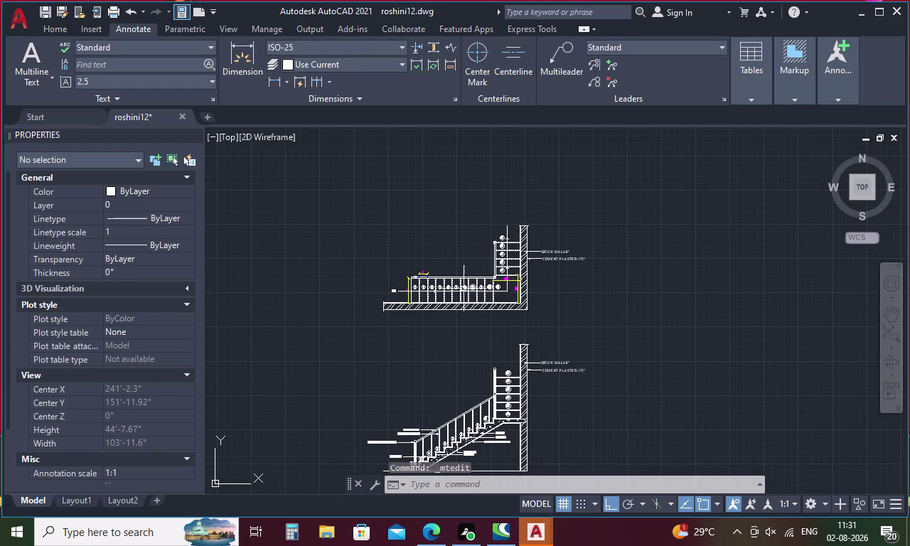
key(ctrl+v)
Place the pasted text below the plan and retype it as PLAN.
click(449, 330)
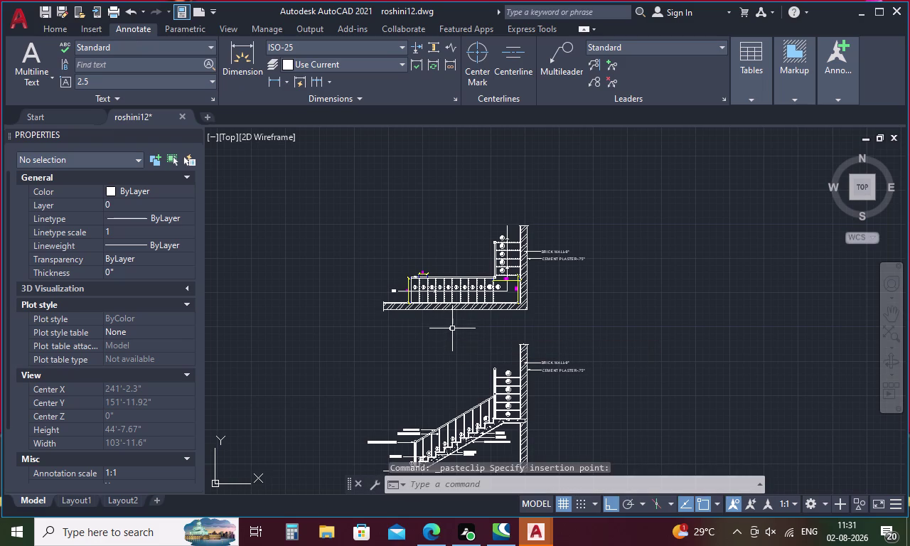
scroll(up, 3)
double_click(451, 335)
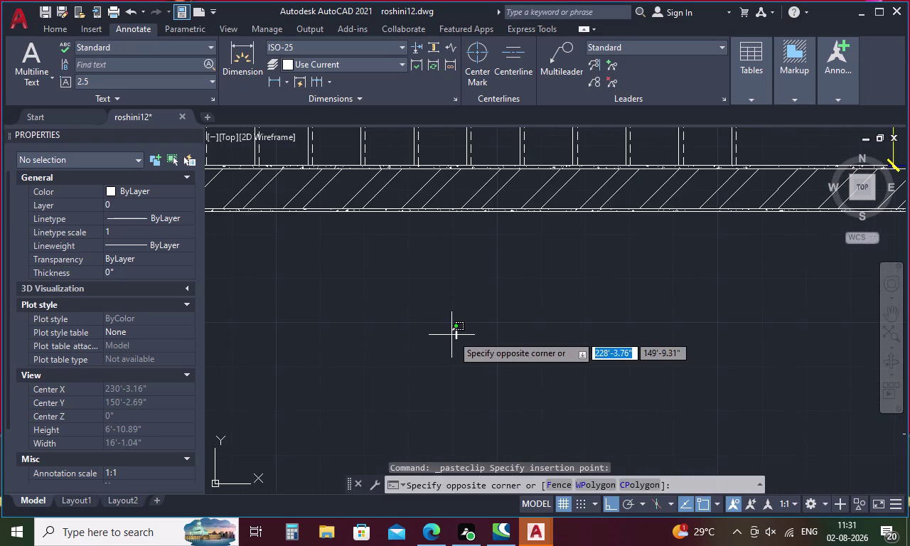
double_click(456, 335)
double_click(457, 335)
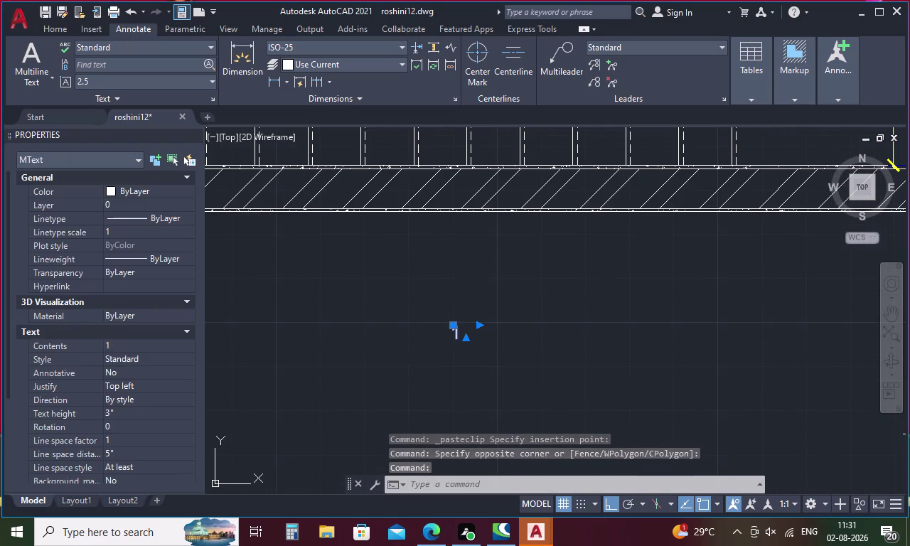
key(BackSpace)
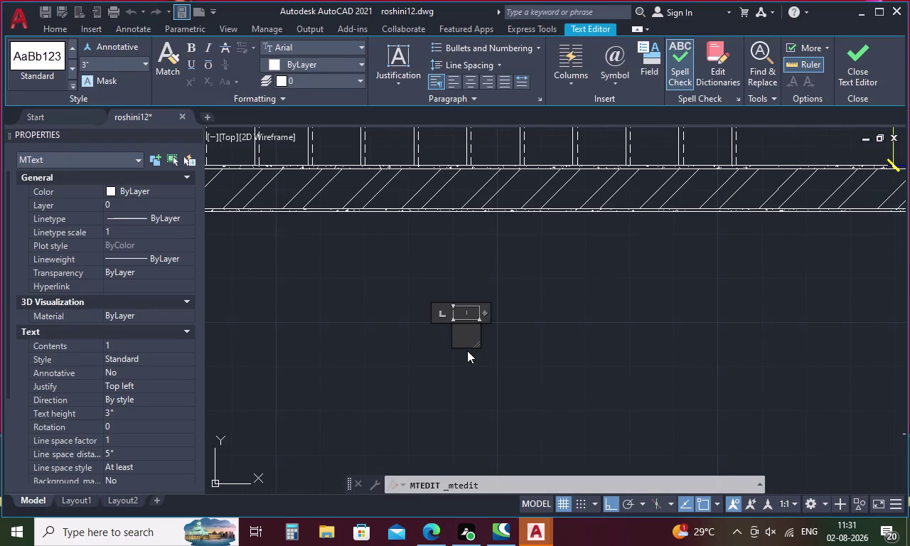
text(P)
text(LAN)
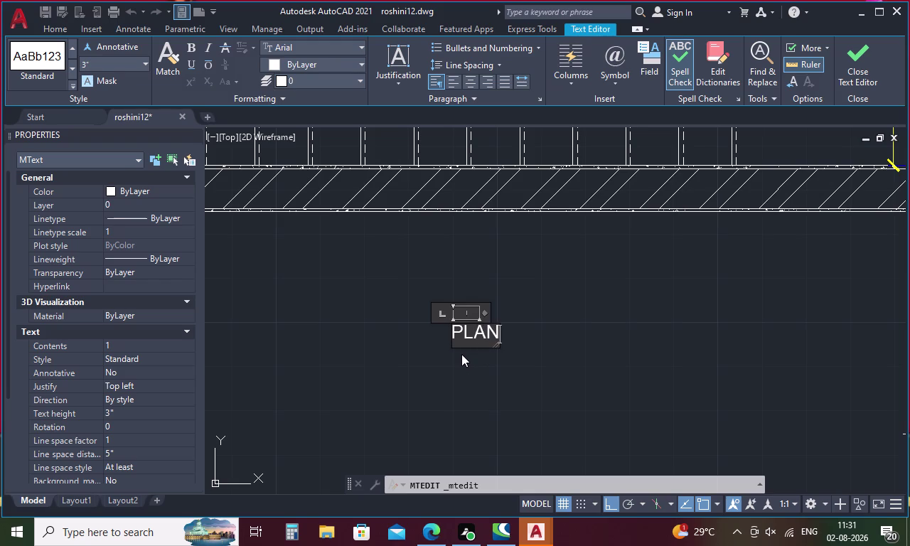
Make PLAN 8 high and bold, then close the editor keeping the changes.
drag(495, 332, 445, 332)
click(131, 61)
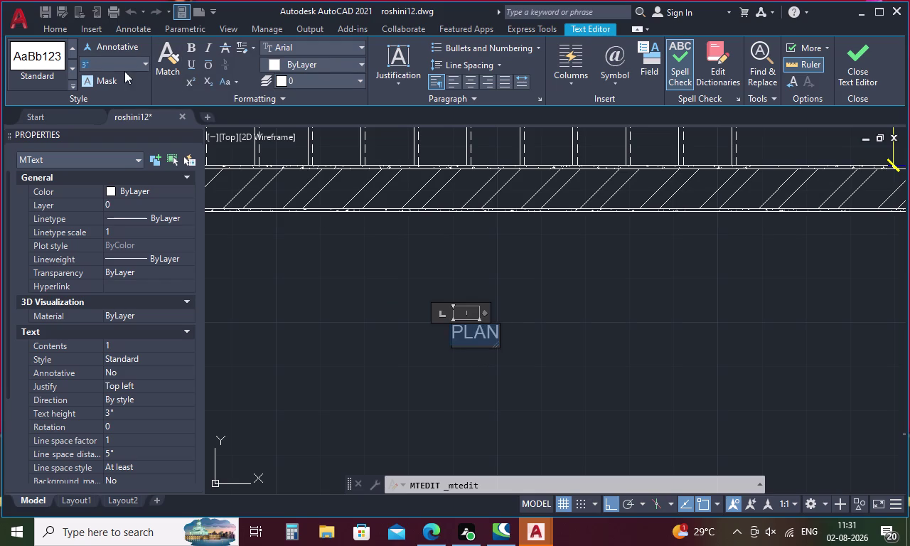
key(BackSpace)
key(8)
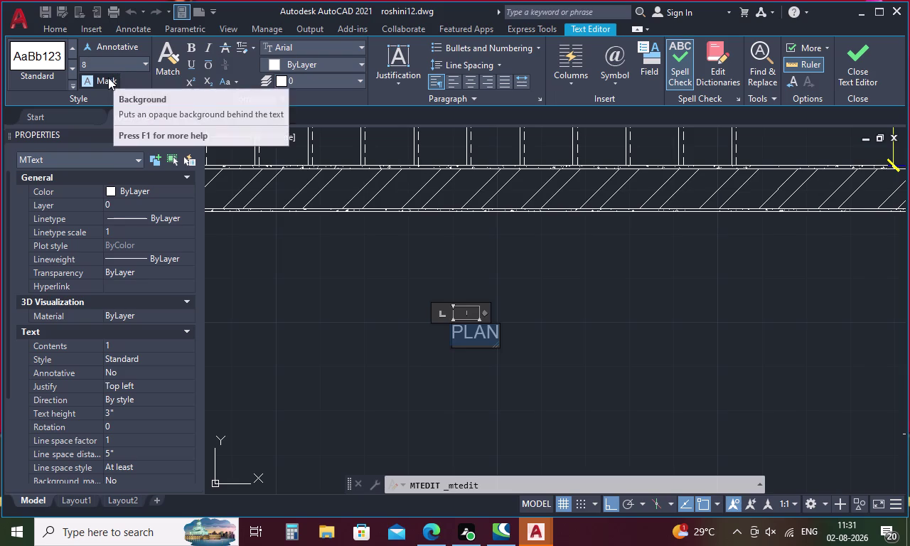
key(Return)
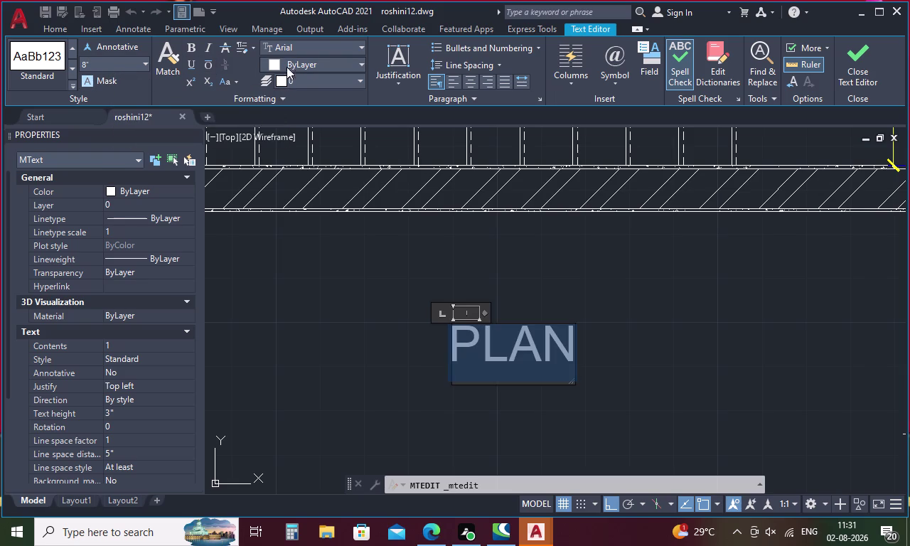
click(190, 50)
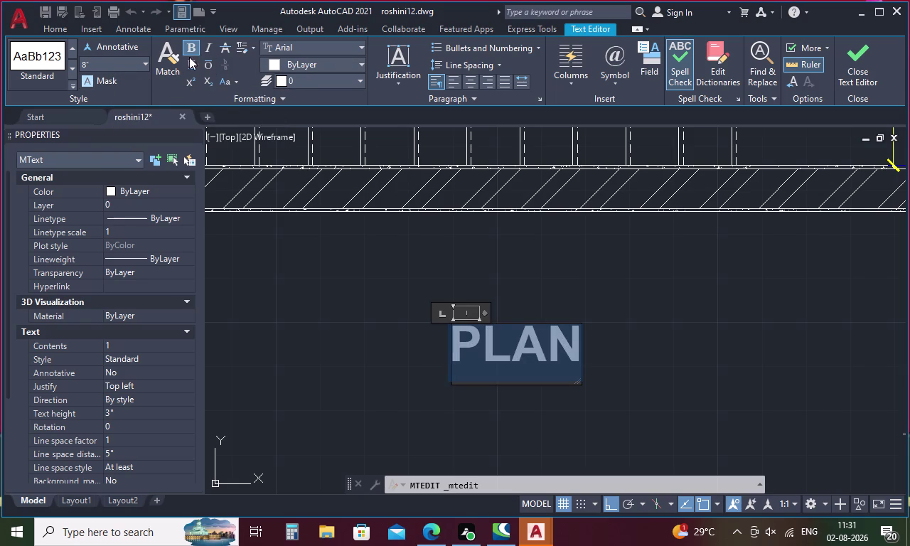
key(Escape)
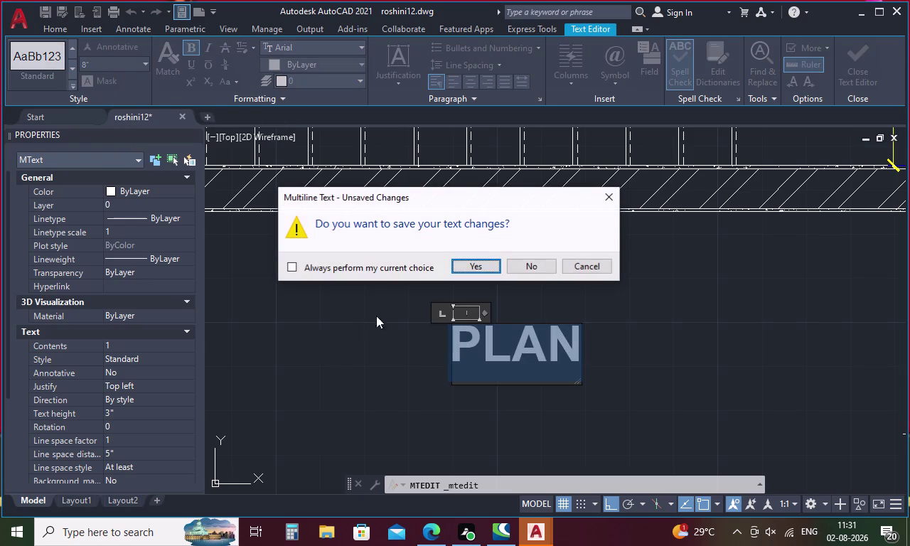
click(476, 263)
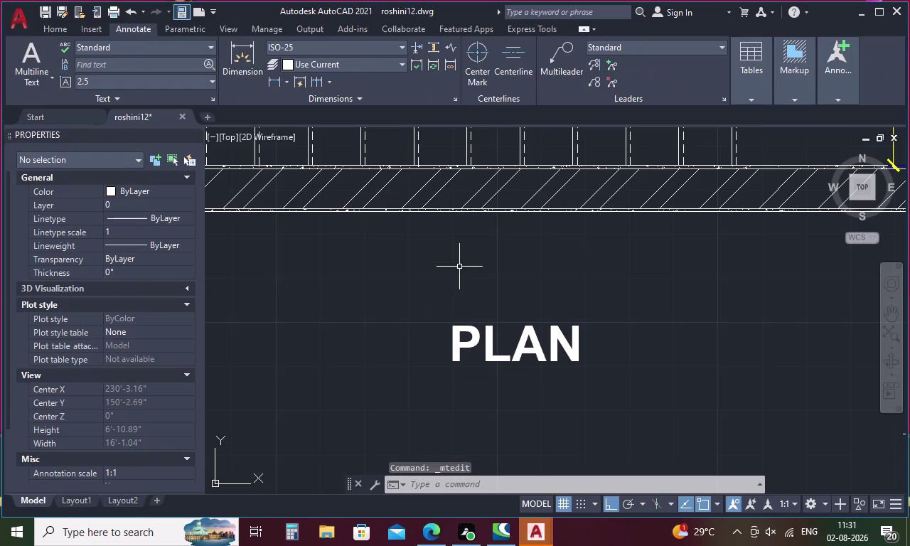
scroll(down, 3)
Move the bold PLAN title to just beneath the staircase plan.
click(478, 324)
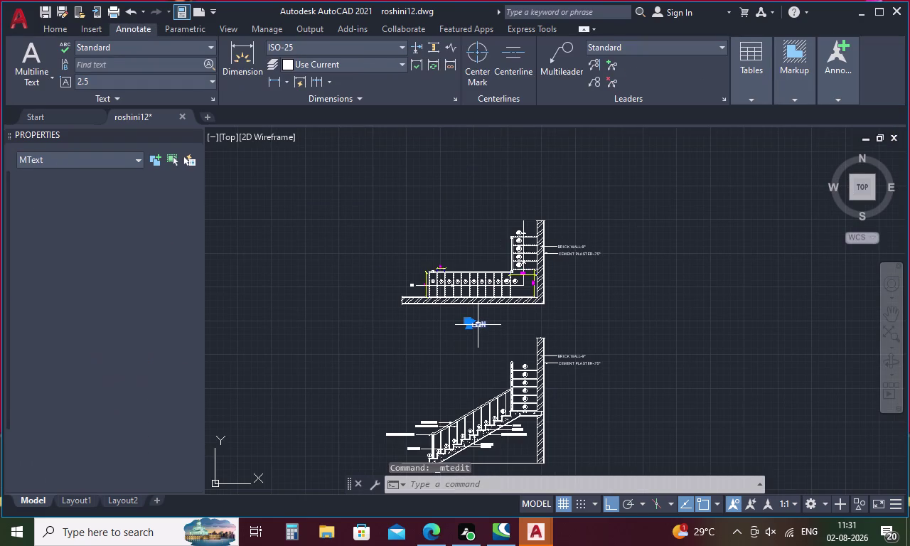
right_click(478, 325)
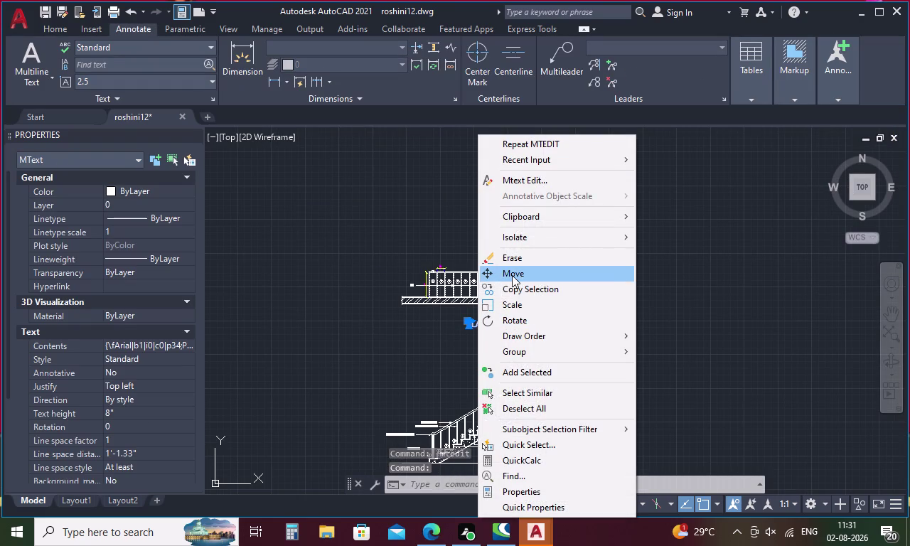
click(512, 275)
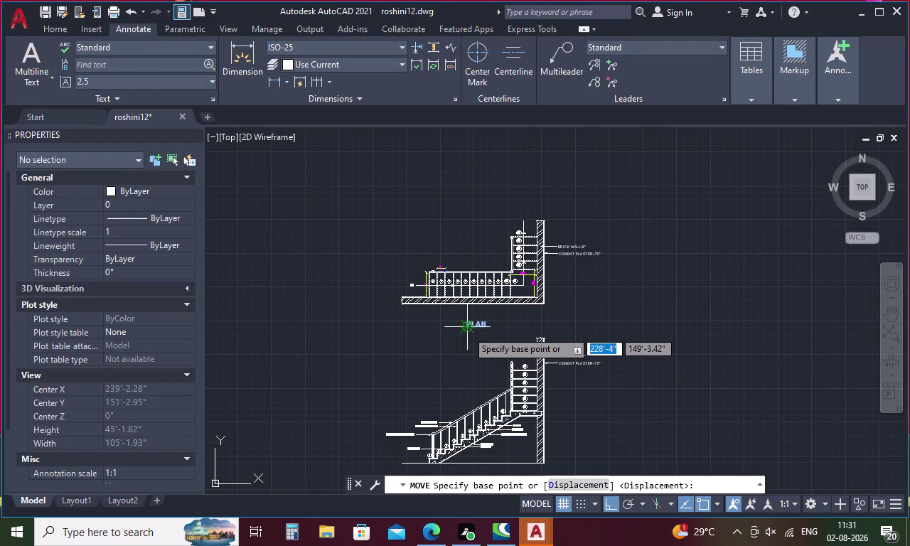
click(467, 331)
click(464, 319)
scroll(down, 3)
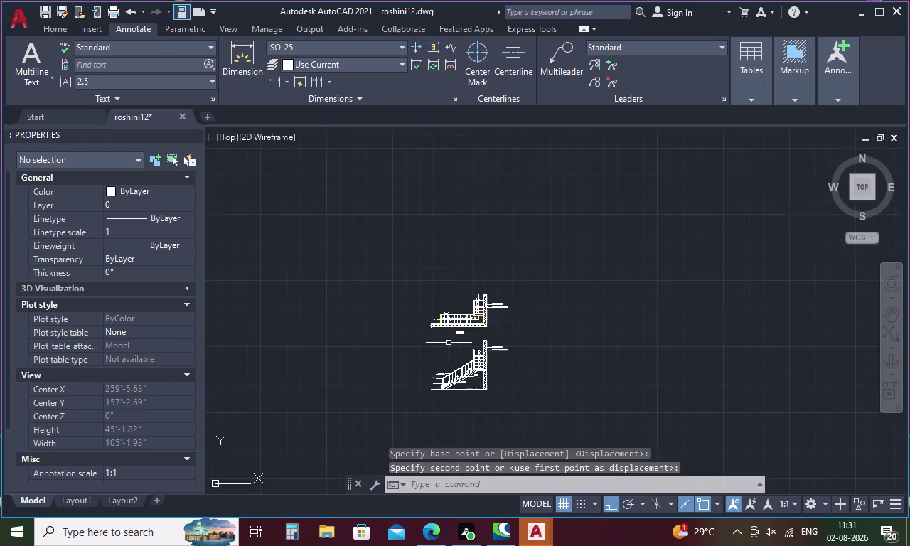
scroll(up, 3)
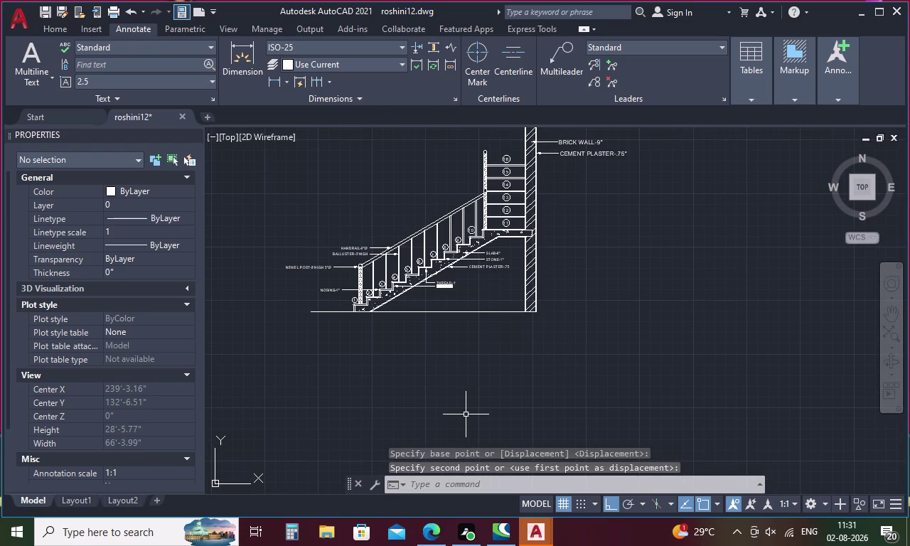
Paste text below the section, clear its contents and set the height to 8.
key(ctrl+v)
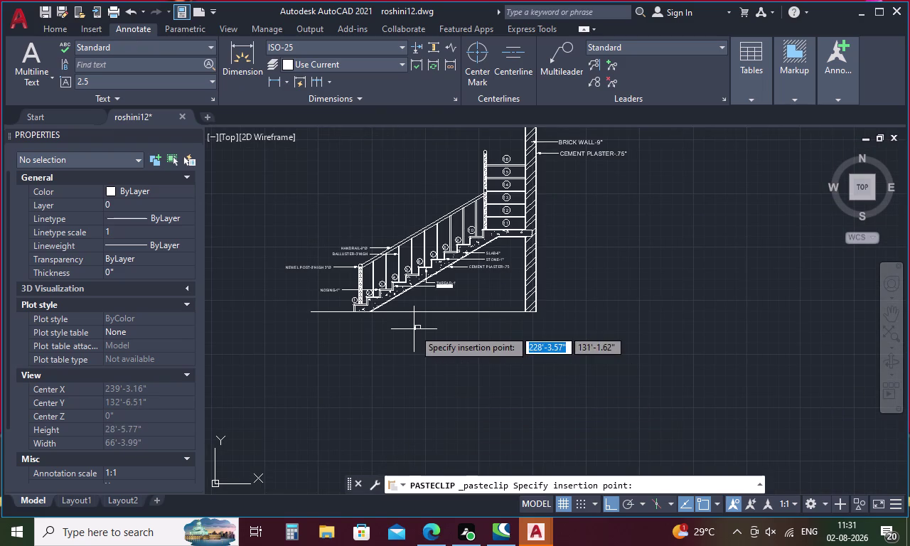
drag(414, 329, 446, 335)
double_click(415, 328)
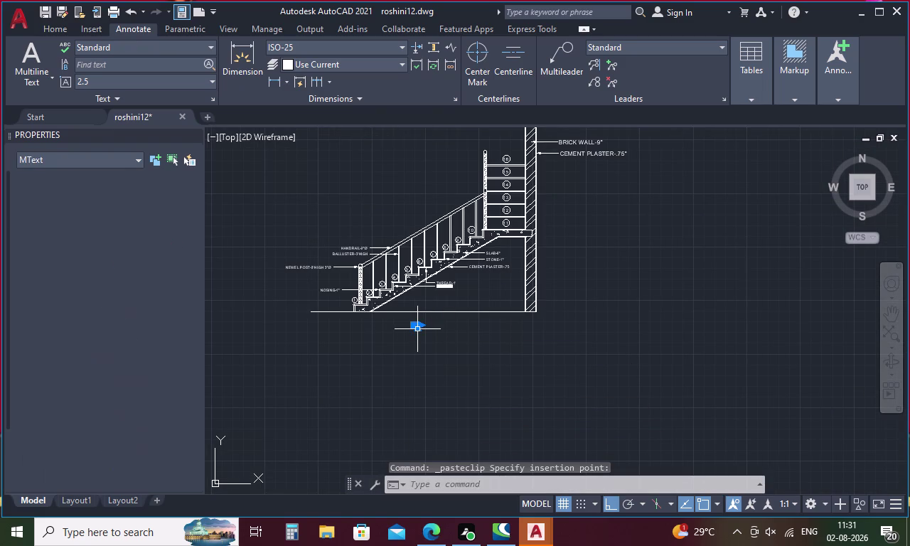
scroll(up, 3)
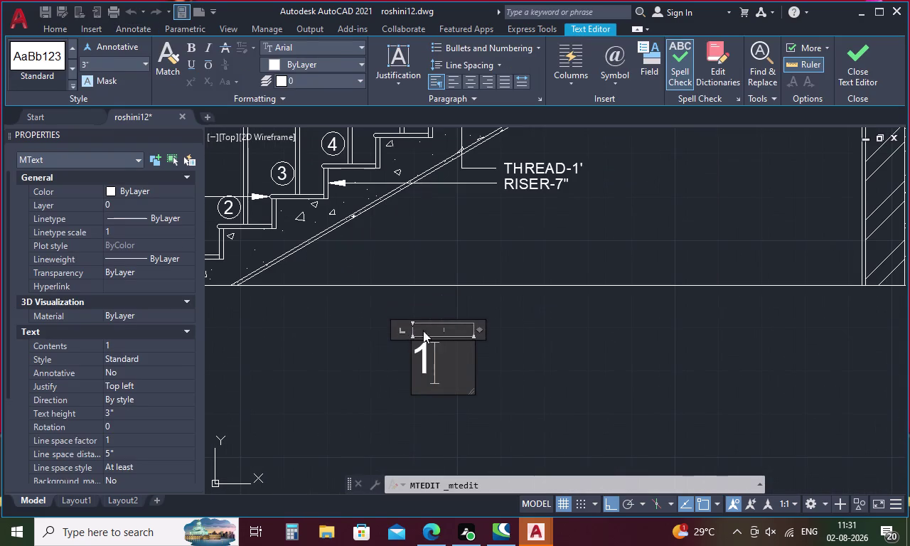
key(BackSpace)
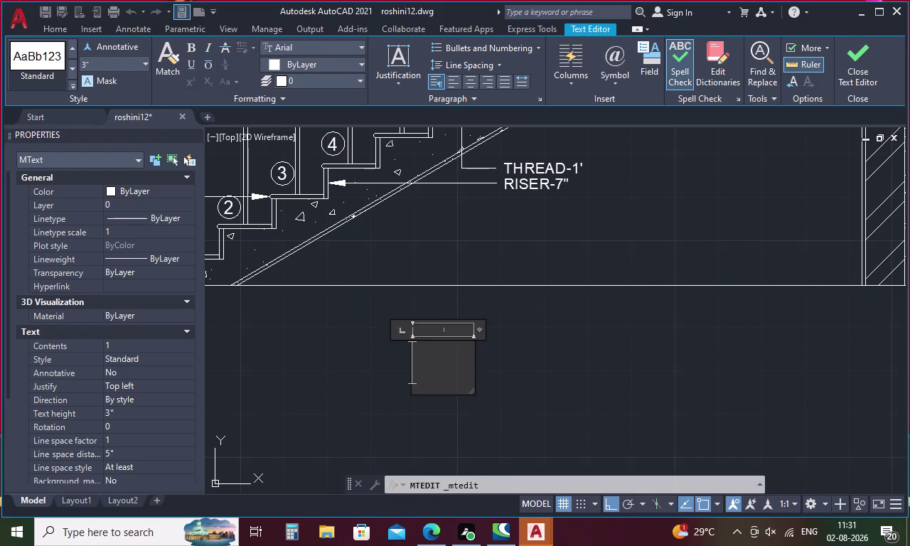
click(117, 62)
key(BackSpace)
key(8)
key(Return)
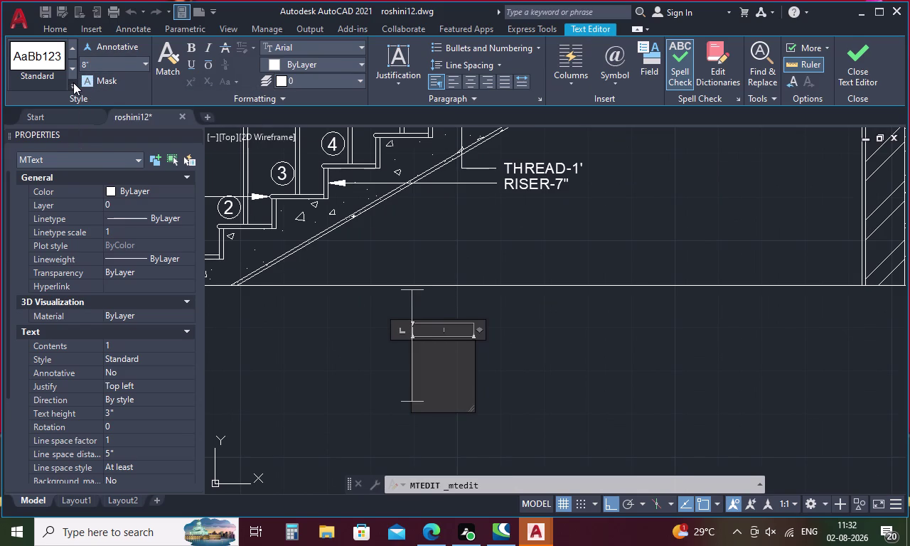
Type SECTION, make it bold and finish editing.
text(SECTIO)
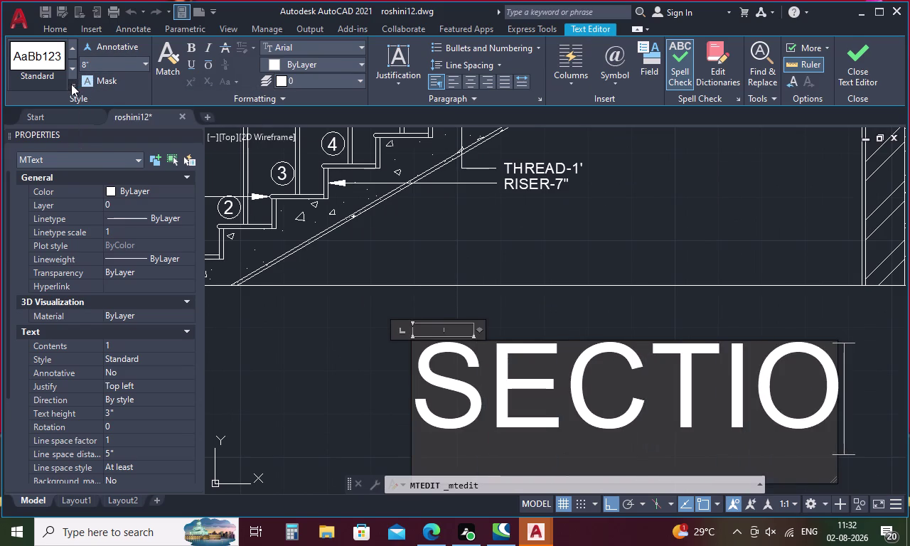
key(n)
scroll(down, 3)
middle_drag(305, 253, 467, 265)
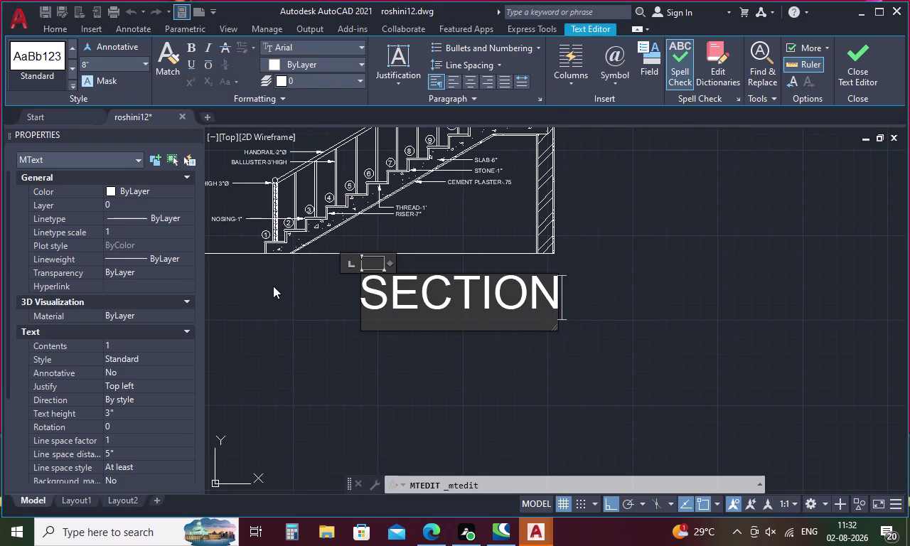
click(190, 46)
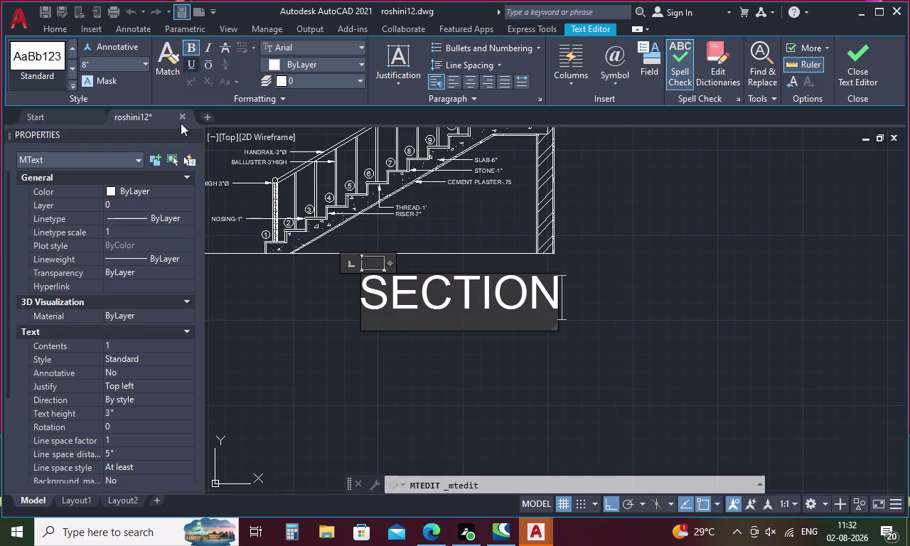
click(317, 373)
scroll(down, 3)
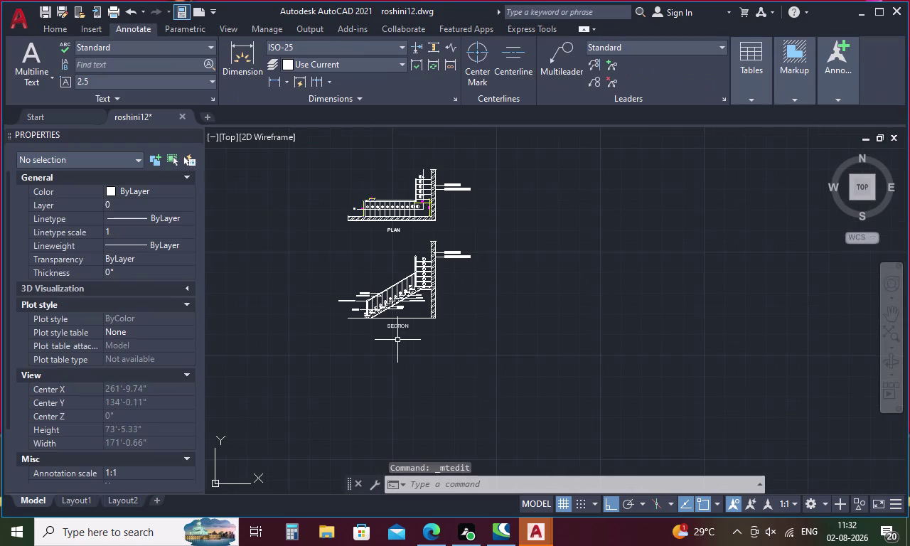
scroll(up, 3)
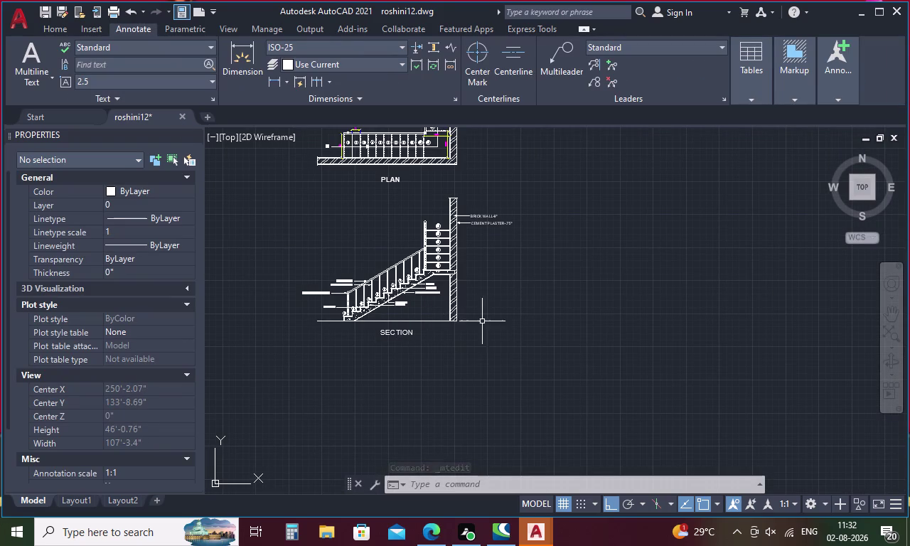
middle_drag(491, 302, 580, 366)
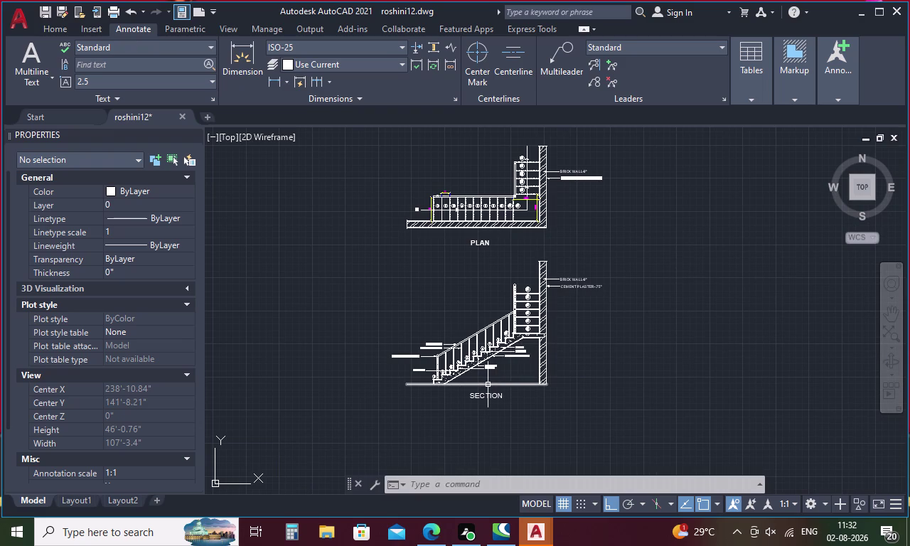
key(ctrl+p)
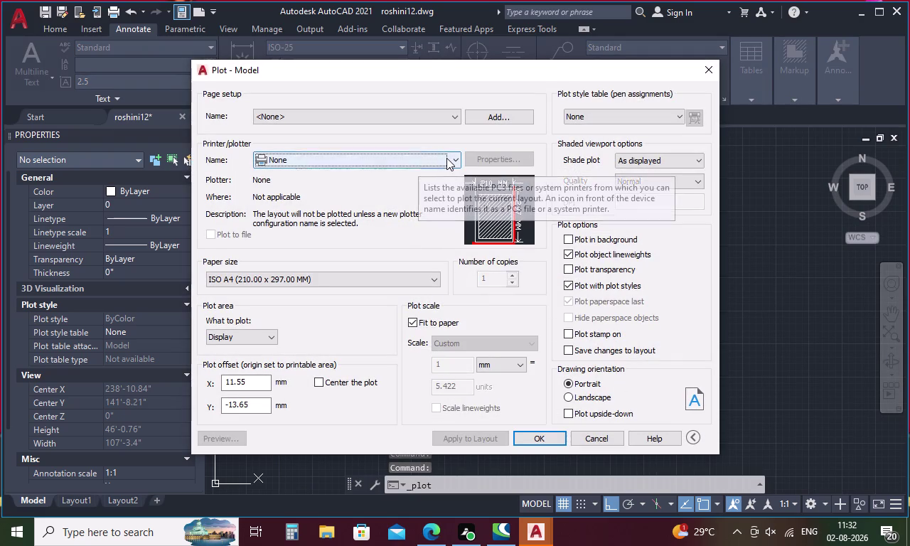
click(450, 158)
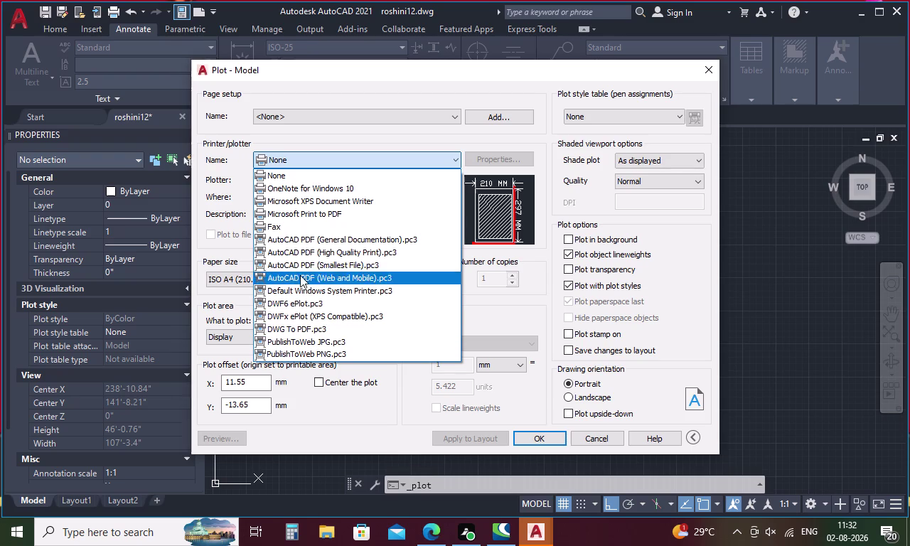
click(307, 248)
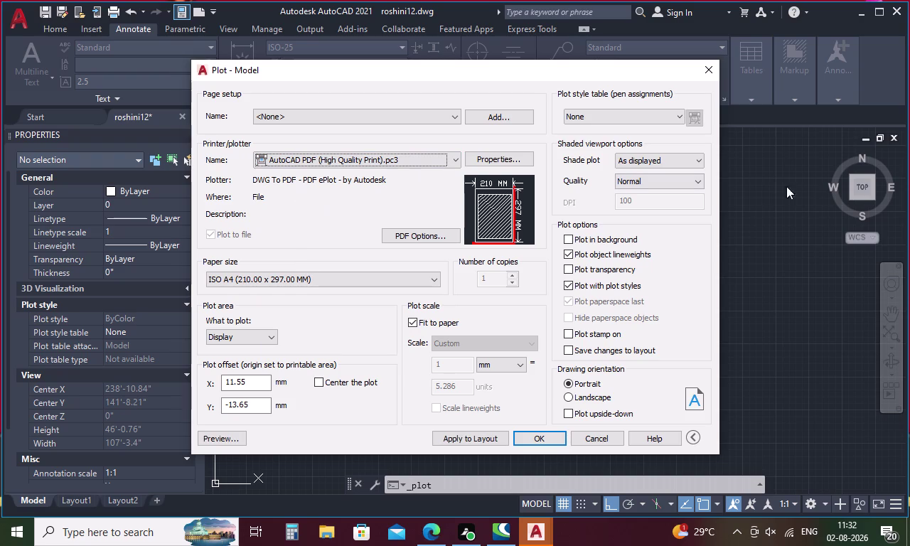
click(709, 64)
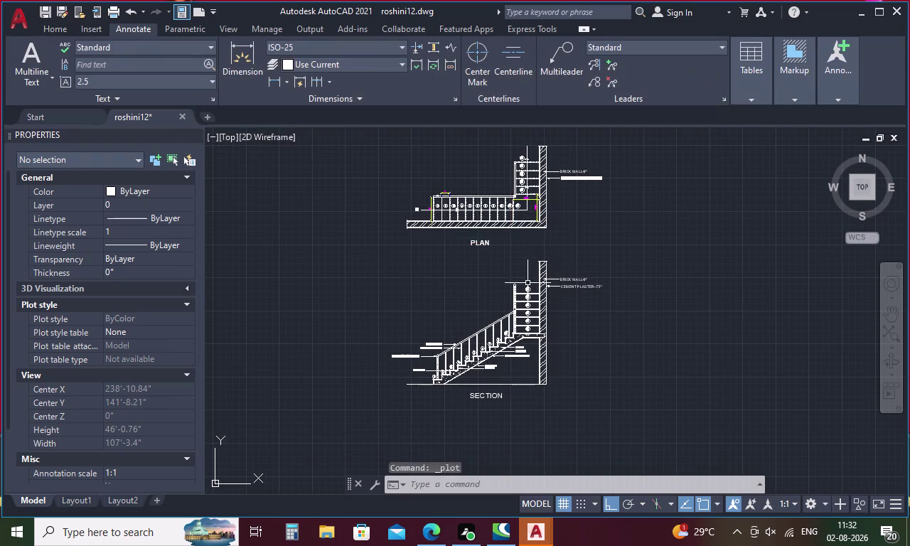
scroll(up, 3)
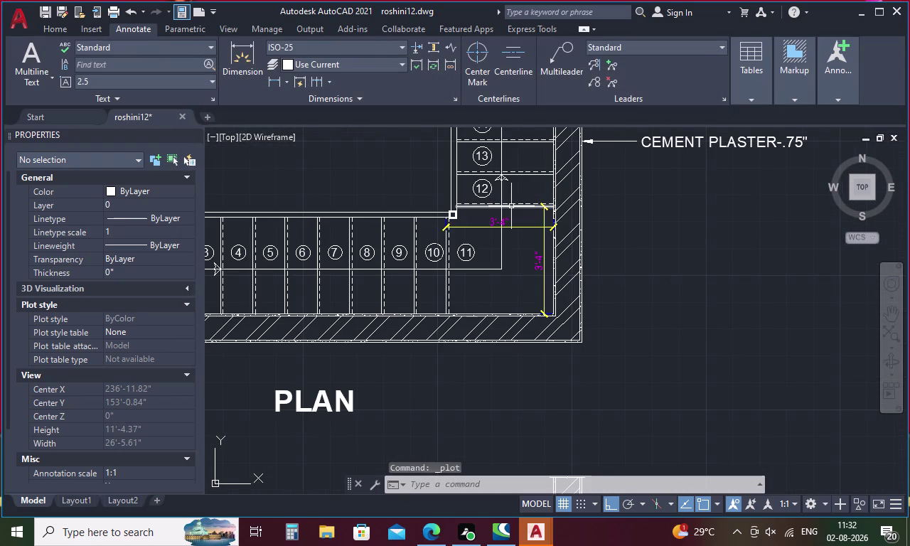
Attempt moving the walking line, then cancel and undo both moves.
key(m)
key(Return)
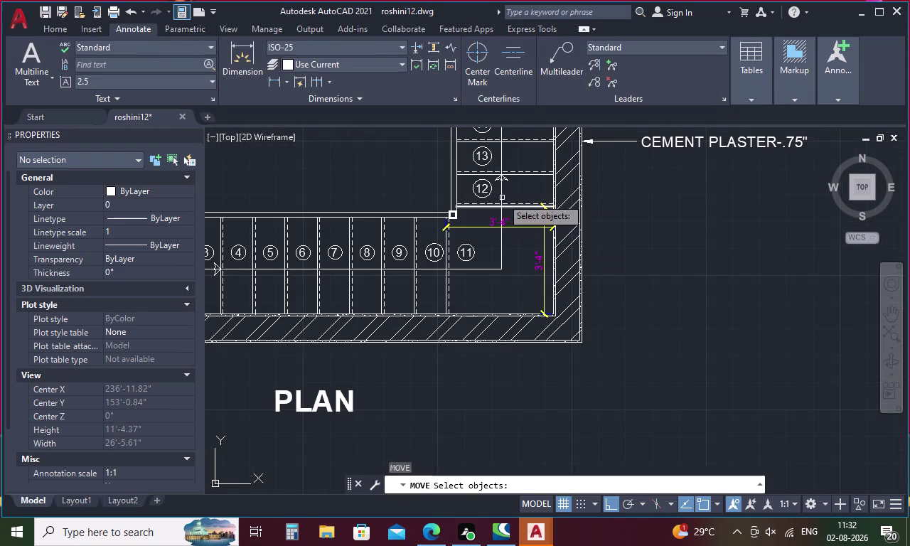
click(502, 185)
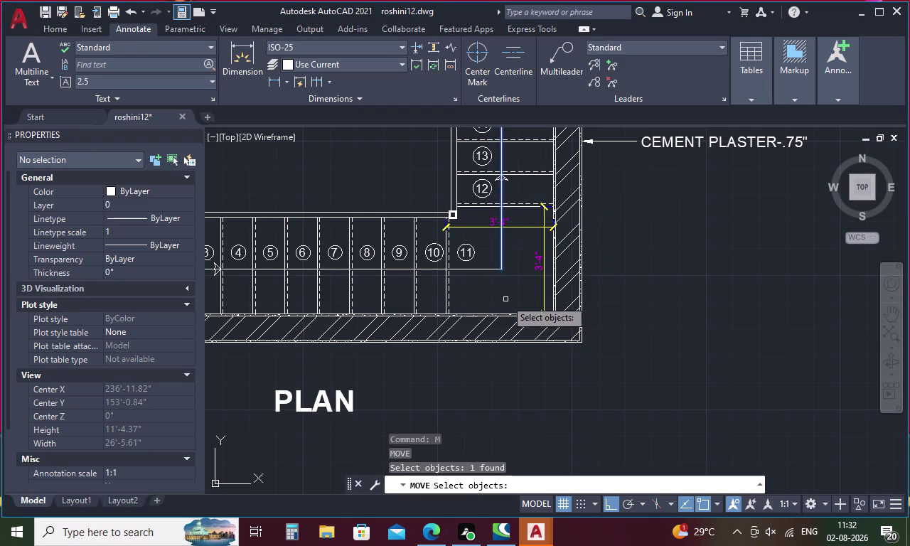
right_click(505, 298)
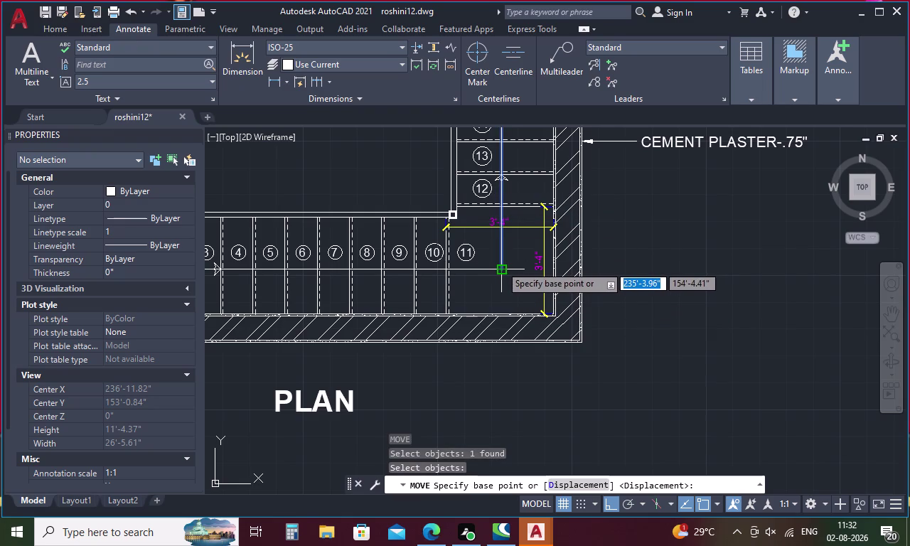
click(501, 265)
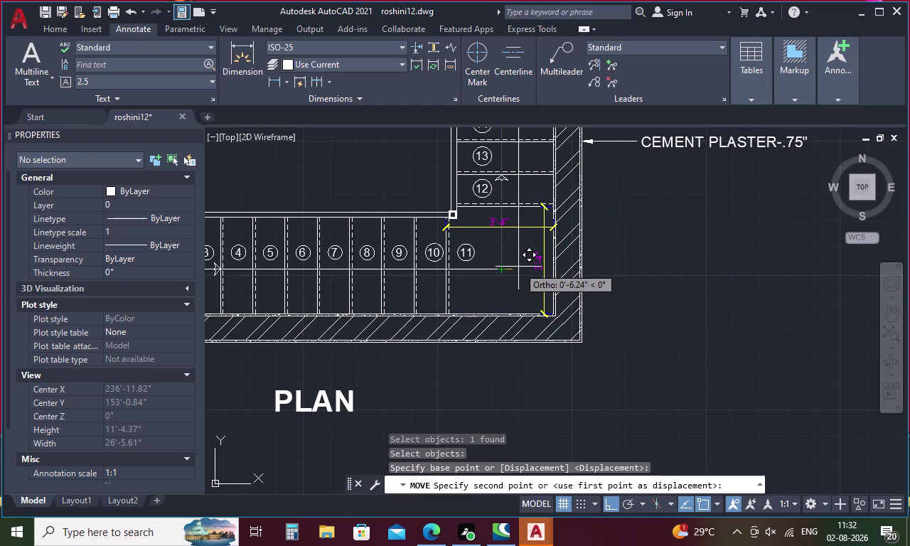
click(519, 267)
key(Escape)
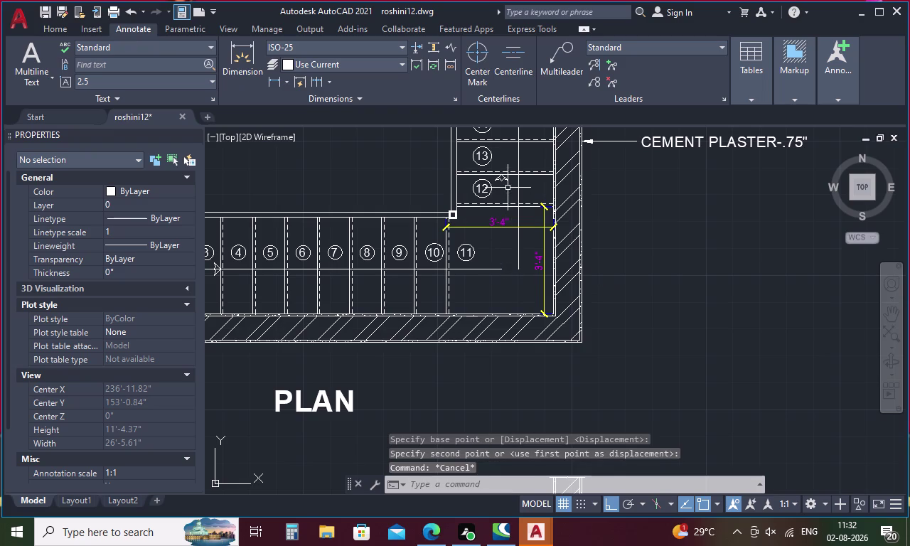
key(space)
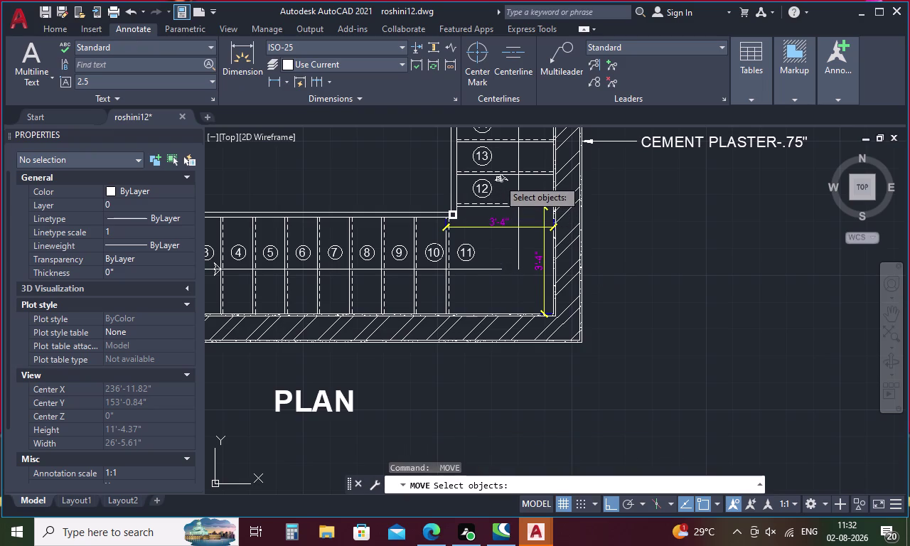
key(Escape)
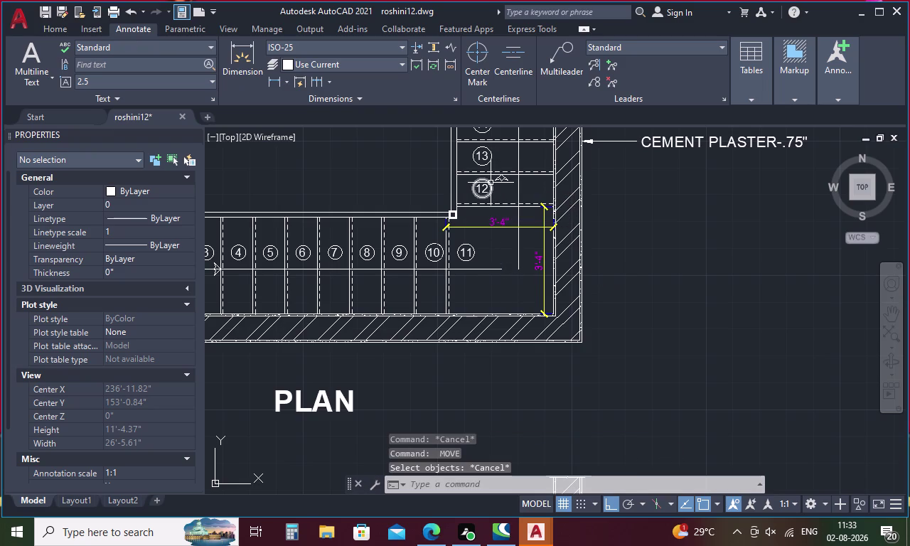
key(ctrl+z)
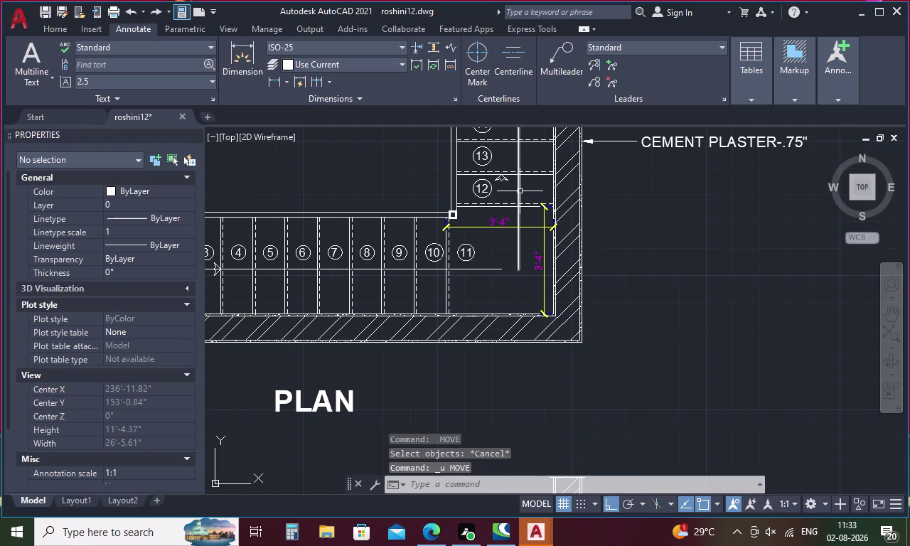
key(ctrl+z)
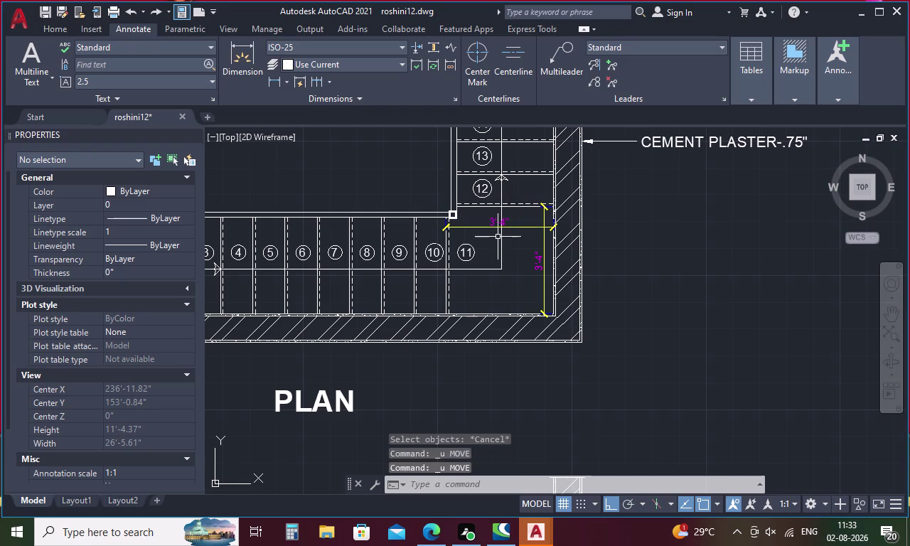
Restart MOVE and select the vertical walking line with its lower arrowhead pieces.
key(m)
key(Return)
click(503, 238)
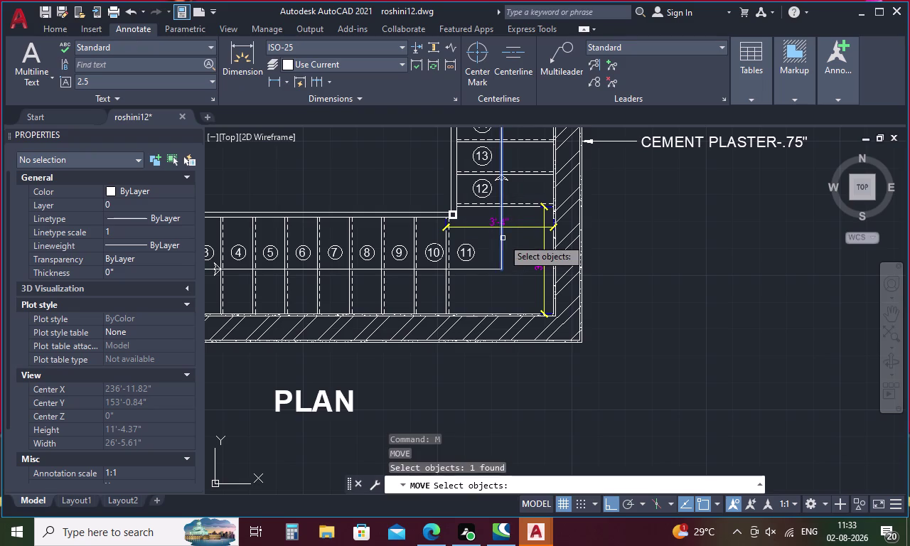
click(507, 180)
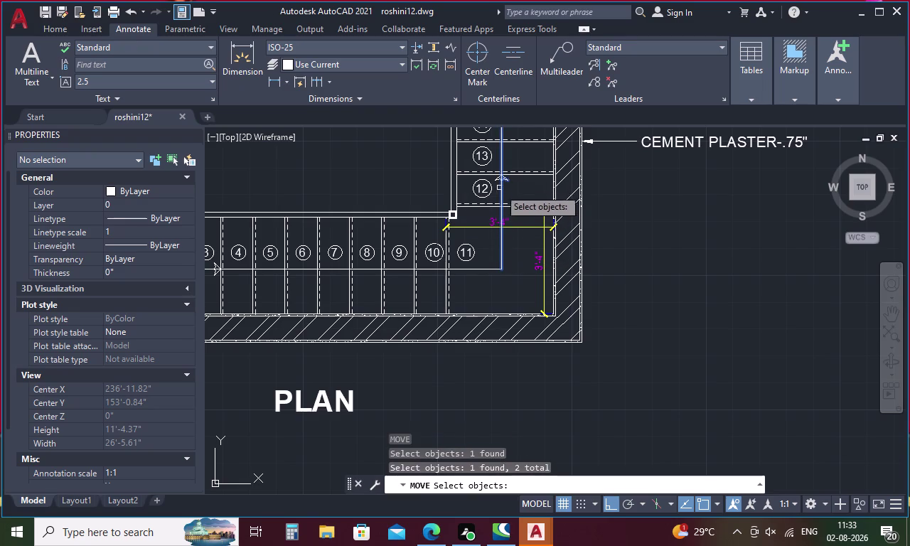
click(499, 180)
scroll(up, 3)
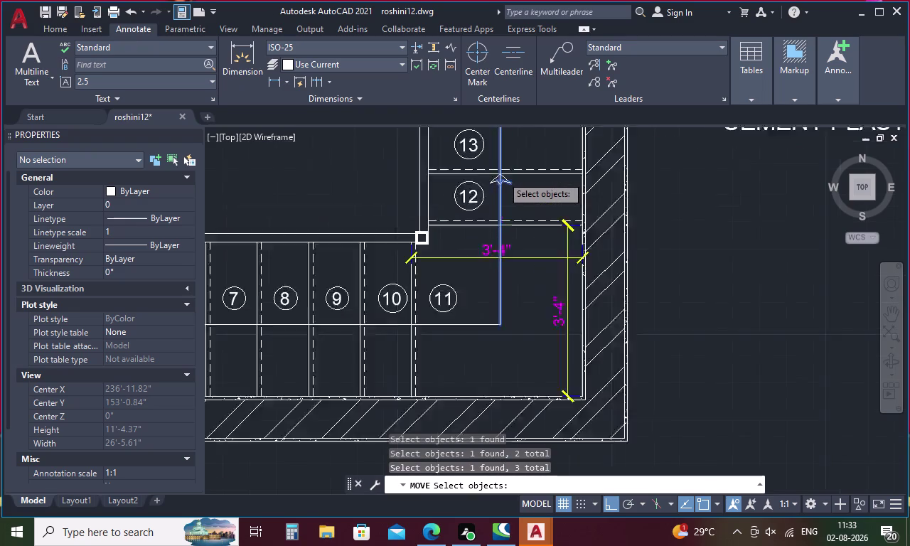
scroll(up, 3)
drag(504, 181, 459, 189)
click(460, 203)
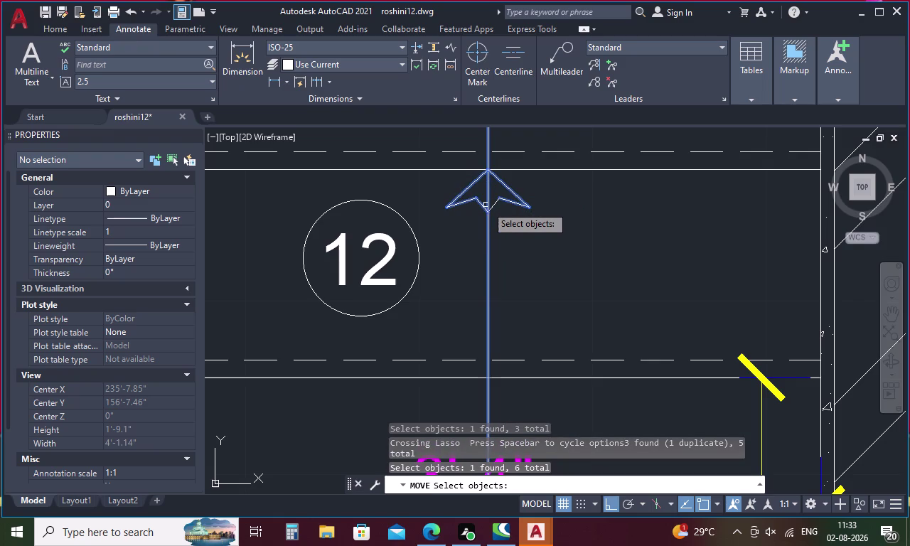
click(491, 206)
Add the top arrowhead to the selection and move everything 5.76" right.
scroll(down, 3)
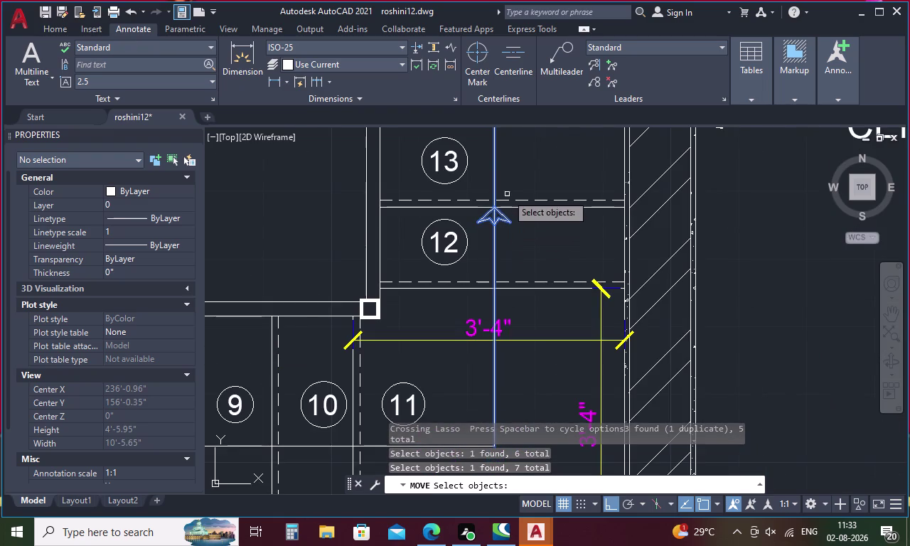
middle_drag(507, 194, 561, 424)
scroll(down, 3)
drag(561, 254, 557, 259)
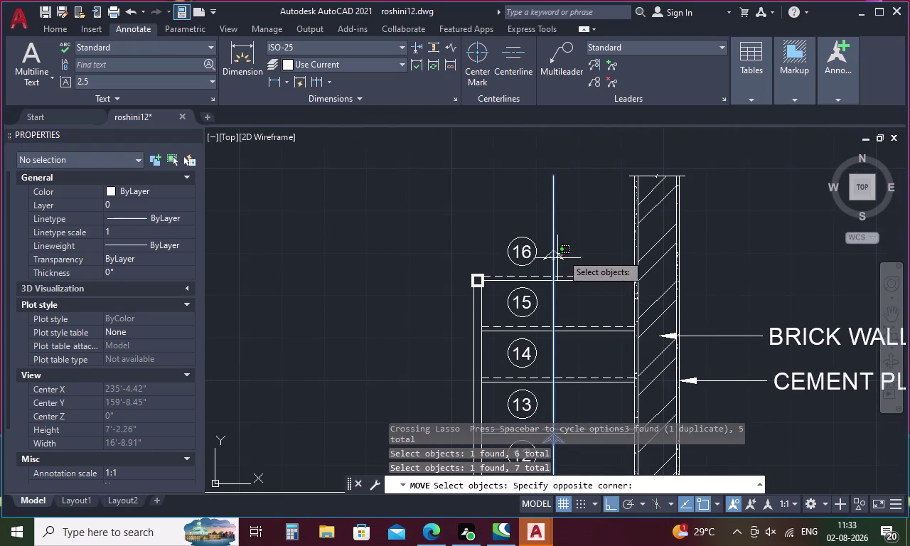
drag(556, 259, 547, 254)
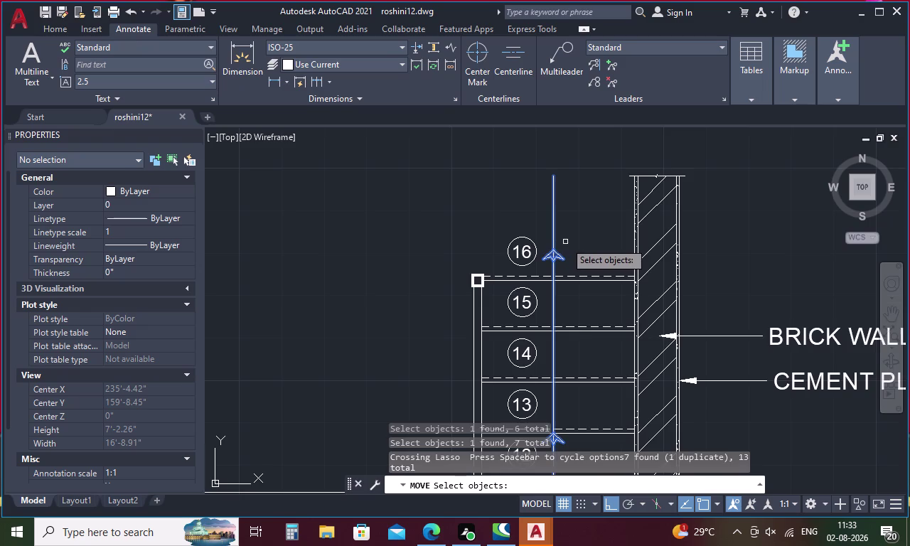
scroll(up, 3)
scroll(down, 3)
right_click(559, 244)
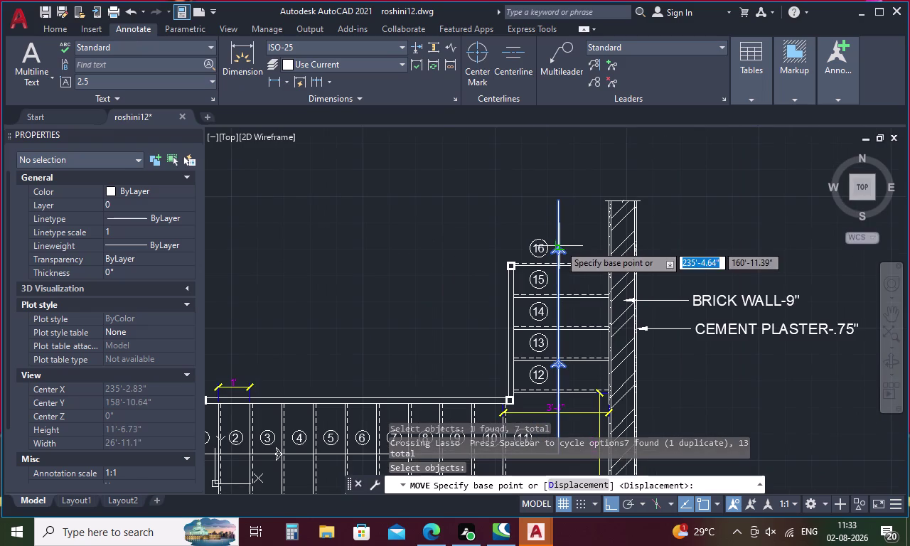
scroll(down, 3)
scroll(up, 3)
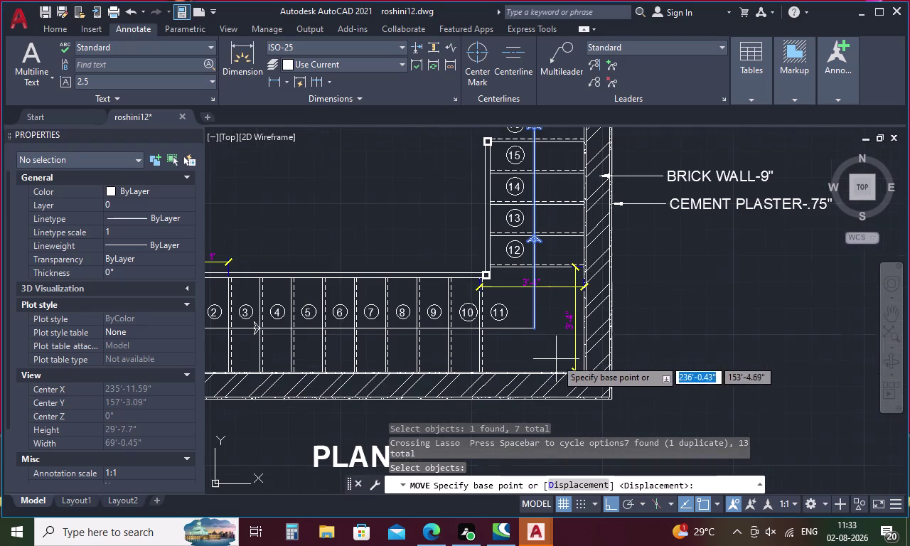
click(534, 326)
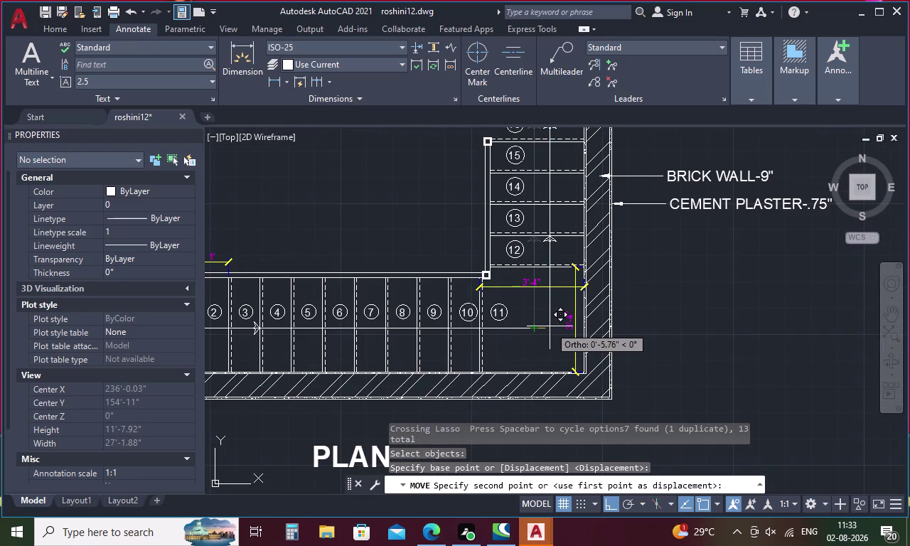
click(550, 326)
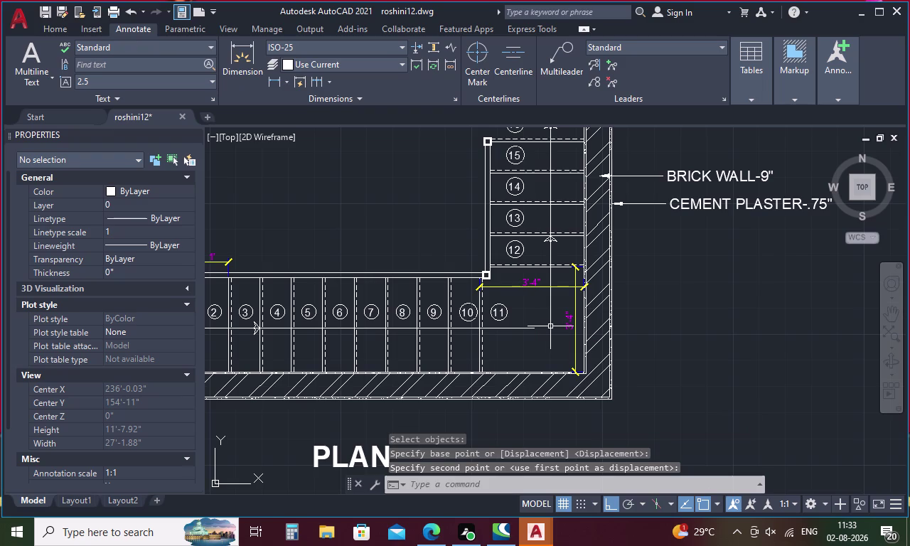
key(Escape)
text(EX)
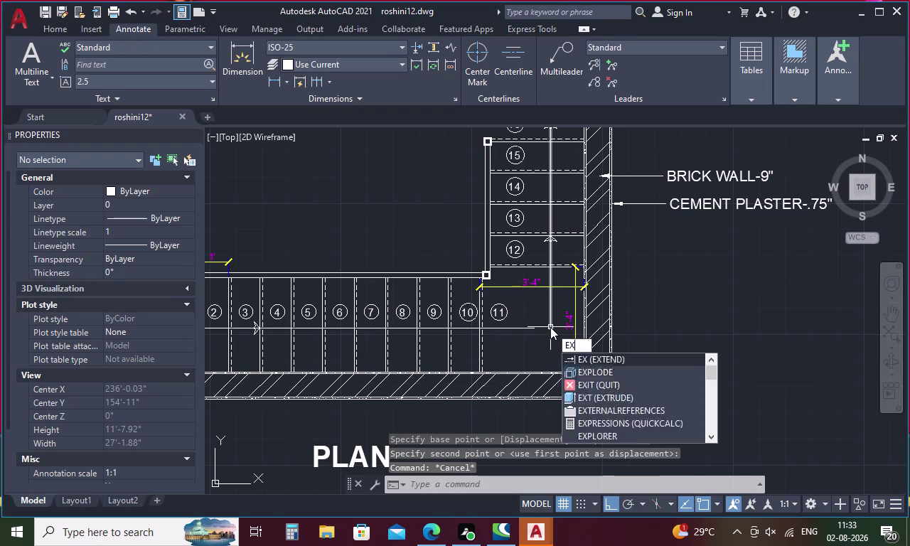
key(Return)
click(530, 328)
scroll(down, 3)
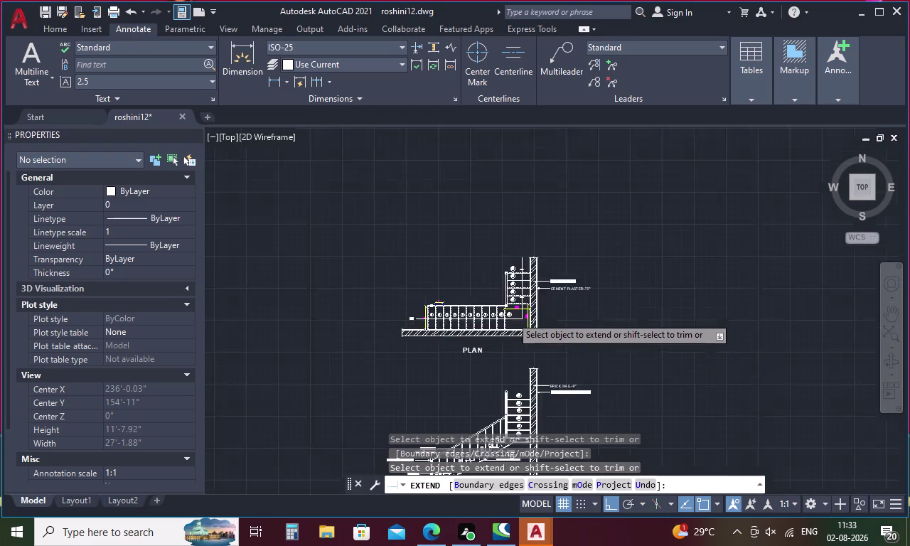
scroll(up, 3)
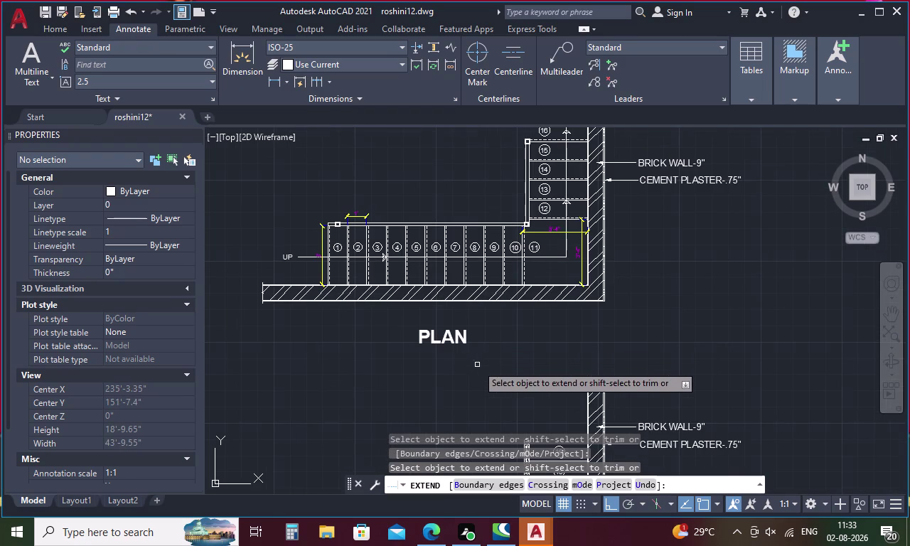
key(Escape)
scroll(down, 3)
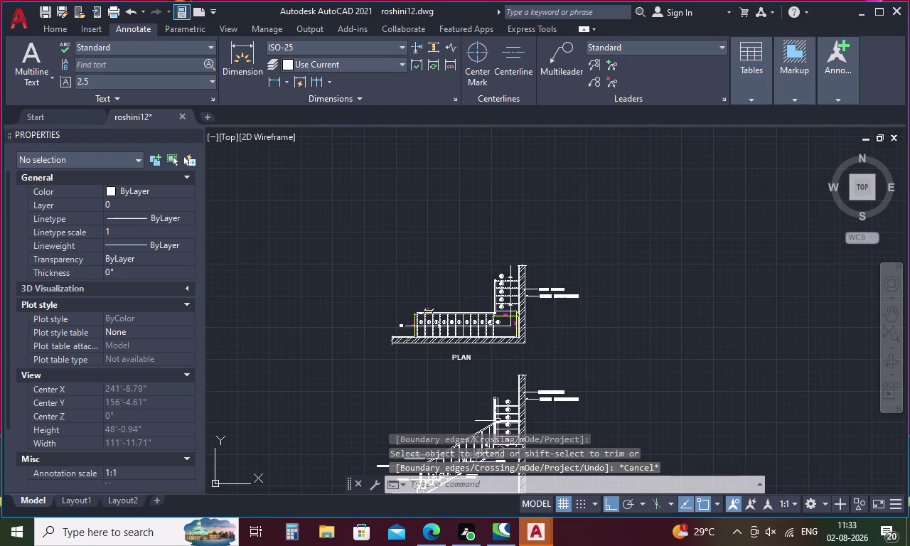
middle_drag(490, 404, 471, 276)
scroll(up, 3)
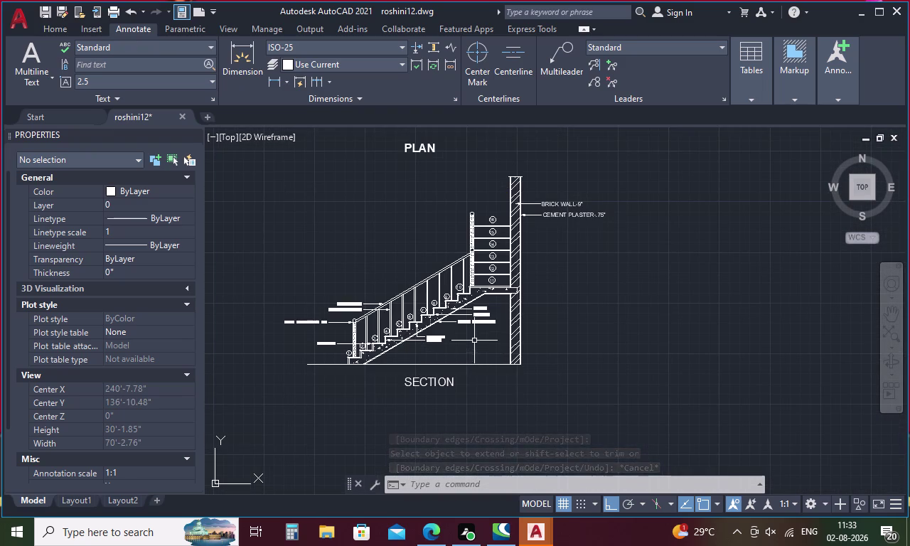
scroll(down, 3)
scroll(up, 3)
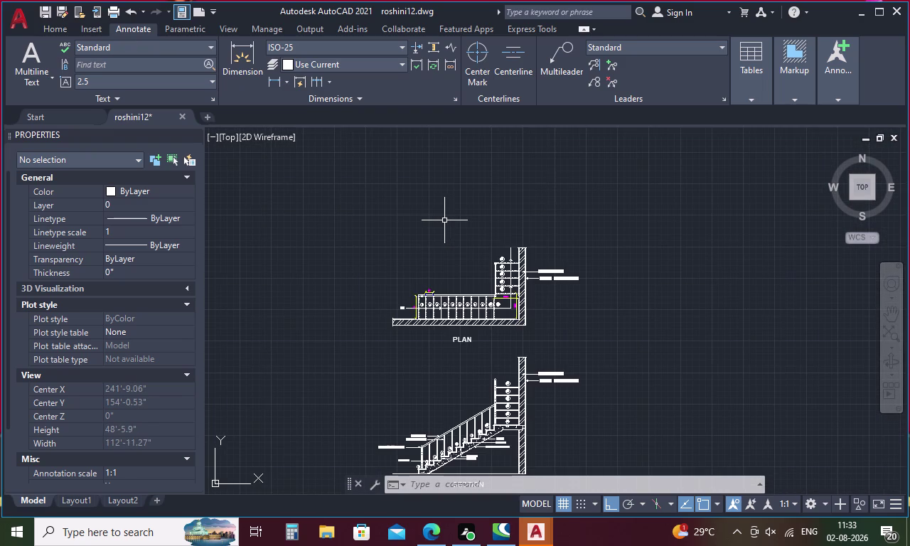
scroll(up, 3)
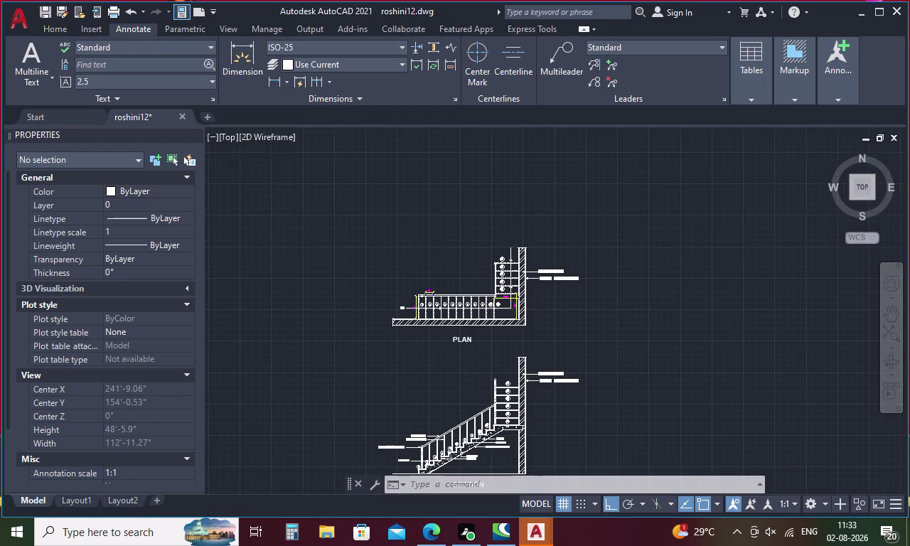